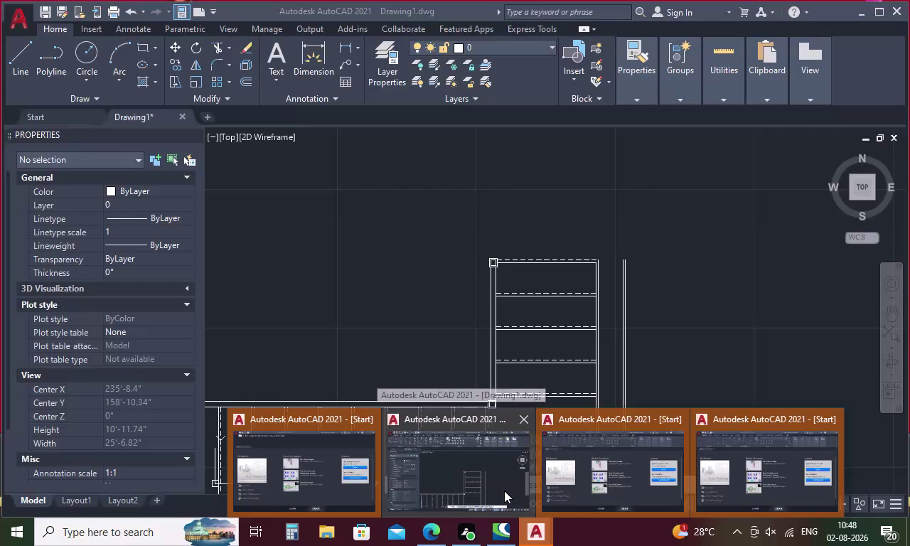
Save the staircase drawing under the new file name roshini12.
click(504, 490)
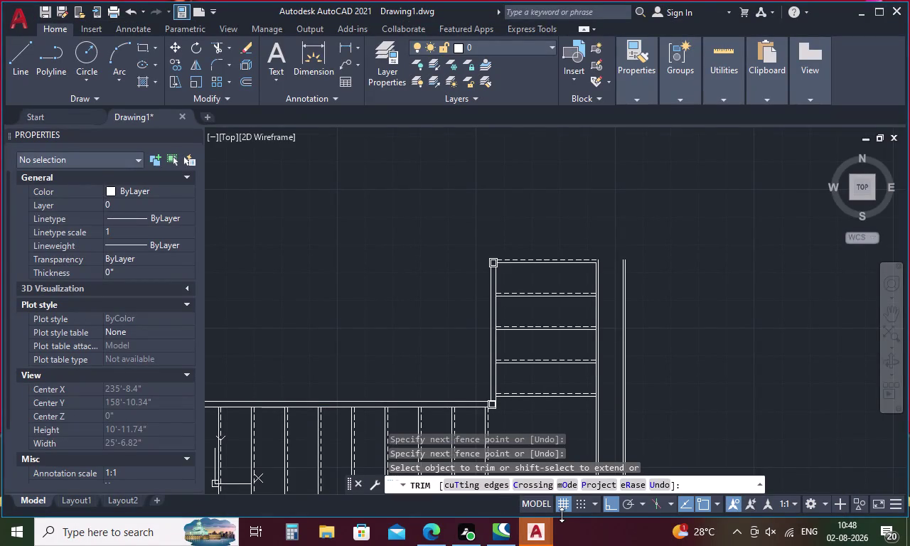
key(ctrl+s)
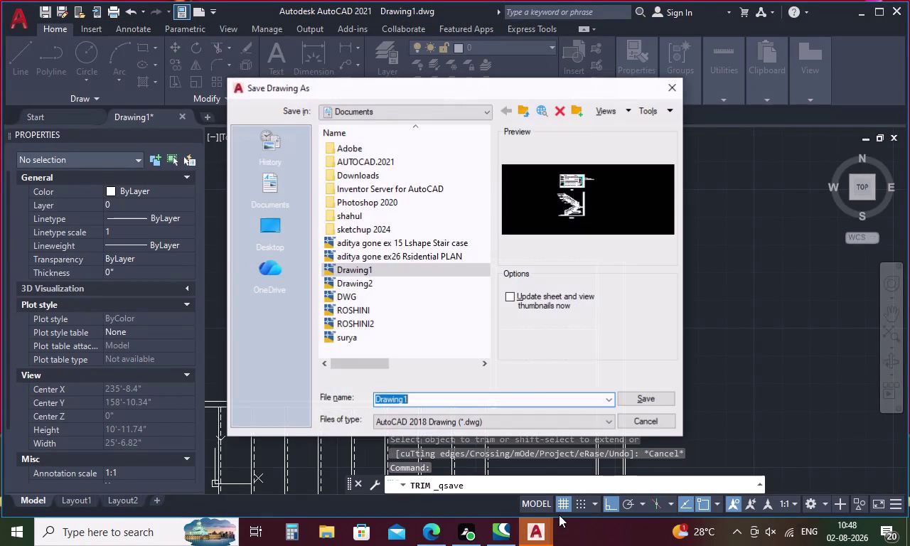
click(459, 405)
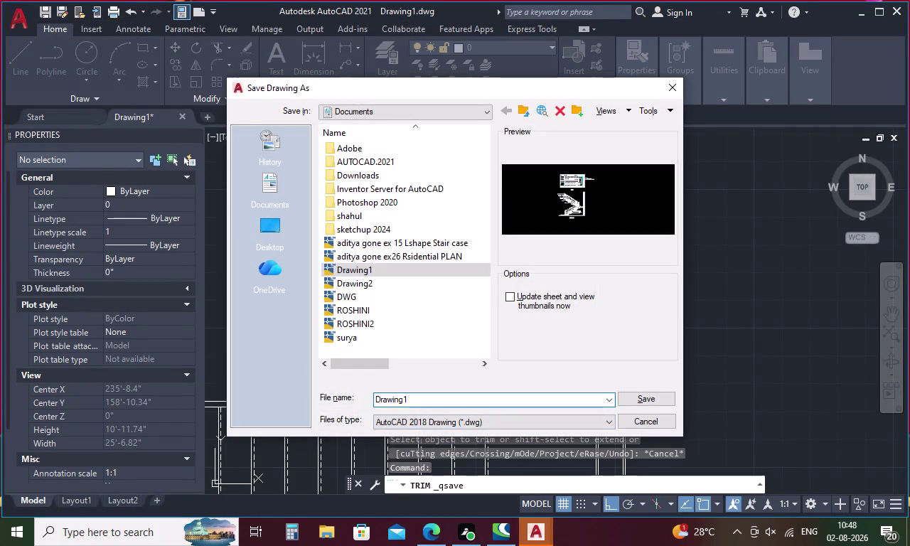
key(BackSpace)
key(BackSpace)
key(BackSpace)
text(r)
text(o)
text(shin)
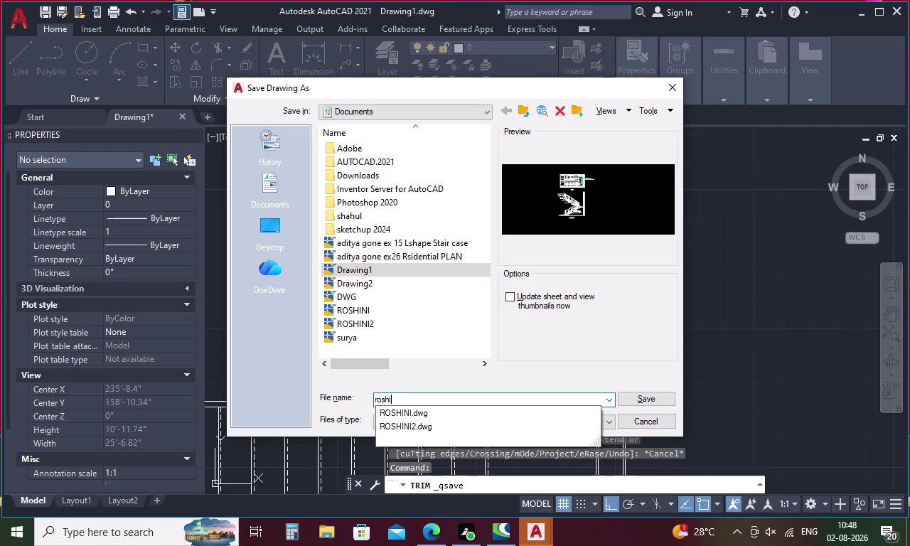
key(i)
text(12)
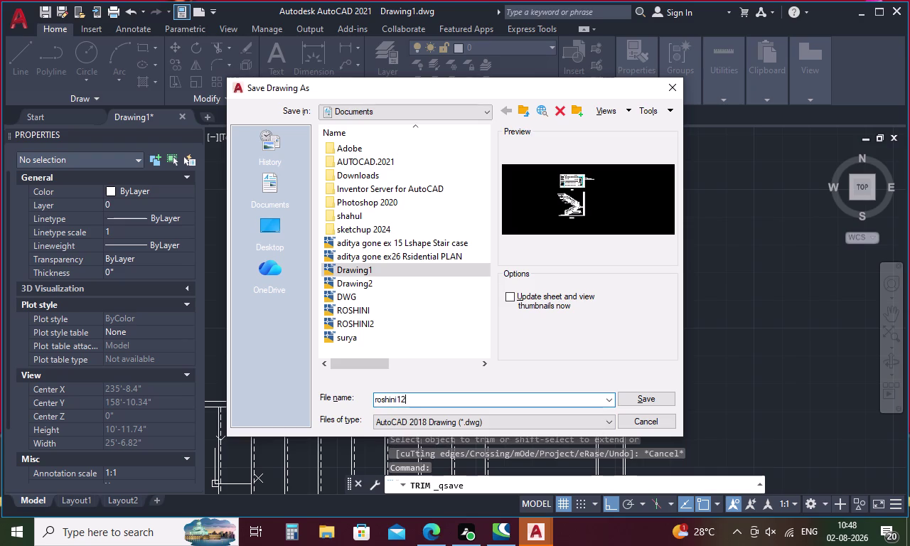
click(629, 398)
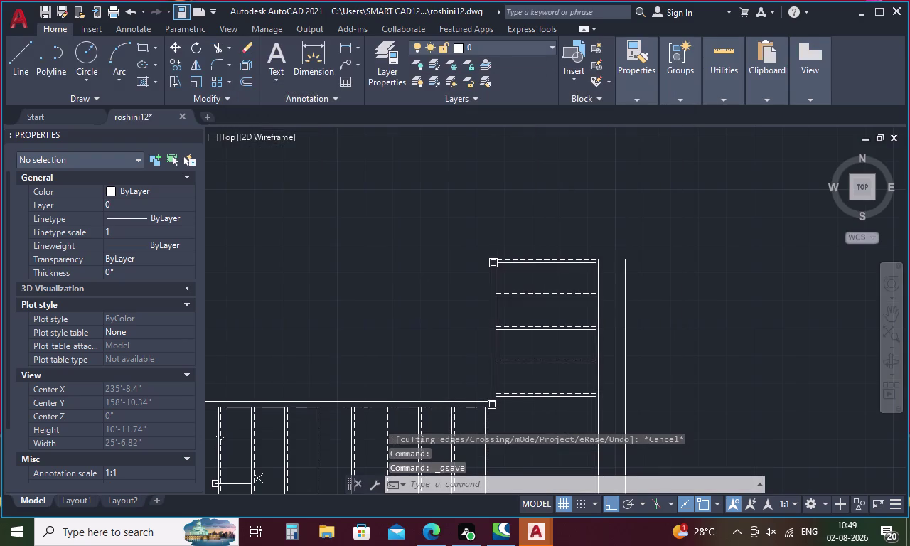
Draw a temporary horizontal guide line above the upper stair flight.
scroll(down, 3)
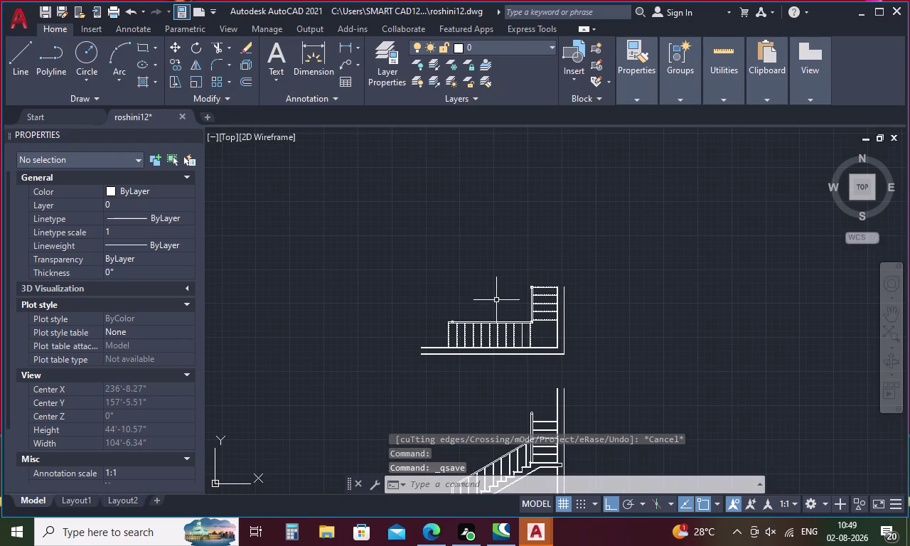
middle_drag(515, 389, 505, 274)
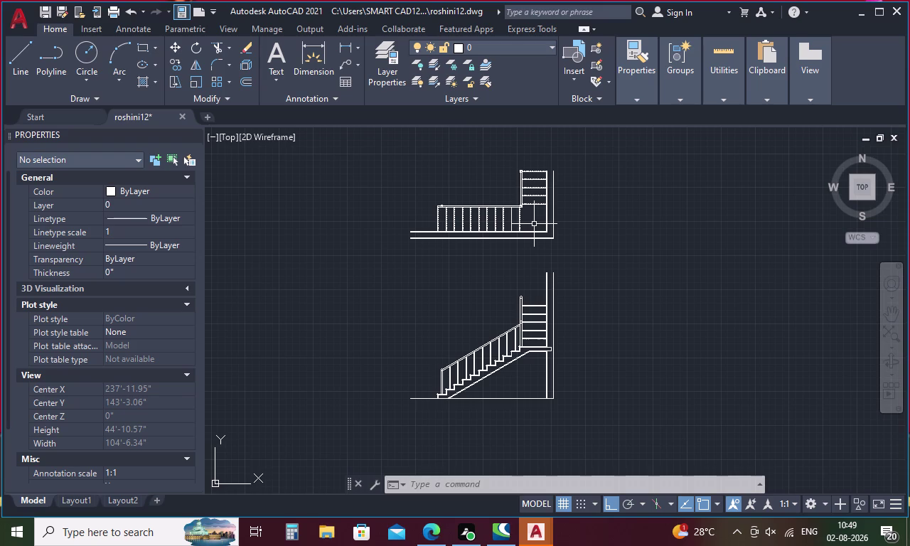
scroll(down, 3)
scroll(up, 3)
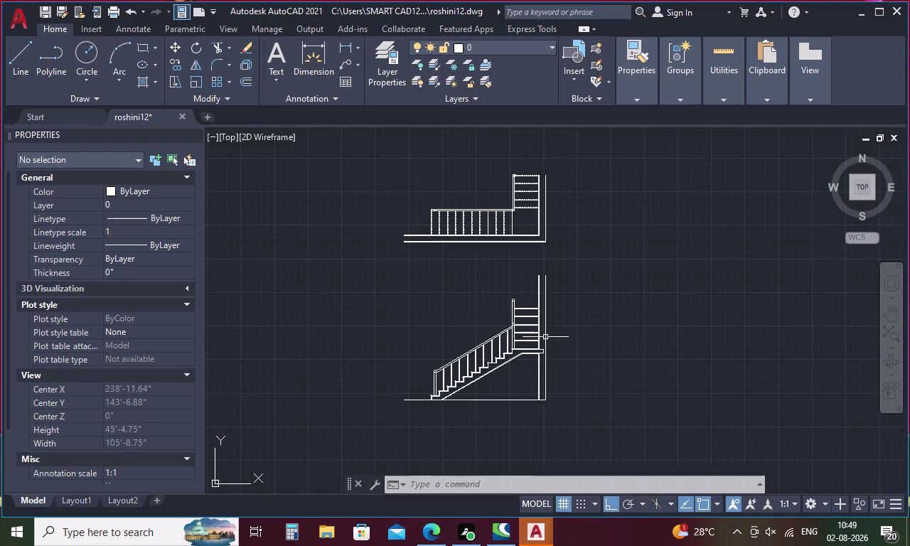
scroll(up, 3)
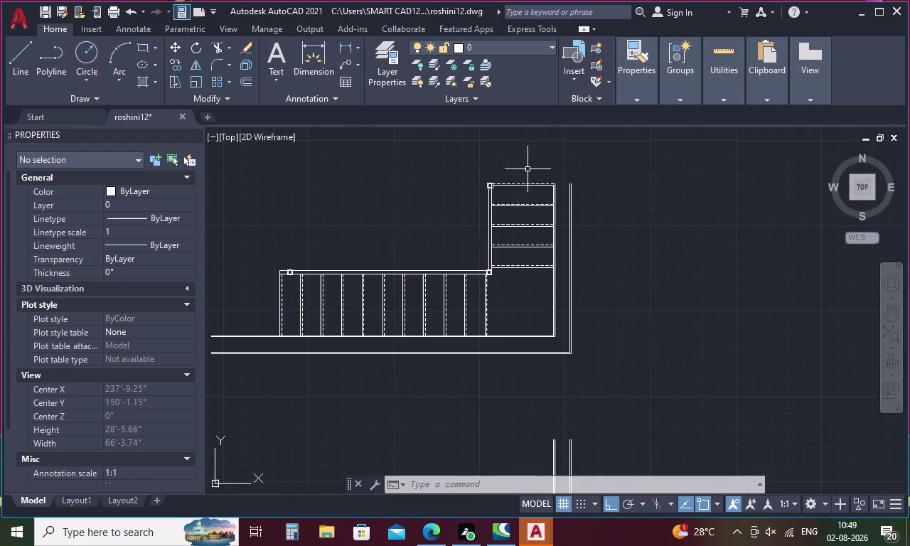
scroll(up, 3)
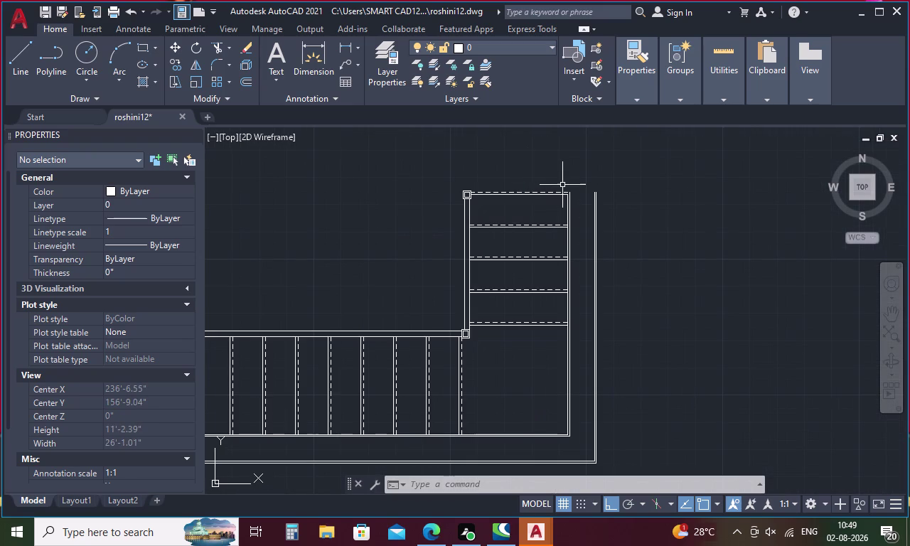
middle_drag(554, 184, 515, 289)
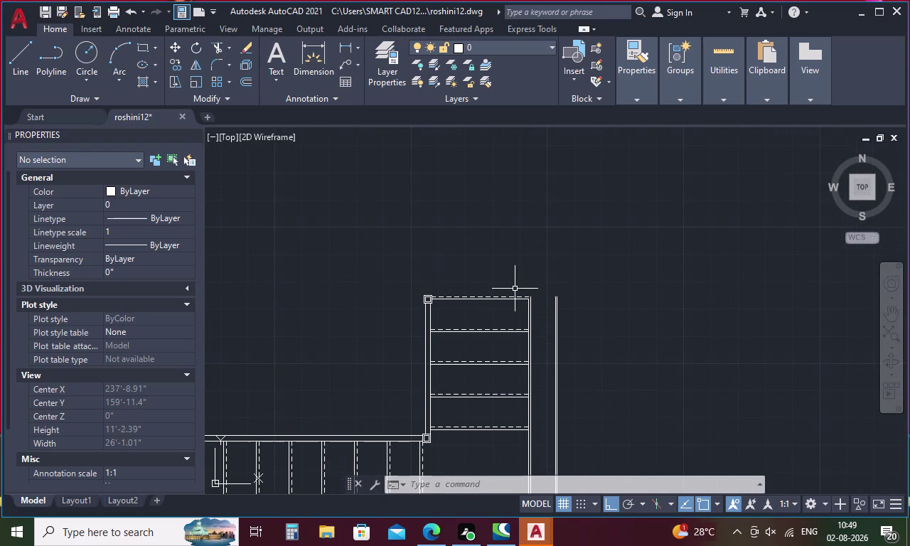
key(l)
key(Return)
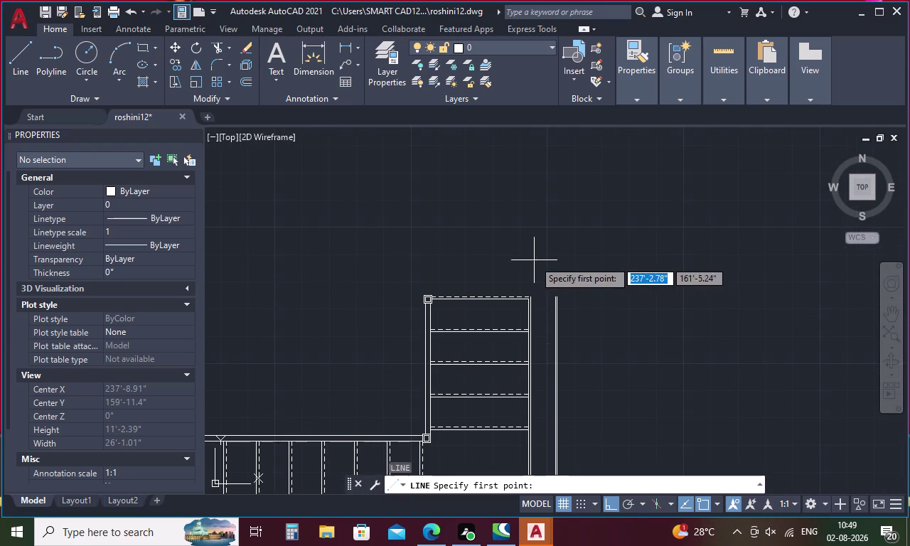
click(494, 232)
click(632, 223)
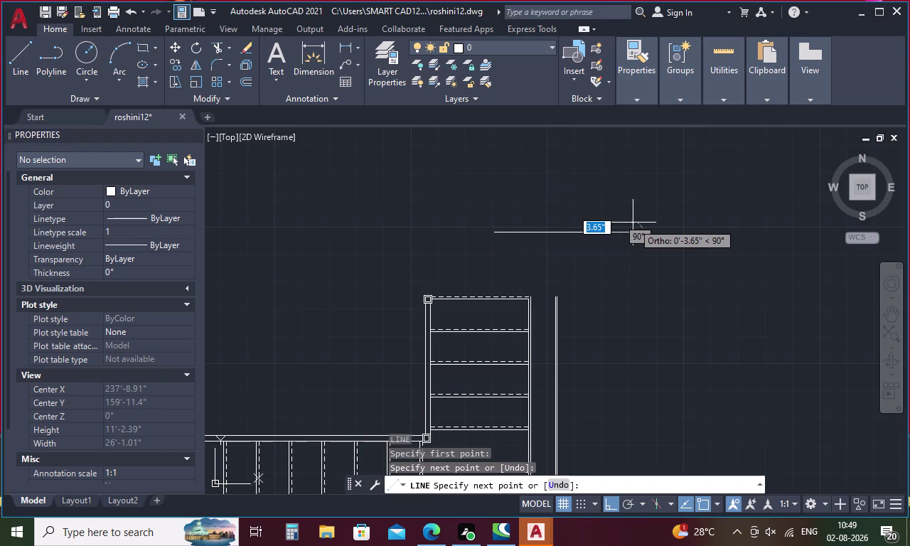
key(Escape)
Extend the vertical wall lines beside the upper flight up to the guide line.
text(ex)
key(Return)
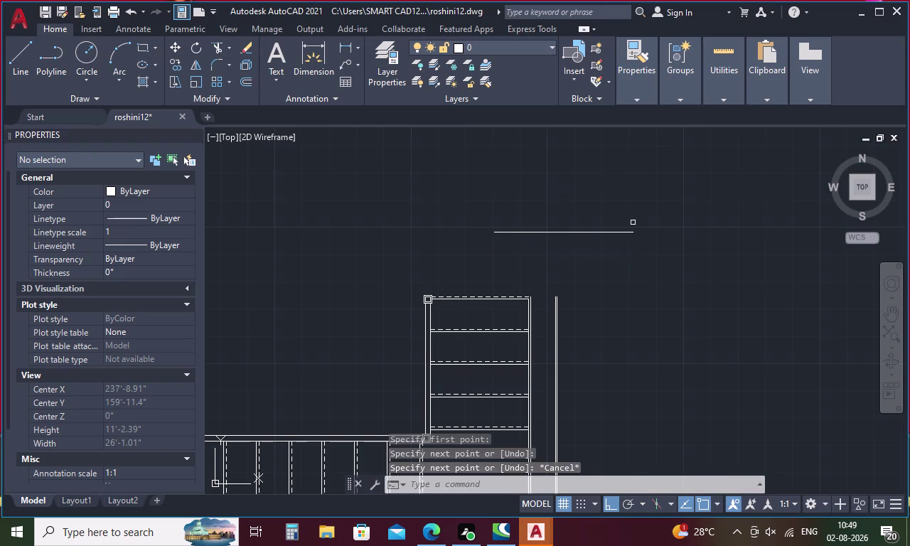
click(558, 301)
scroll(up, 3)
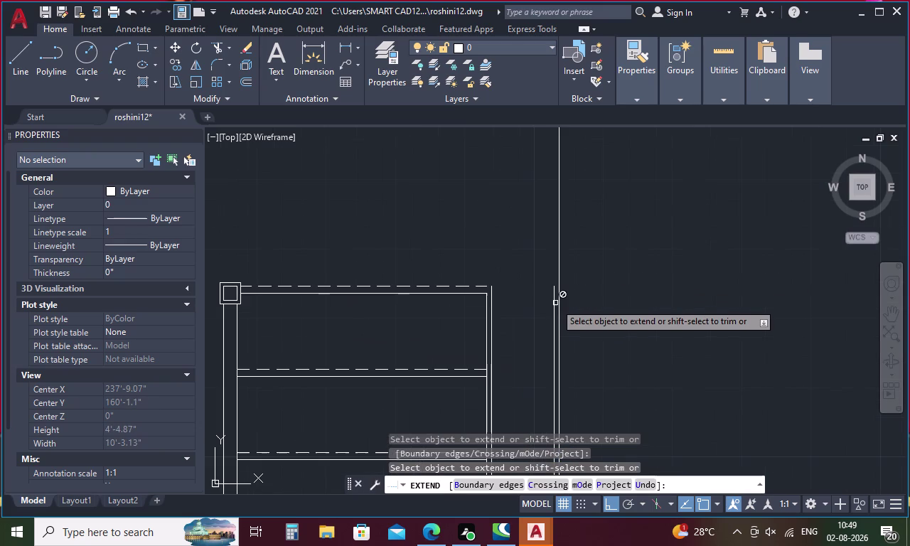
scroll(down, 3)
click(555, 304)
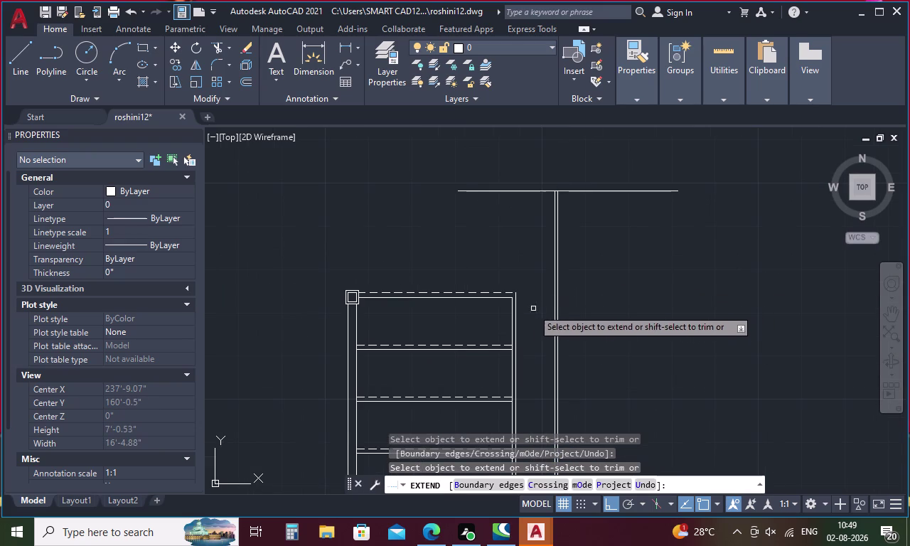
click(516, 312)
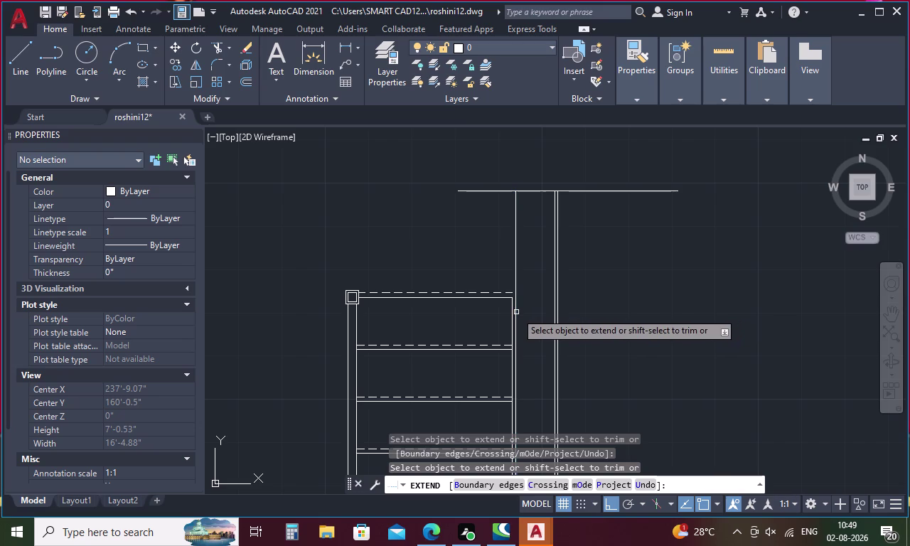
click(512, 317)
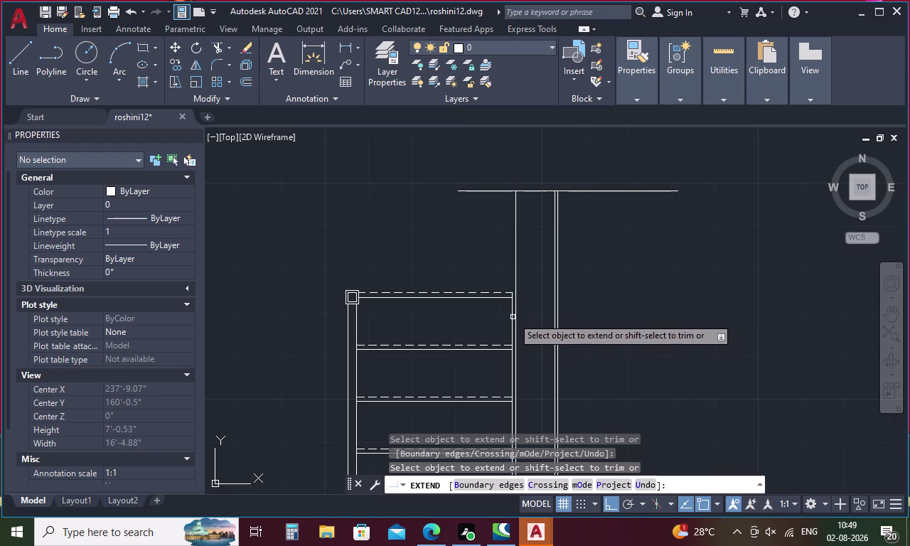
click(513, 314)
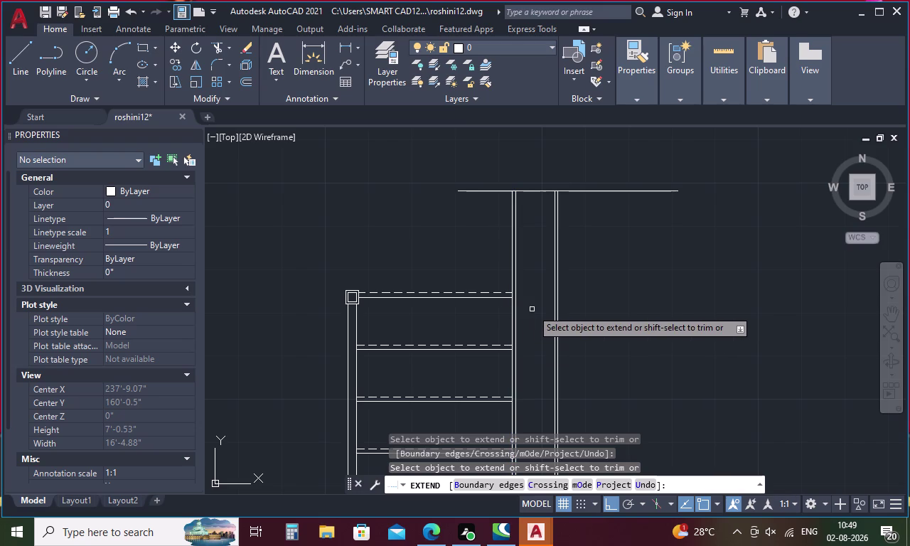
key(Escape)
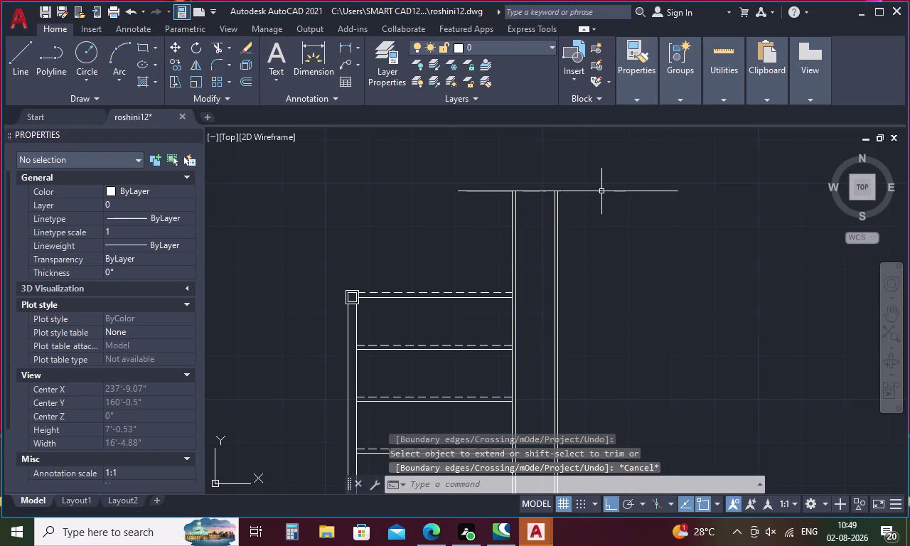
Delete the temporary guide line.
click(601, 192)
key(Delete)
scroll(down, 3)
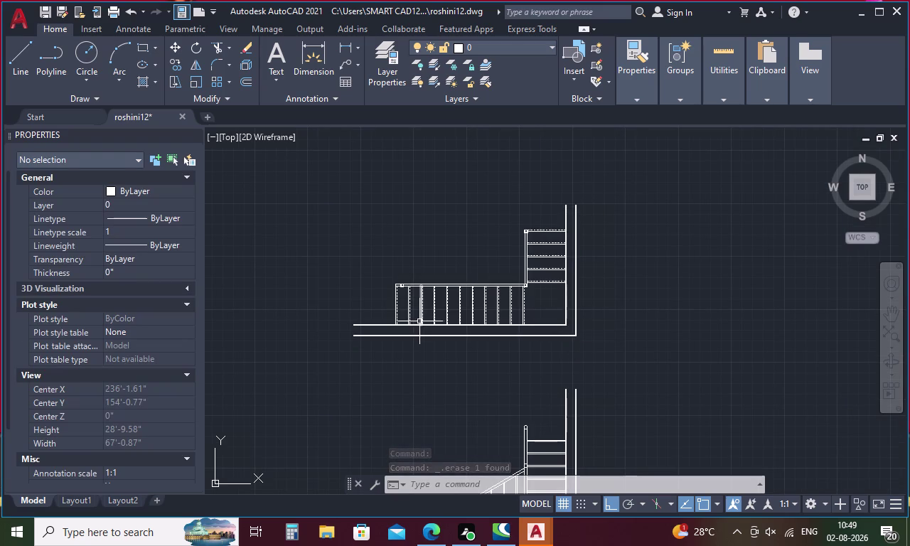
key(l)
key(Return)
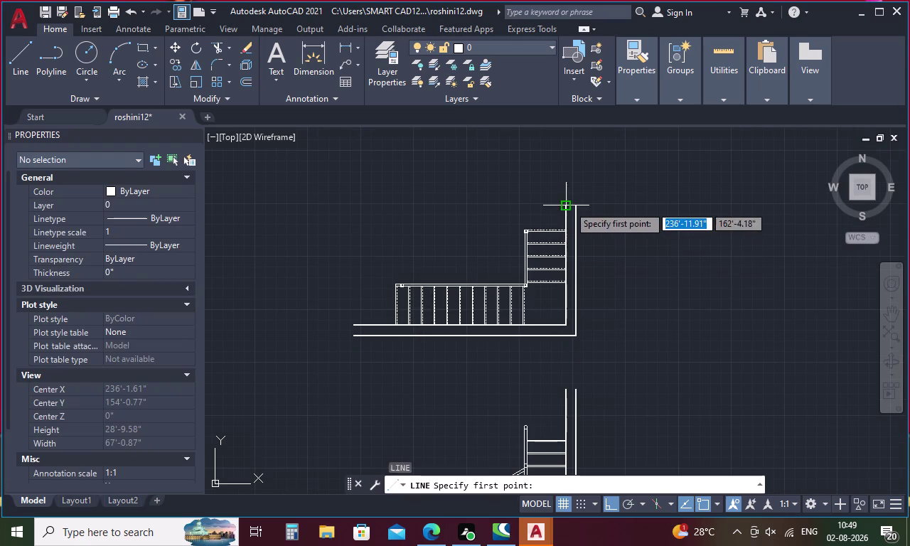
scroll(up, 3)
click(562, 212)
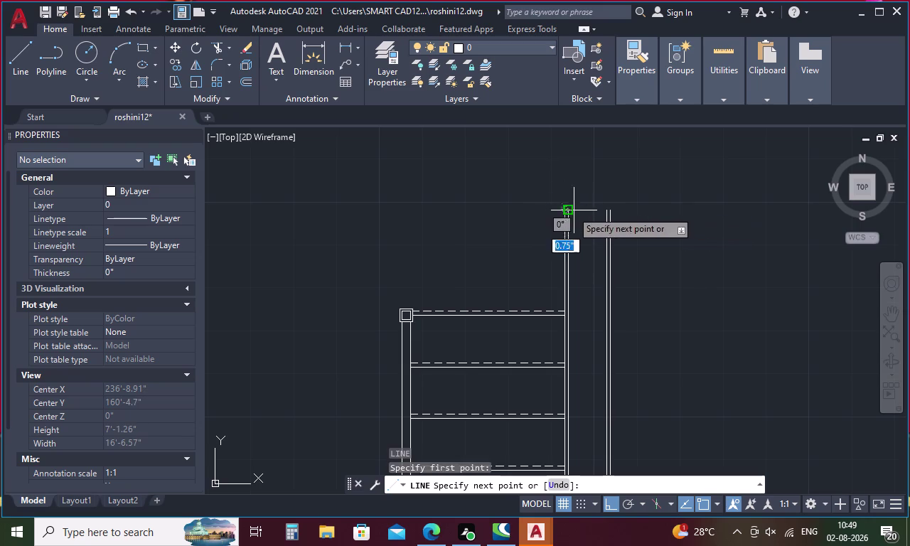
click(608, 212)
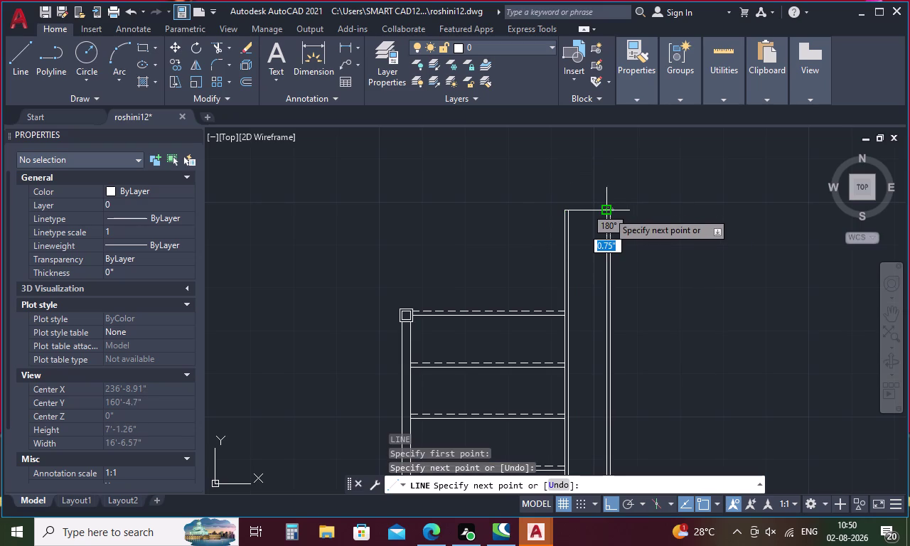
key(Escape)
scroll(down, 3)
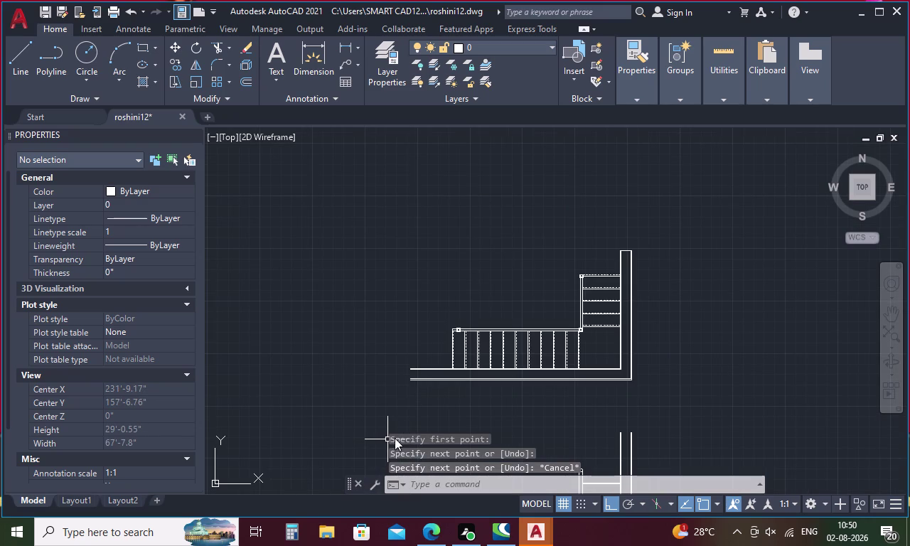
key(l)
key(Return)
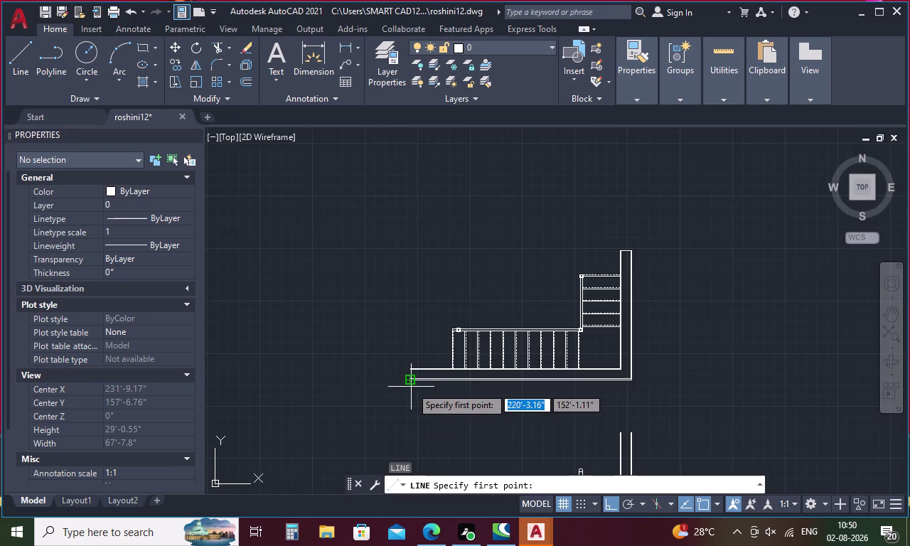
scroll(up, 3)
click(391, 351)
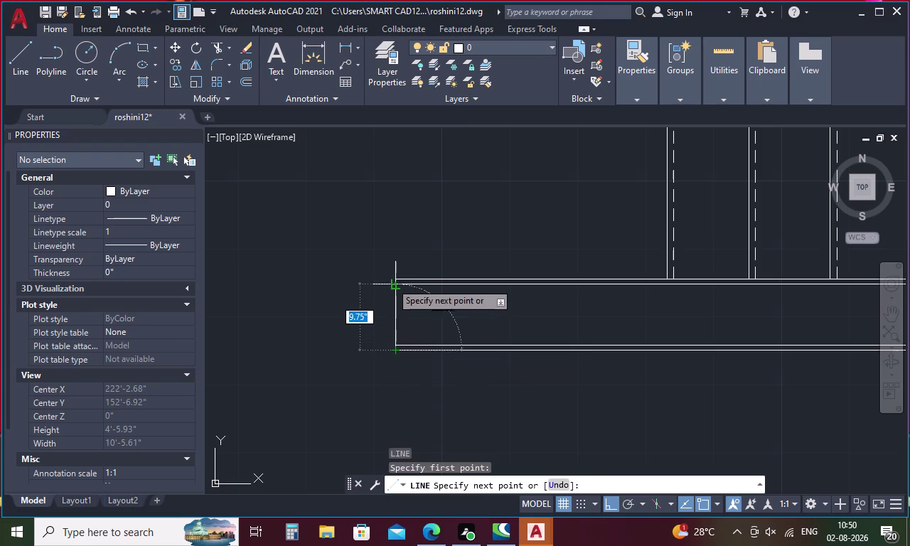
click(393, 275)
key(Escape)
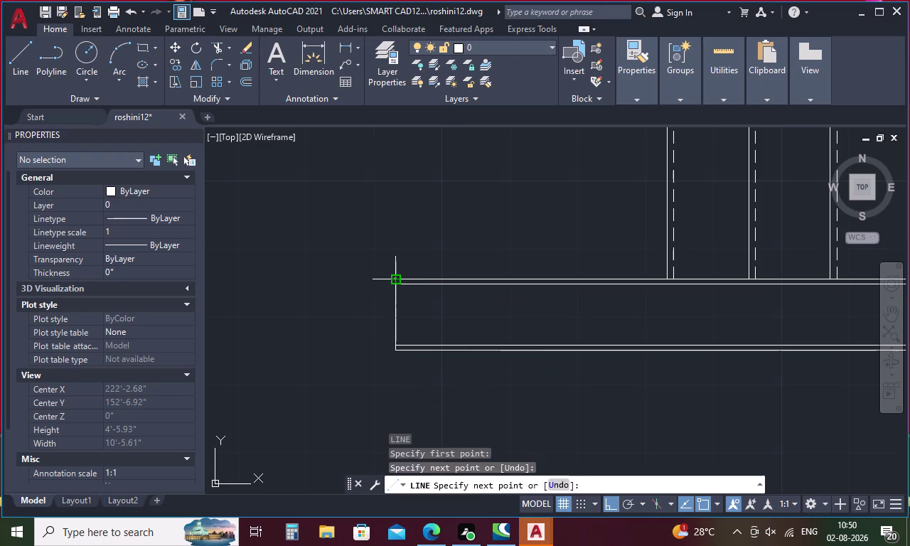
scroll(down, 3)
key(space)
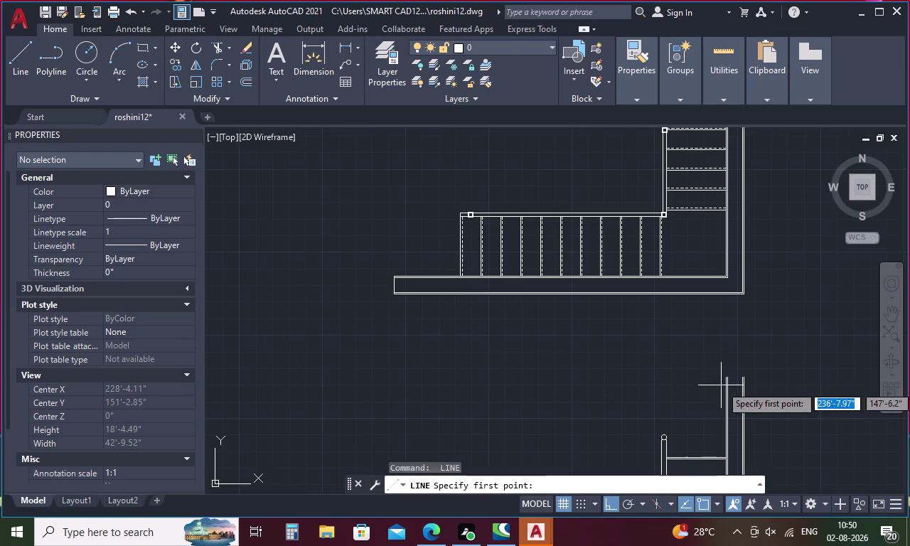
scroll(up, 3)
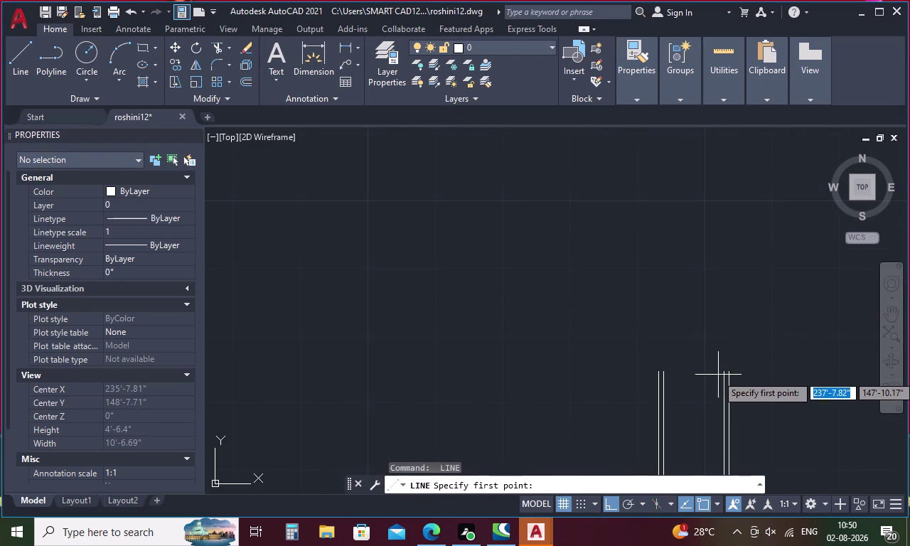
click(731, 373)
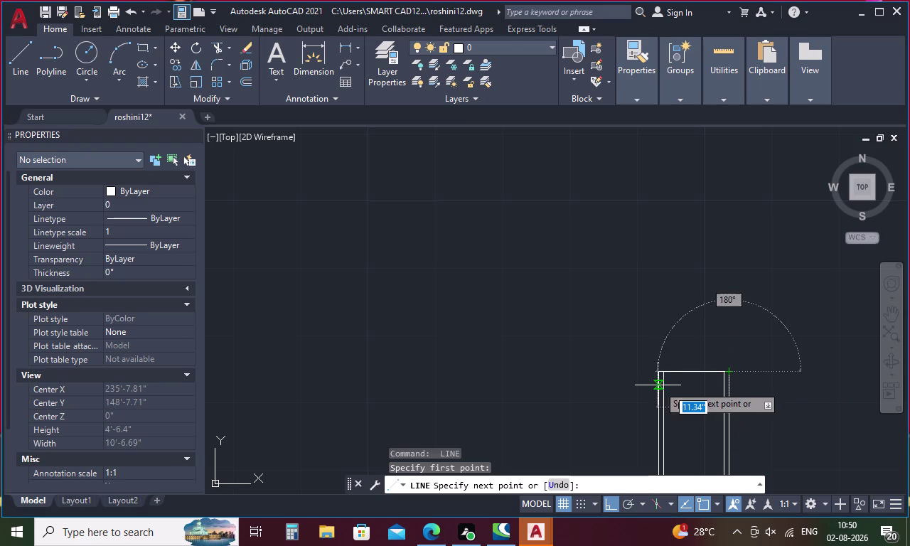
click(659, 376)
key(Escape)
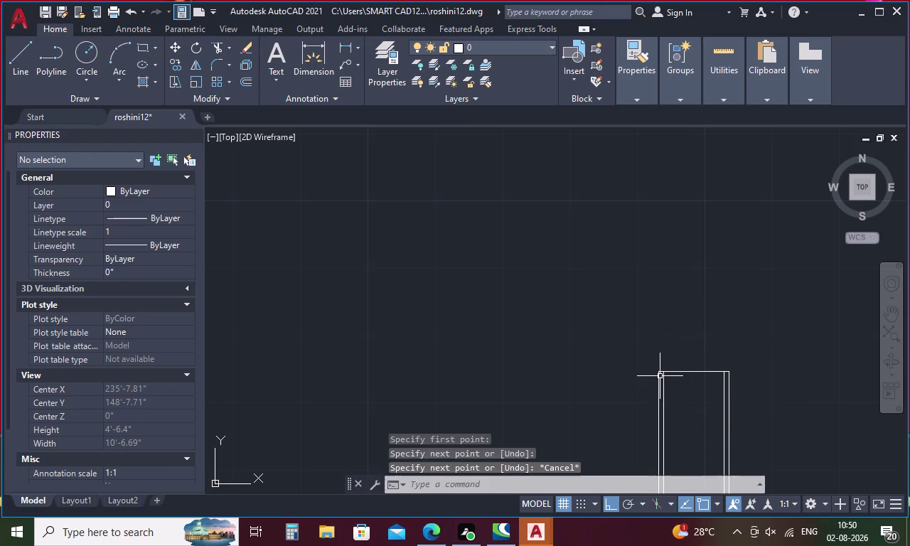
scroll(down, 3)
scroll(down, 3)
scroll(down, 3)
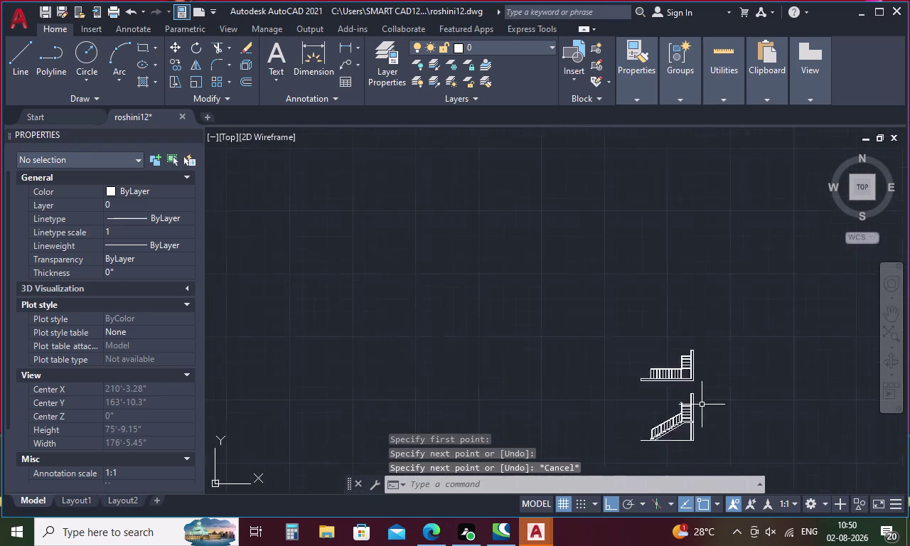
scroll(down, 3)
middle_drag(713, 431, 650, 403)
middle_drag(647, 414, 590, 388)
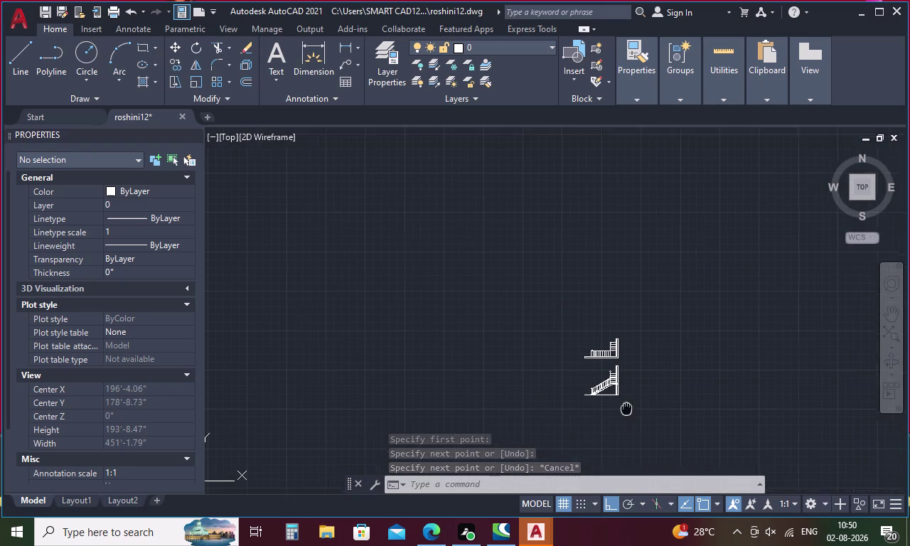
middle_drag(589, 388, 567, 374)
scroll(up, 3)
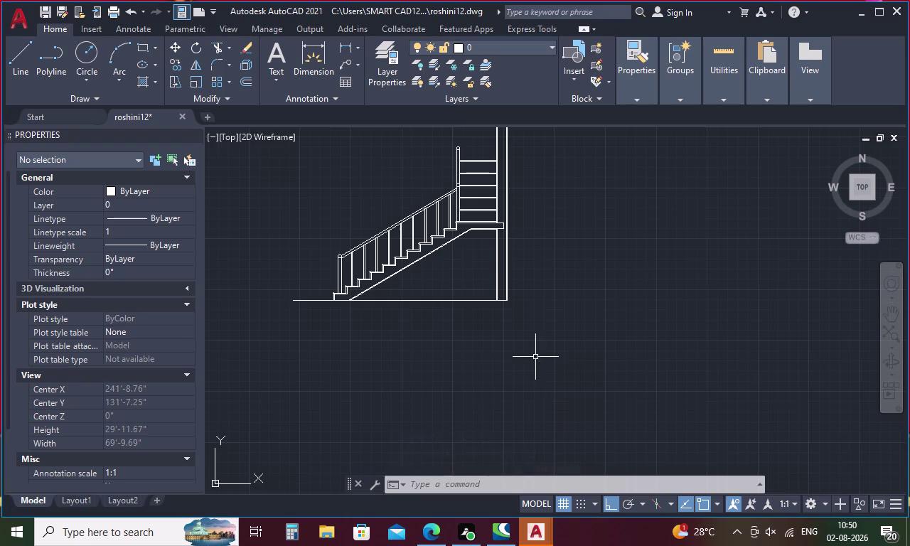
scroll(down, 3)
scroll(up, 3)
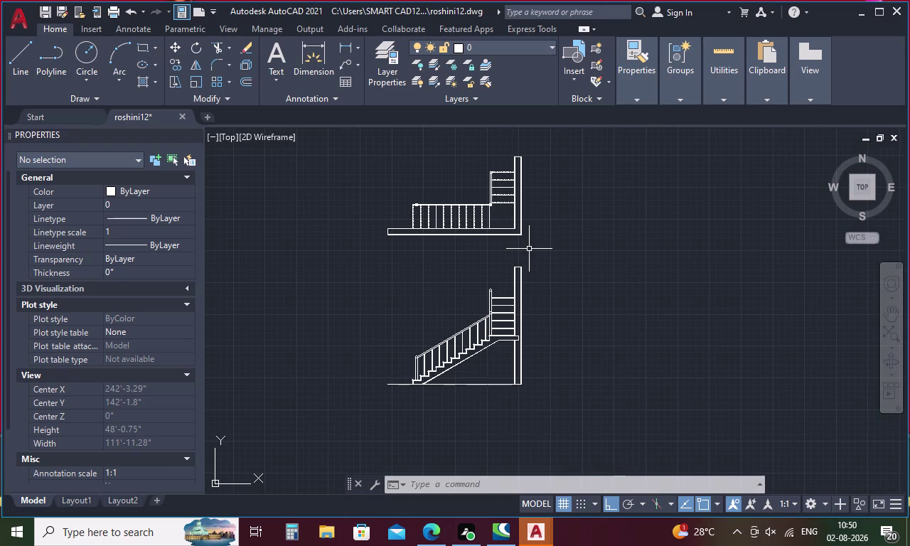
key(Escape)
key(h)
key(Return)
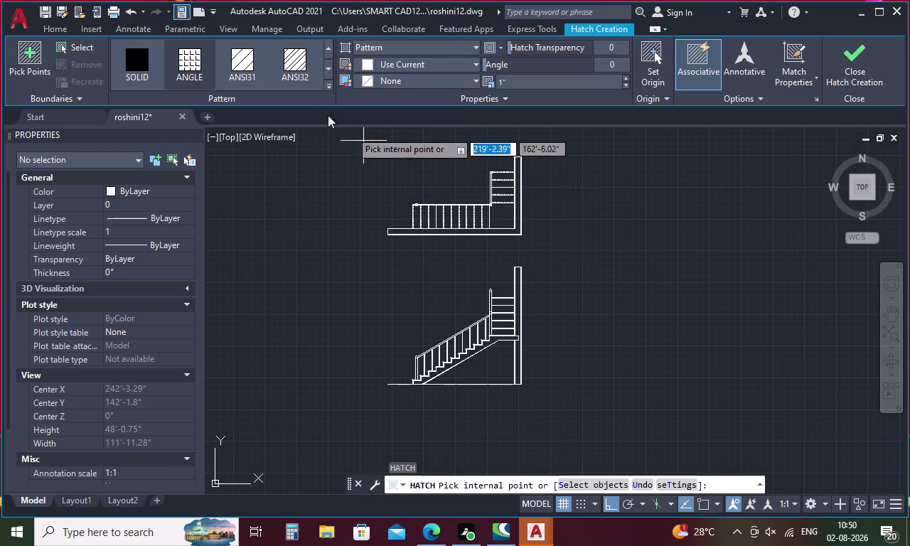
Hatch the upper stair's wall and slab and the lower stair's wall with ANSI32.
click(298, 65)
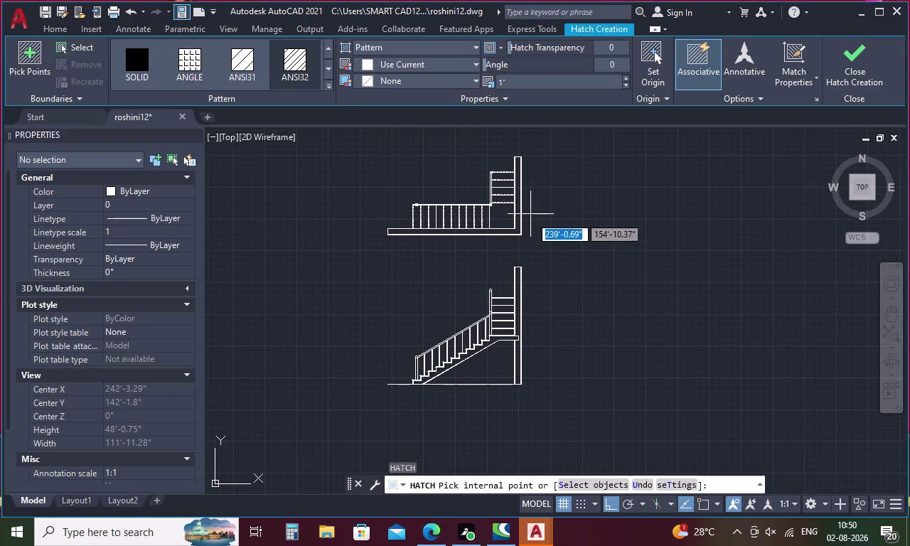
scroll(up, 3)
click(478, 232)
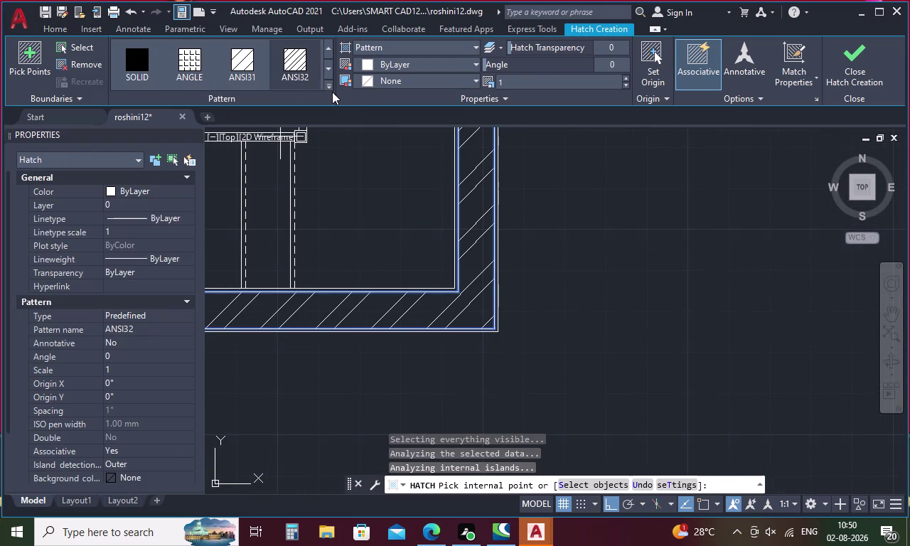
scroll(down, 3)
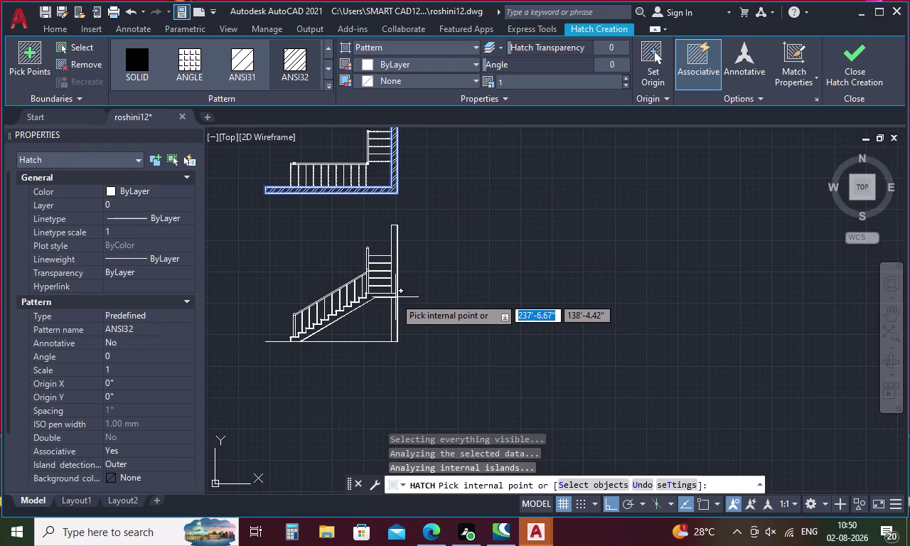
scroll(up, 3)
click(397, 230)
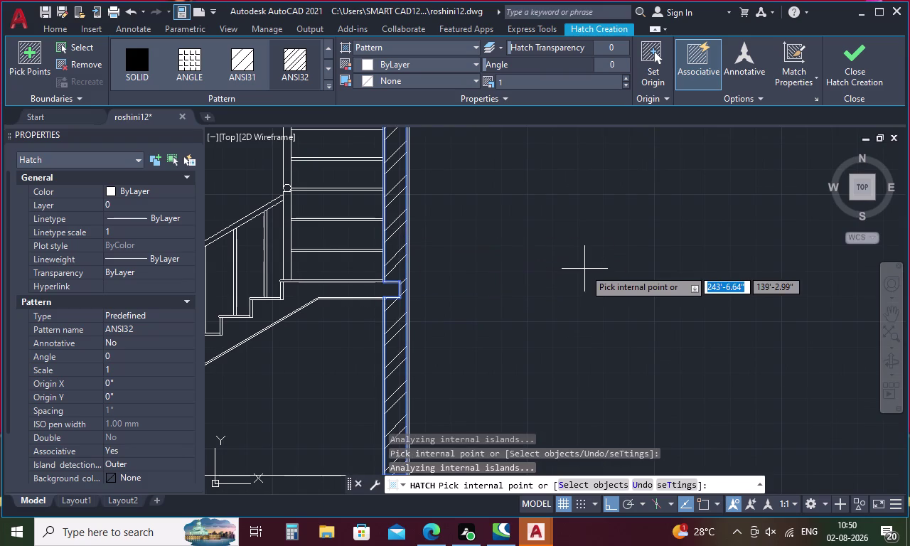
scroll(down, 3)
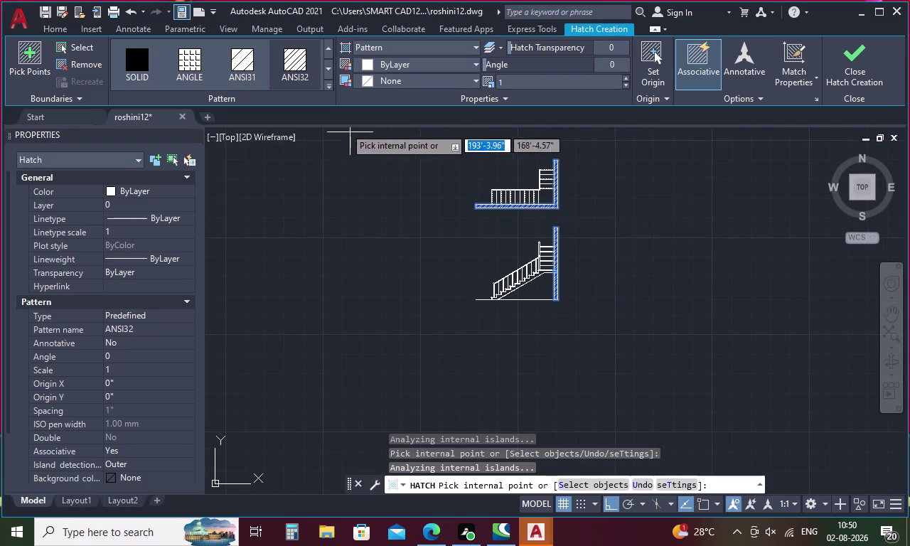
click(846, 67)
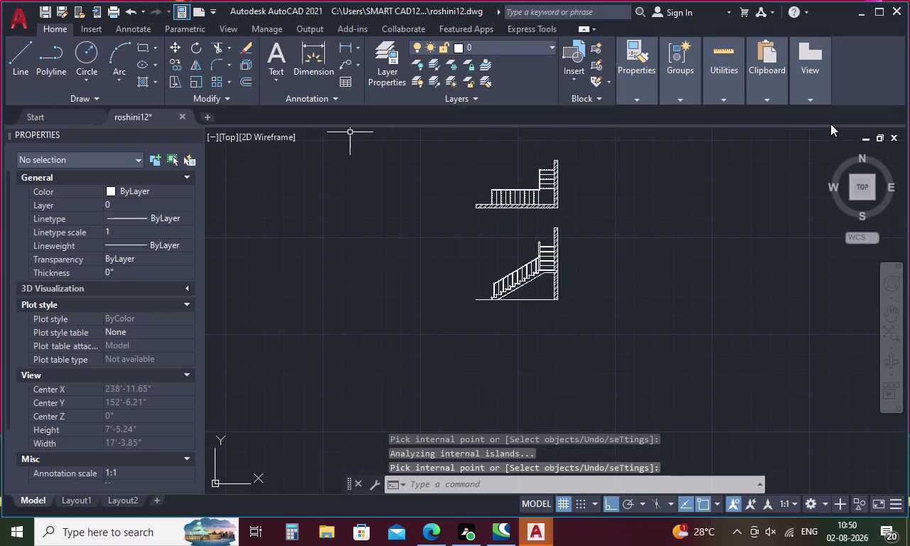
Start a new hatch using the AR-CONC concrete pattern.
key(h)
key(Return)
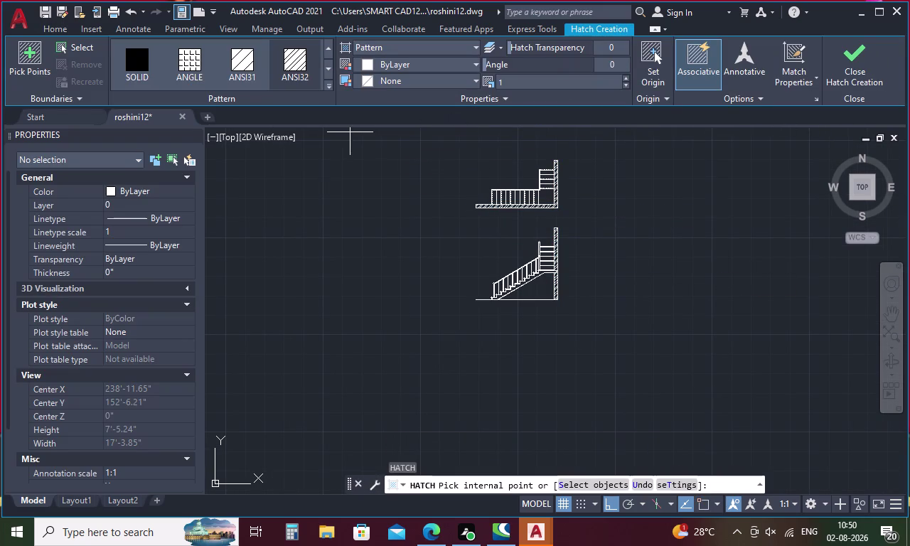
click(329, 85)
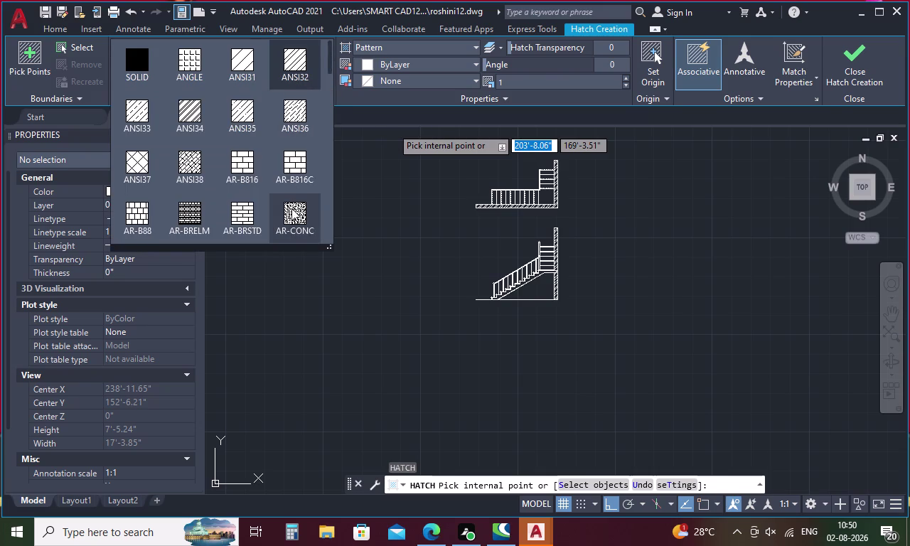
click(292, 208)
scroll(up, 3)
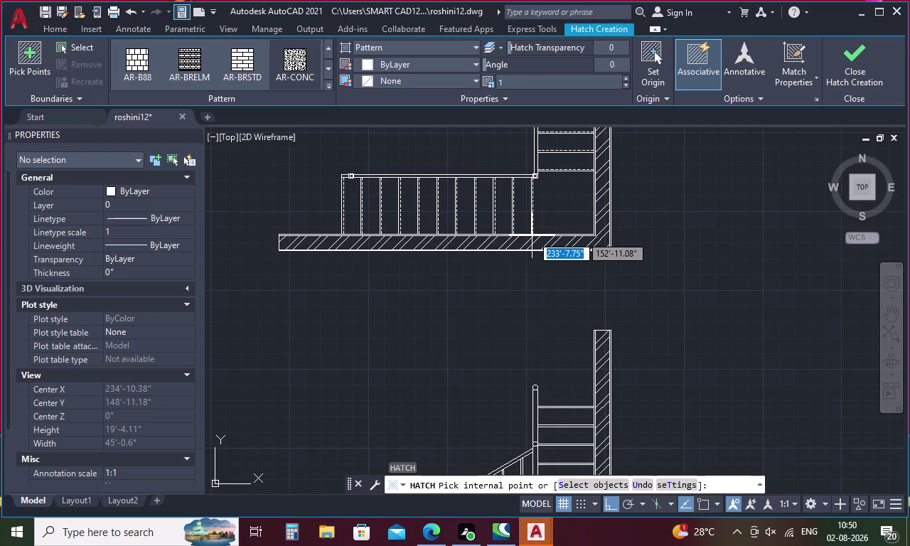
scroll(up, 3)
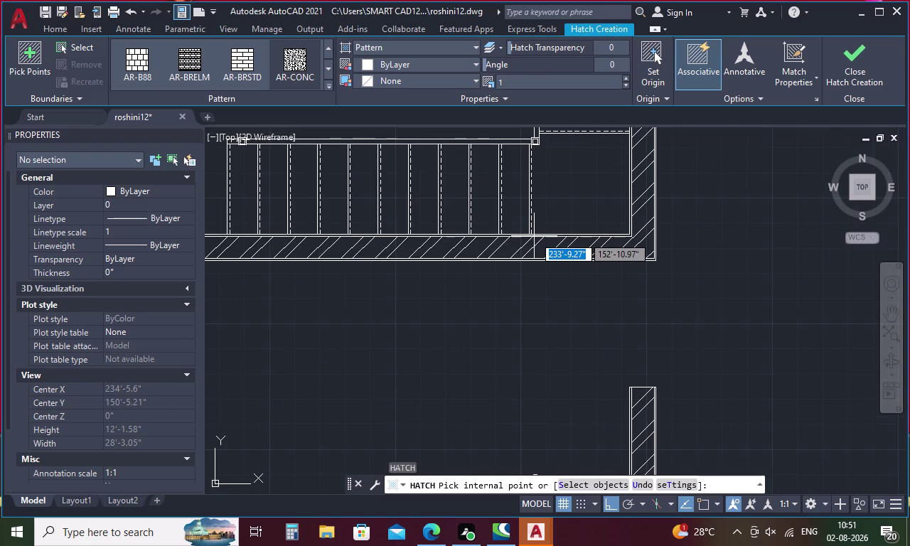
Try concrete-filling regions under the railing and beside the wall.
click(534, 236)
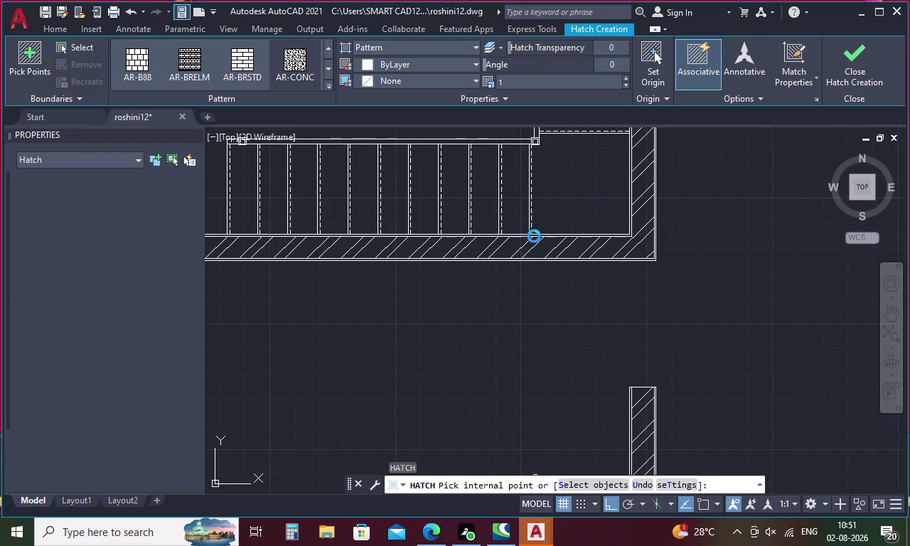
click(539, 270)
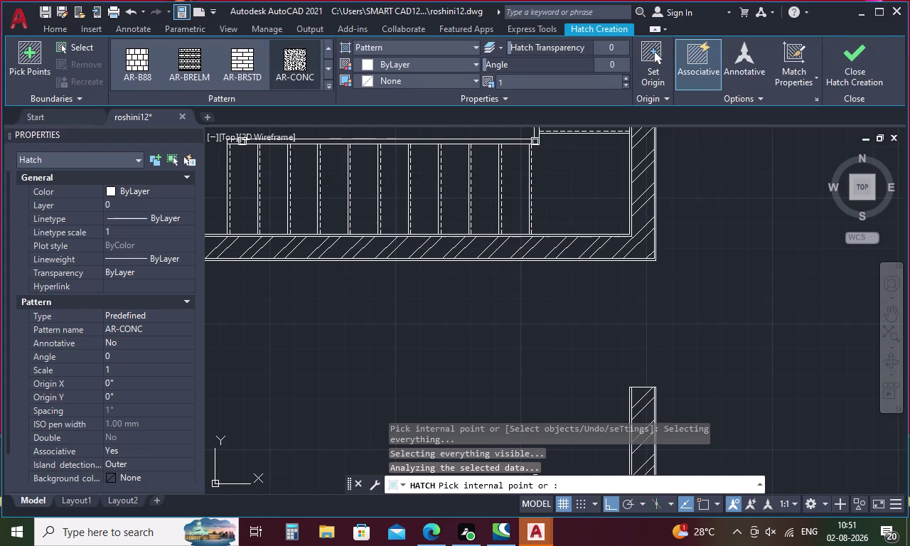
scroll(up, 3)
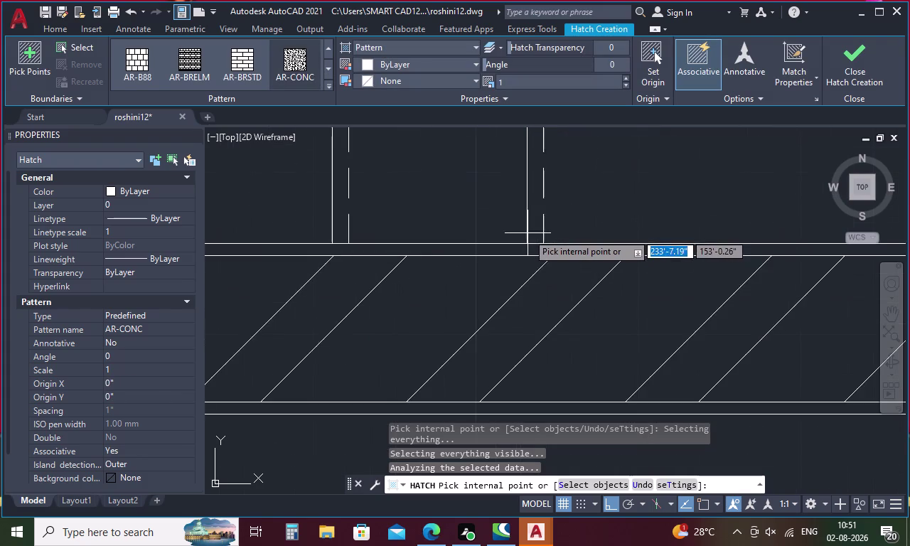
click(525, 249)
scroll(down, 3)
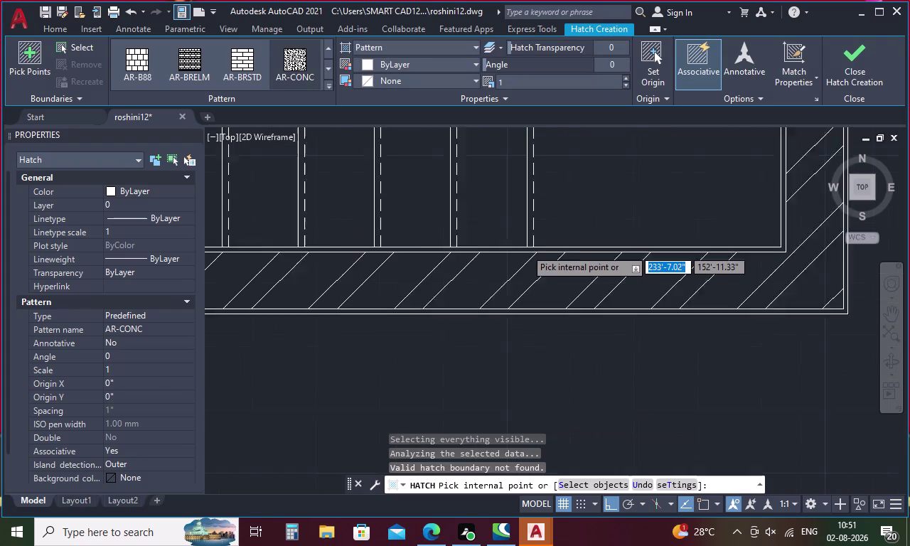
scroll(down, 3)
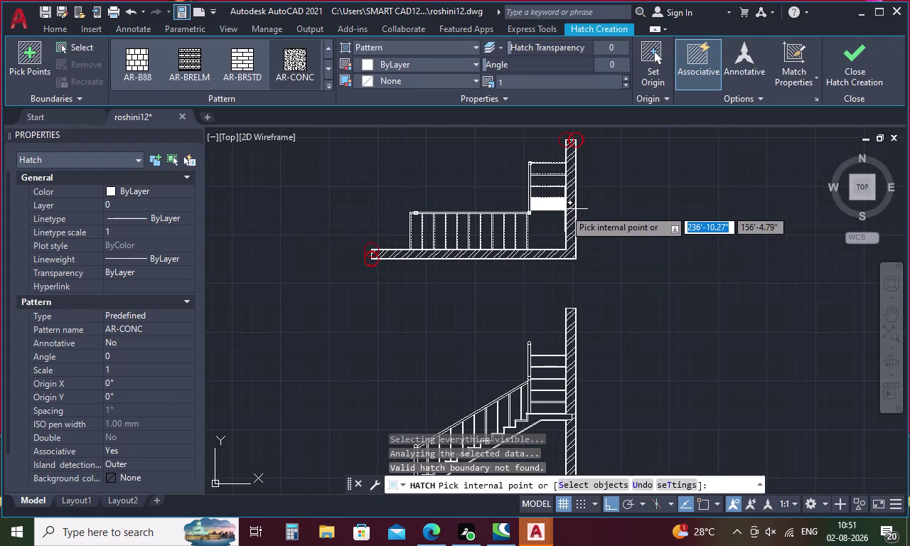
scroll(up, 3)
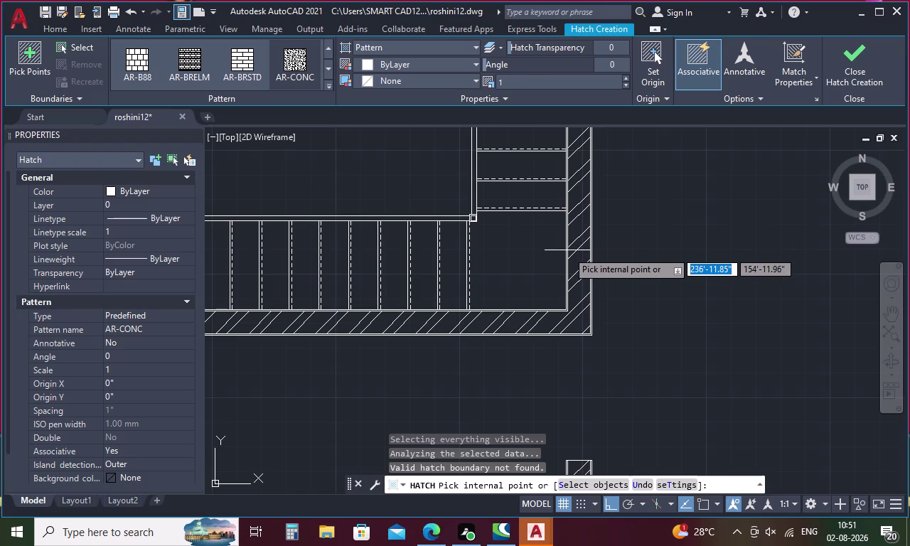
scroll(up, 3)
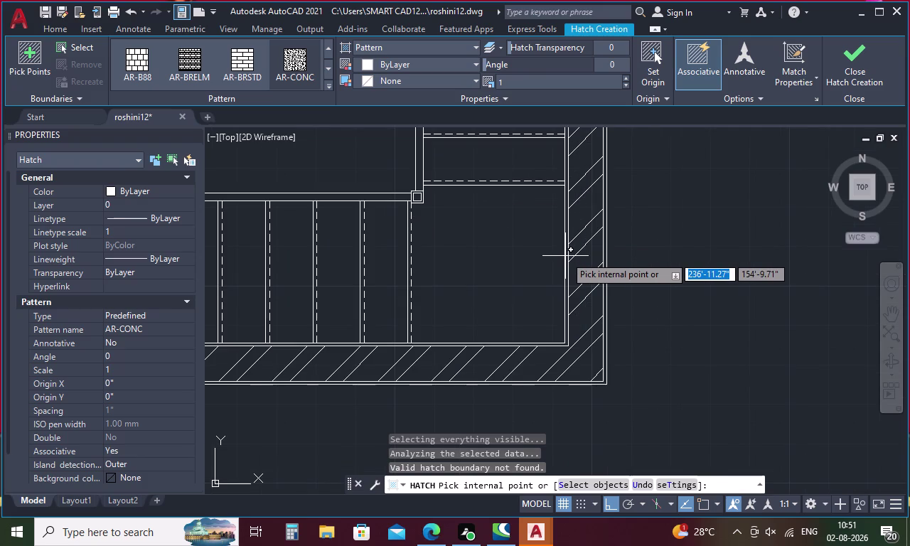
scroll(up, 3)
click(568, 255)
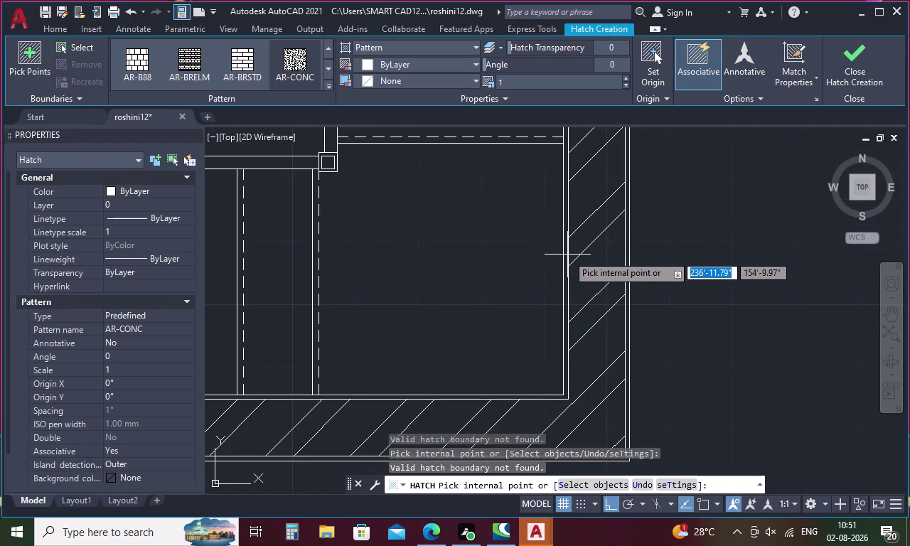
click(565, 262)
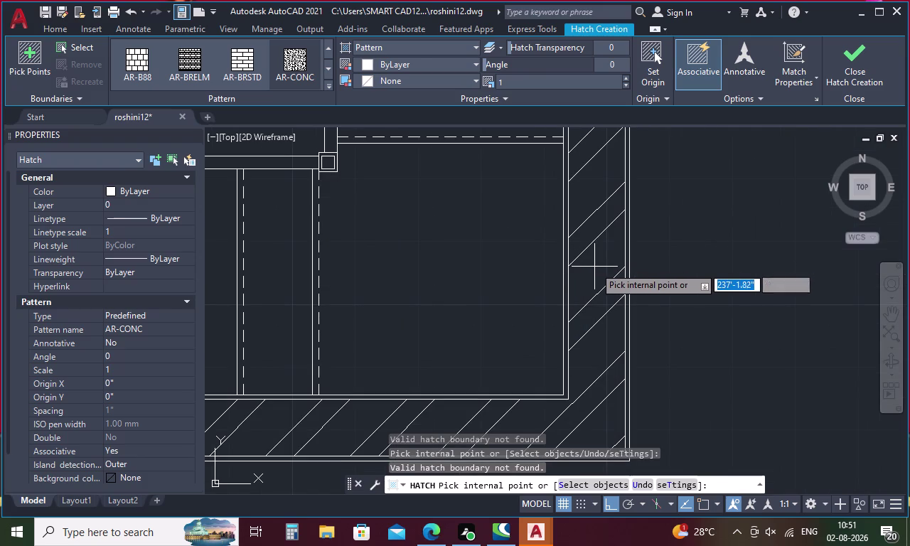
scroll(down, 3)
Cancel the failed AR-CONC concrete fill.
key(Escape)
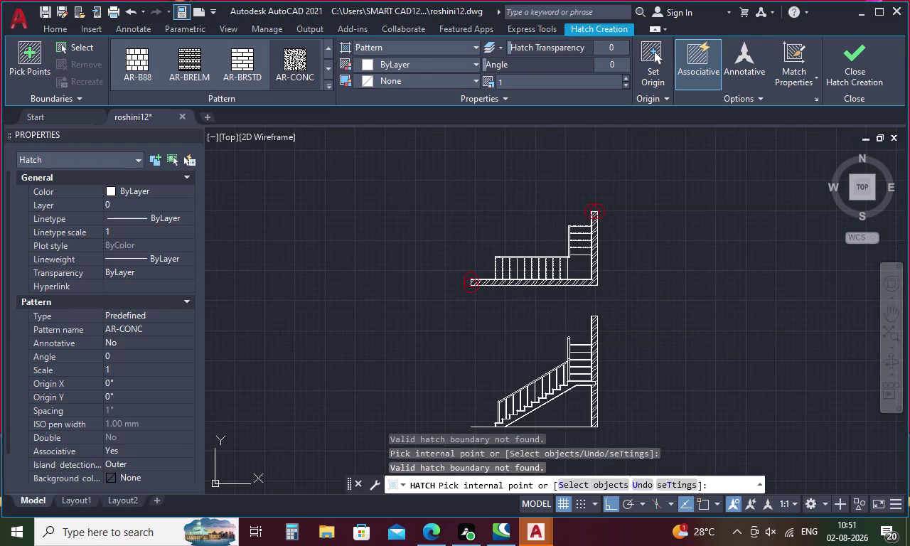
key(Escape)
key(Escape)
key(Escape)
key(Escape)
key(Escape)
key(Escape)
key(Escape)
key(Escape)
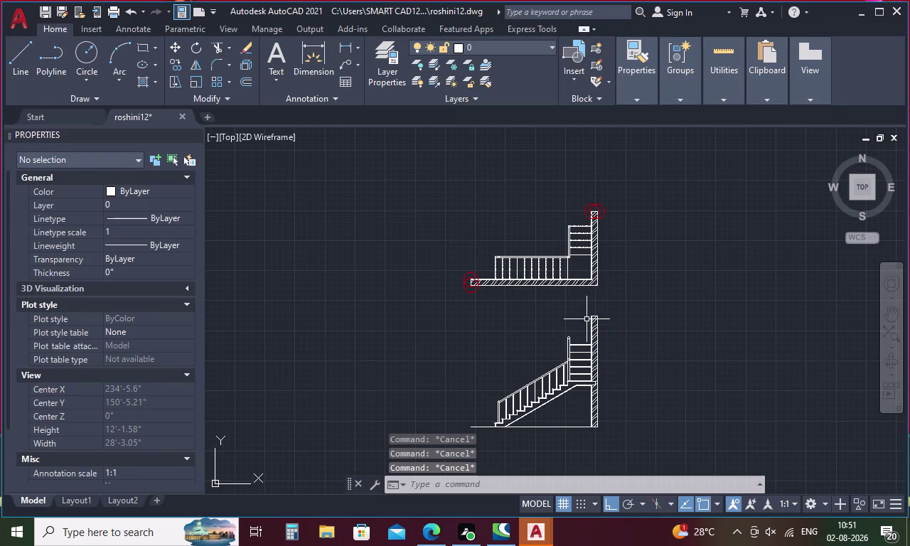
Restart the hatch and pick an area between the balusters.
key(Escape)
key(h)
key(Return)
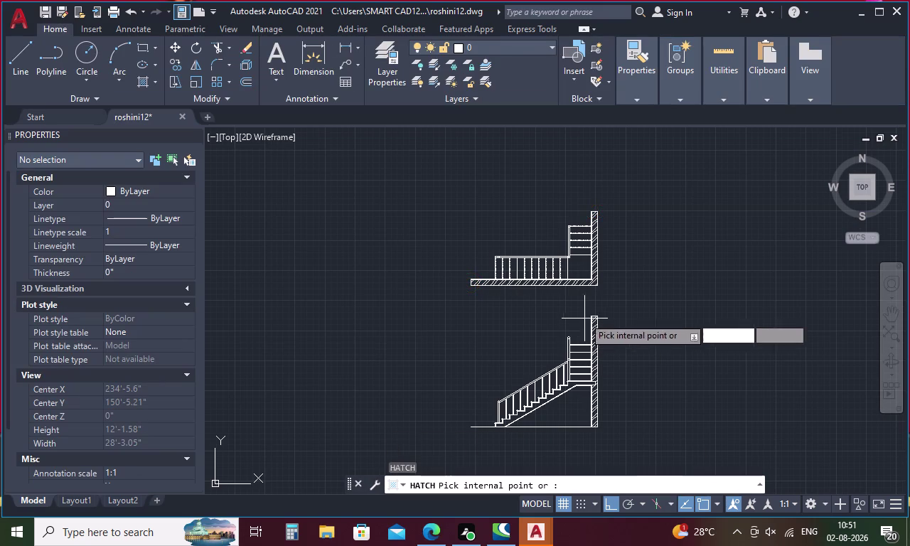
click(290, 56)
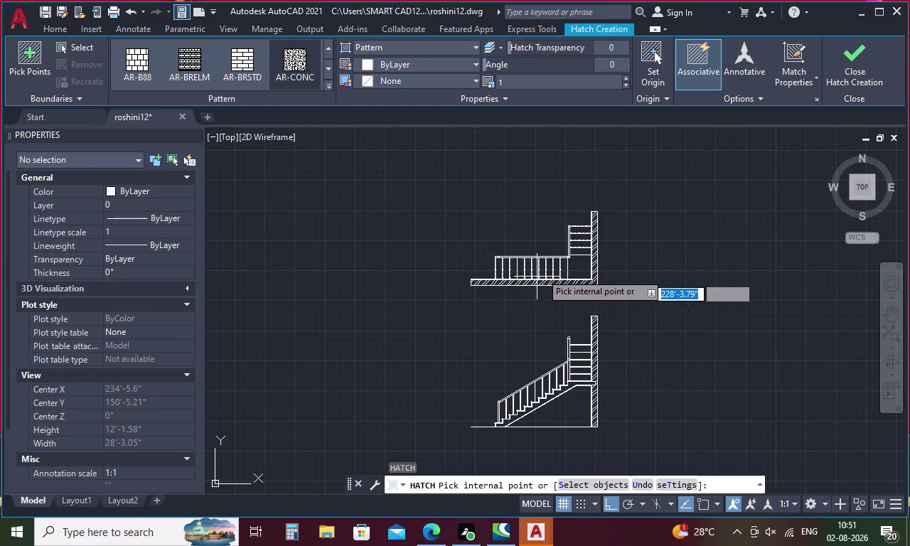
scroll(up, 3)
middle_drag(568, 205, 531, 240)
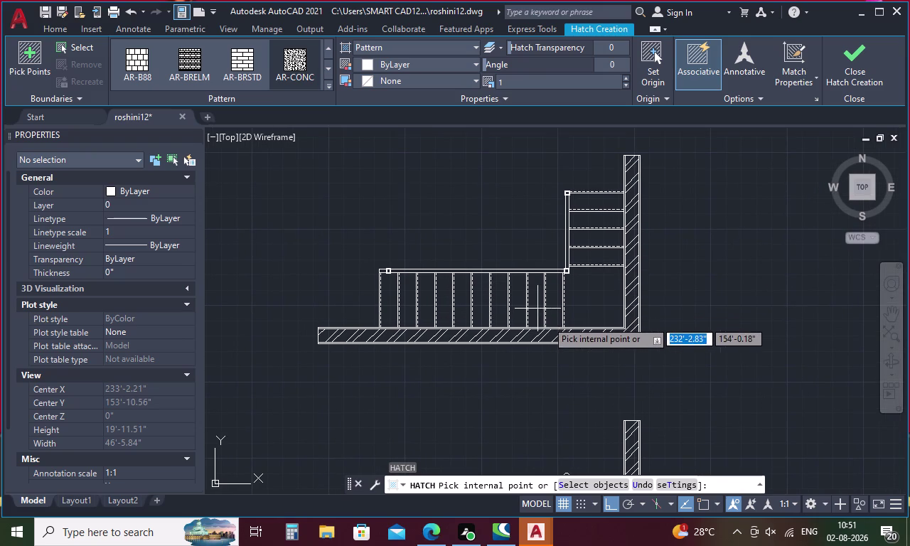
scroll(up, 3)
scroll(down, 3)
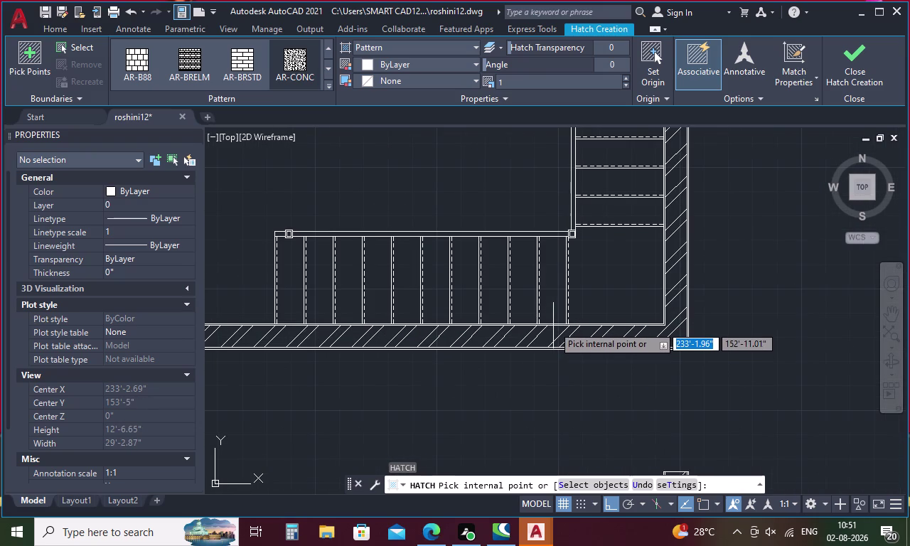
scroll(up, 3)
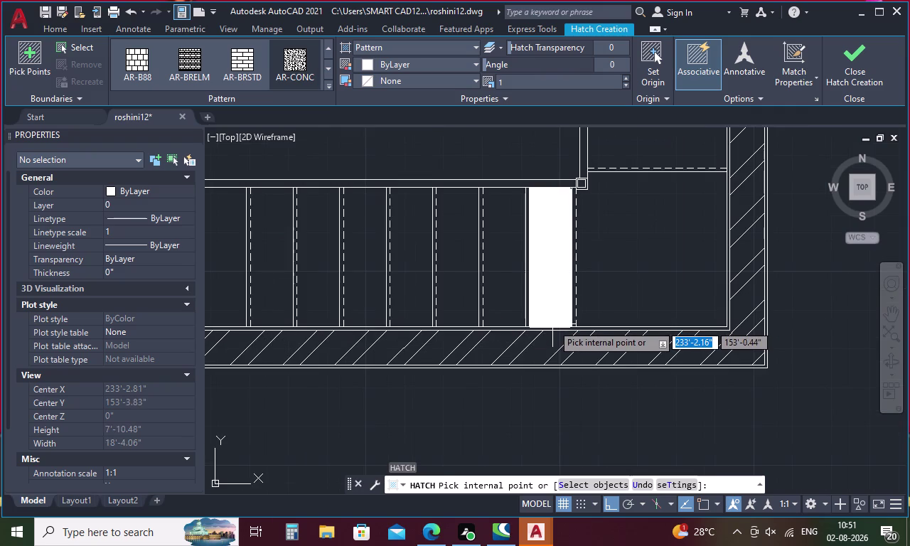
click(554, 329)
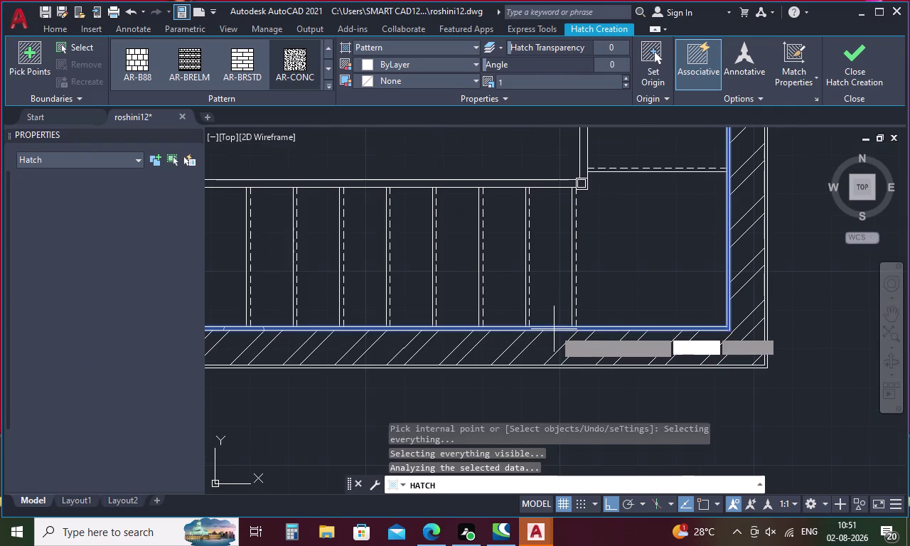
Pick points by the floor slab and inside the wall, finding no valid boundary.
scroll(down, 3)
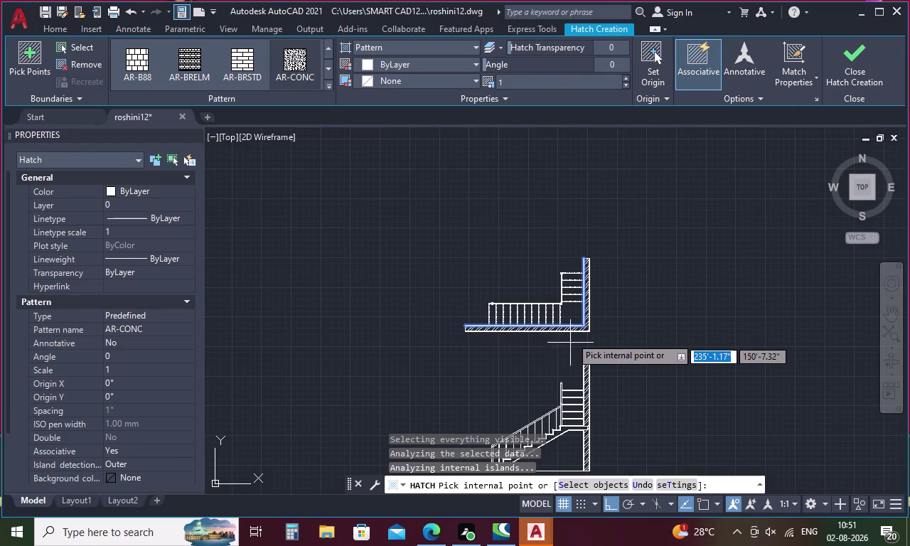
scroll(up, 3)
scroll(up, 3)
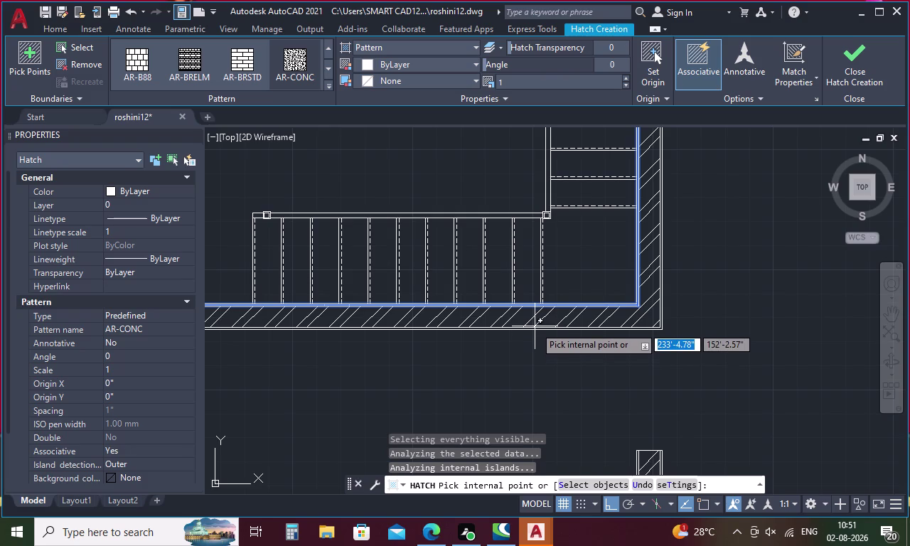
click(534, 329)
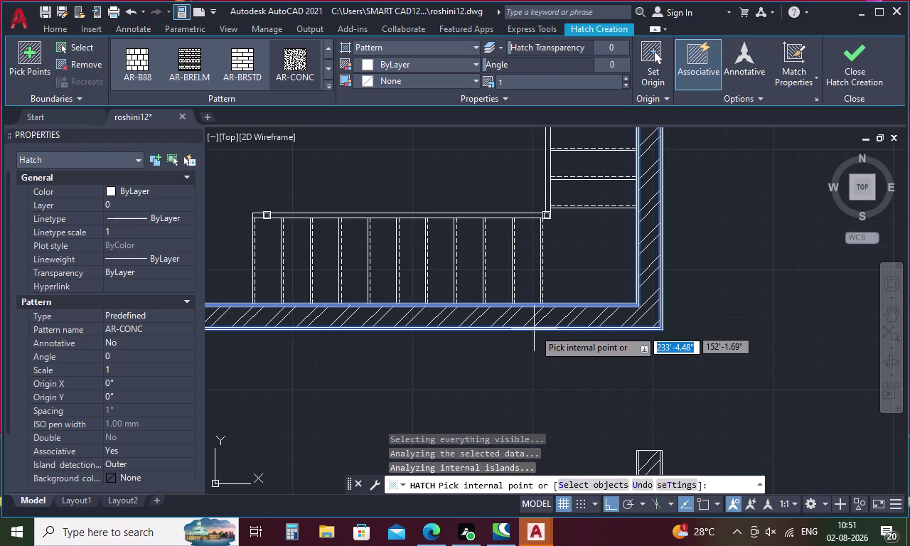
scroll(down, 3)
scroll(up, 3)
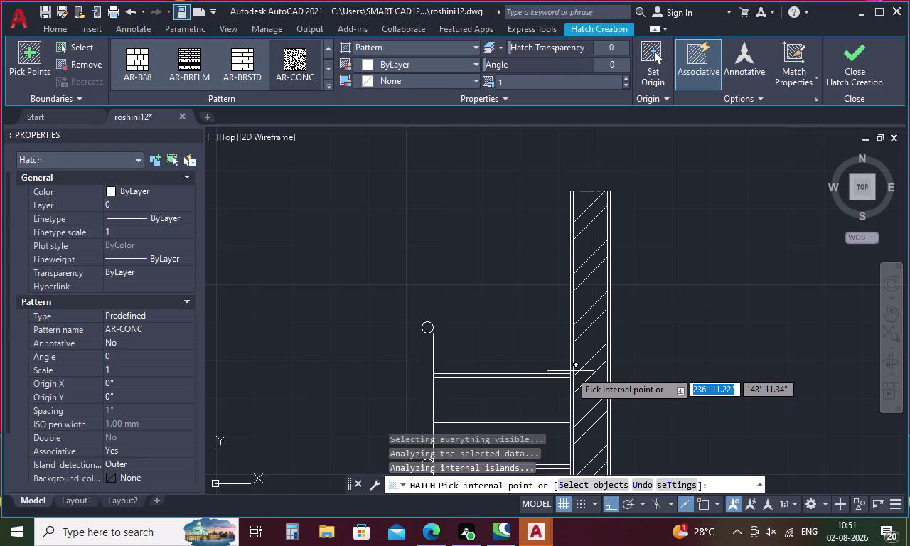
scroll(up, 3)
click(574, 372)
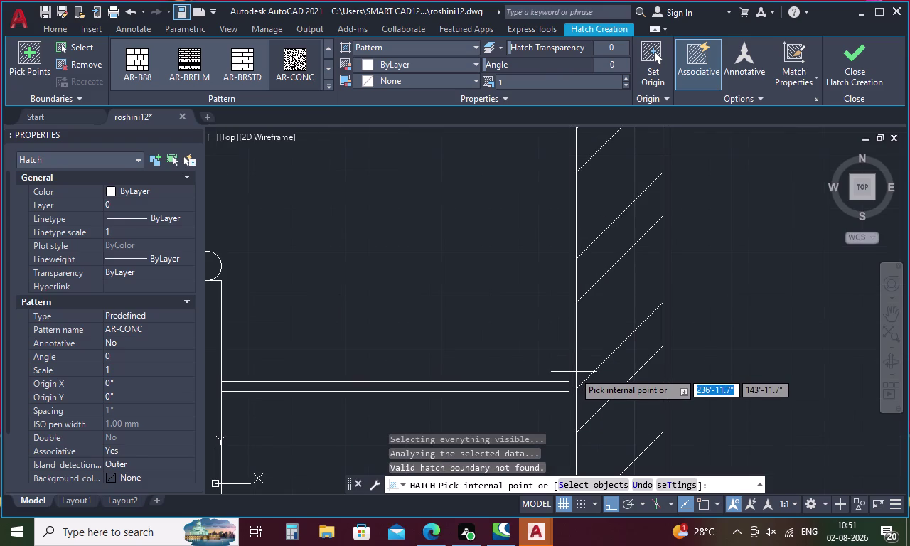
scroll(down, 3)
scroll(down, 3)
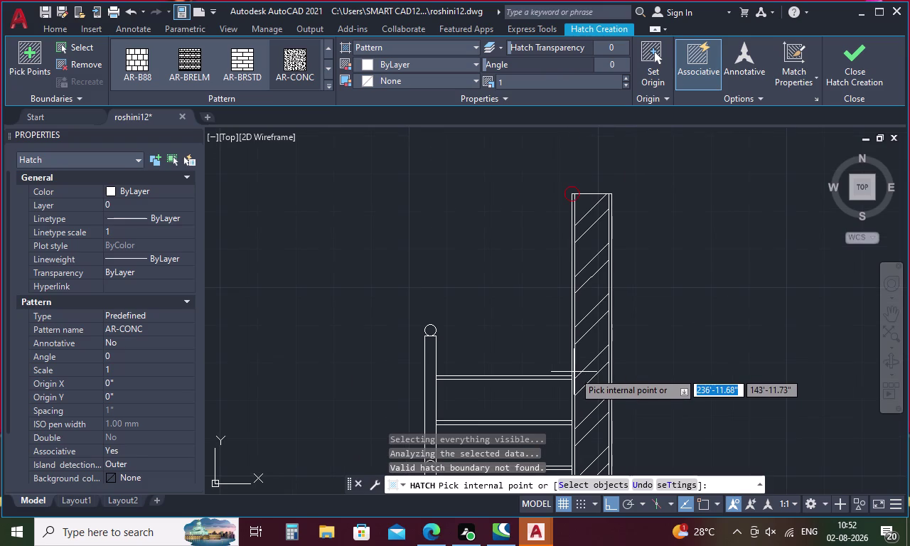
click(852, 52)
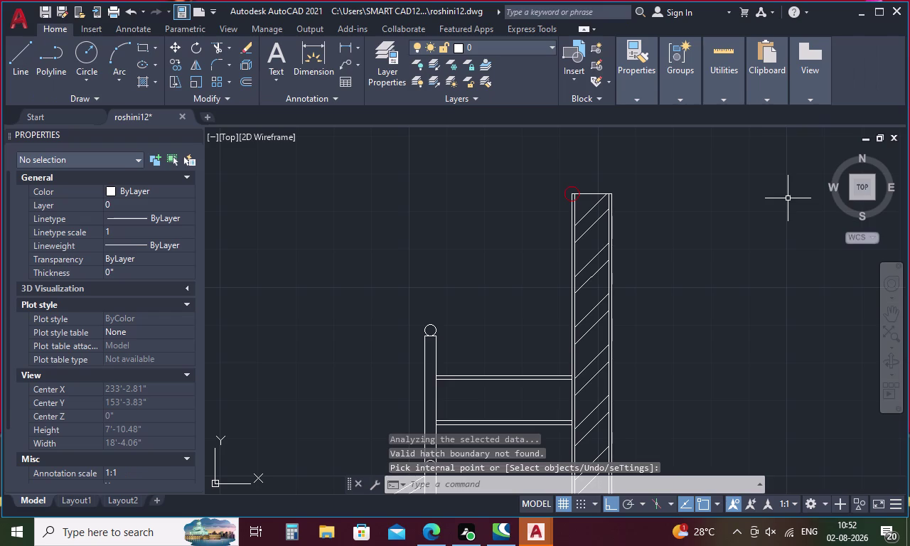
key(h)
key(Return)
click(295, 65)
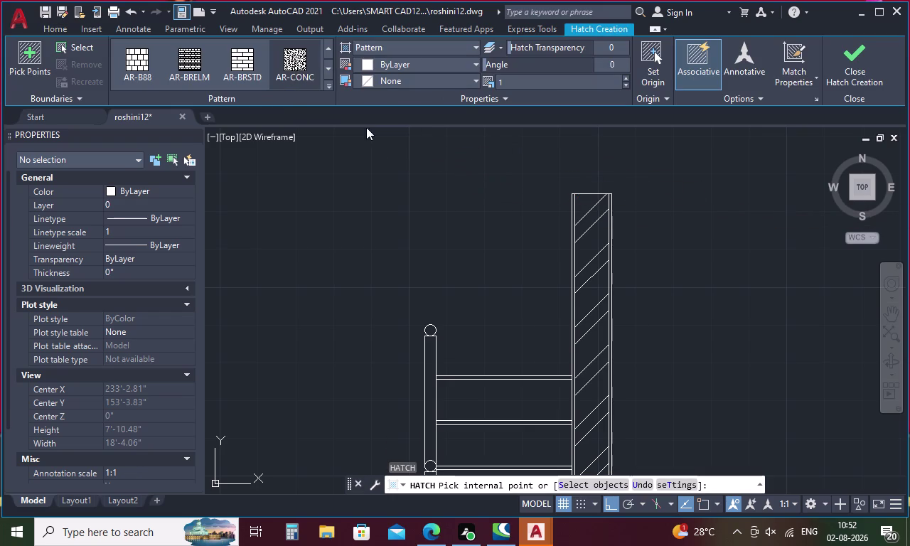
click(573, 324)
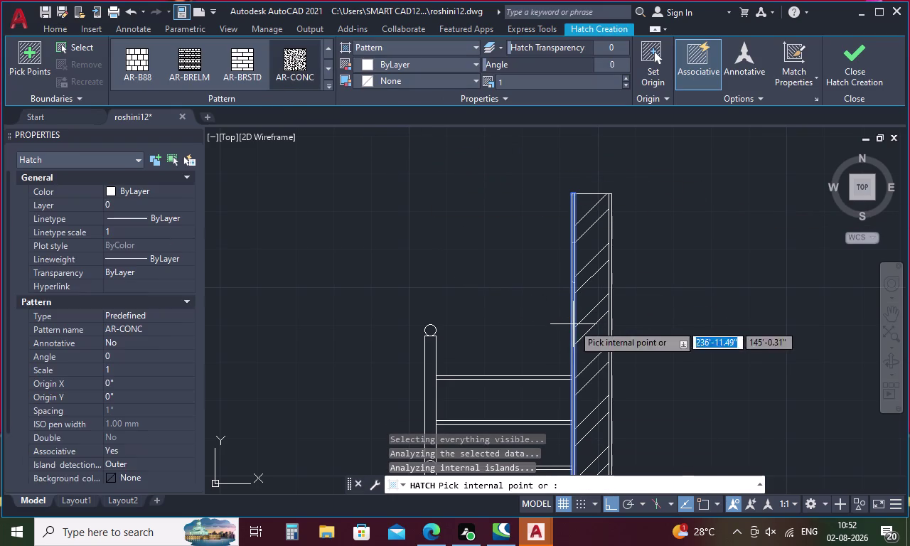
click(609, 326)
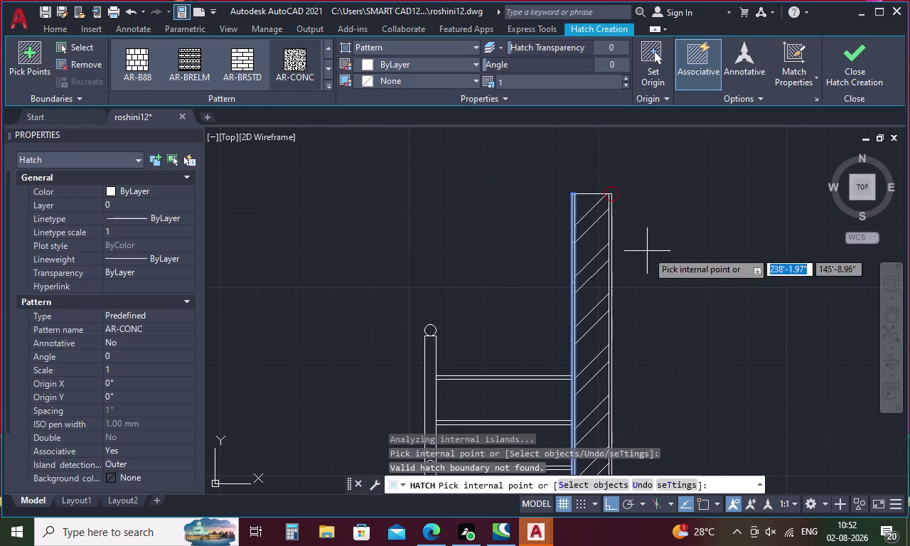
click(872, 64)
click(861, 69)
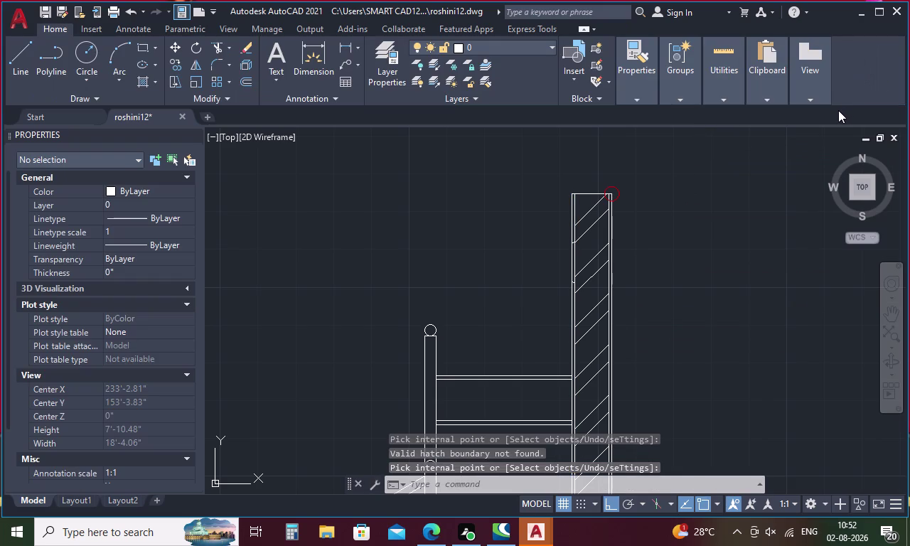
key(h)
key(Return)
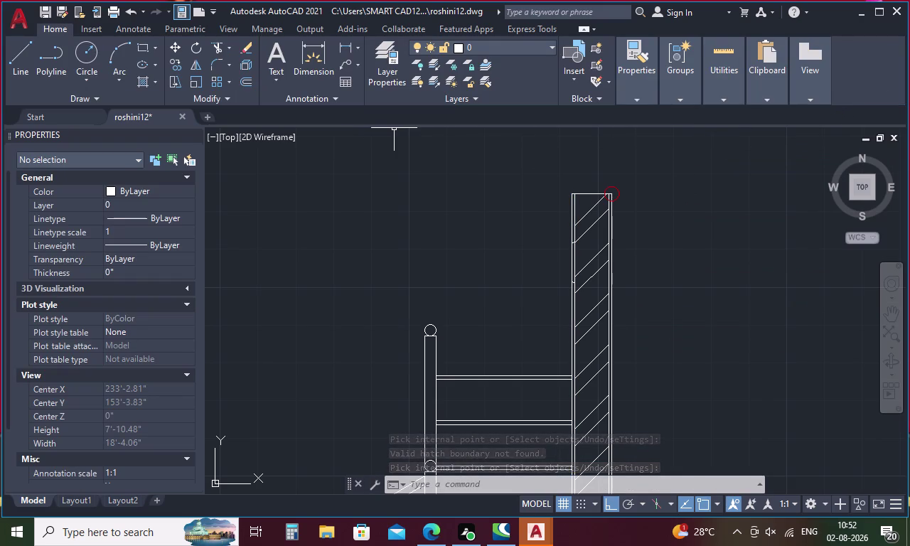
key(Escape)
key(h)
key(Return)
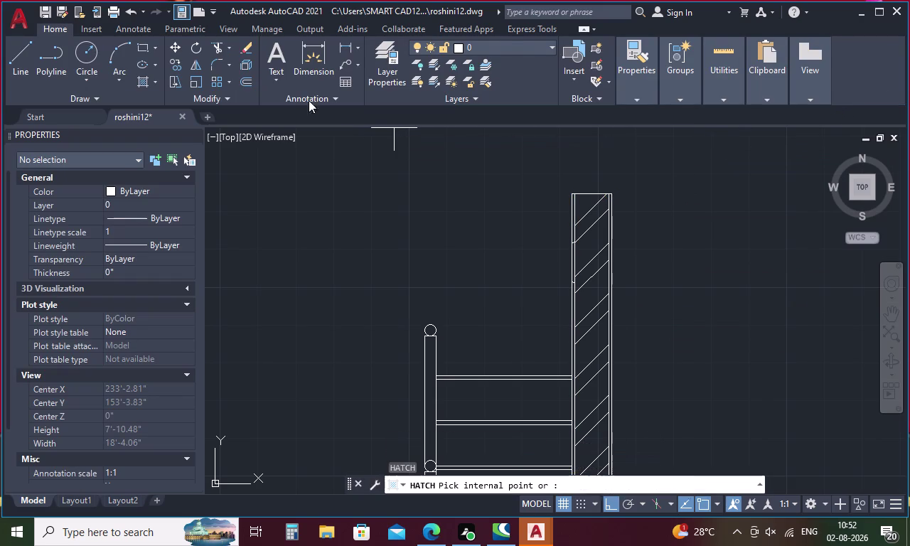
click(296, 64)
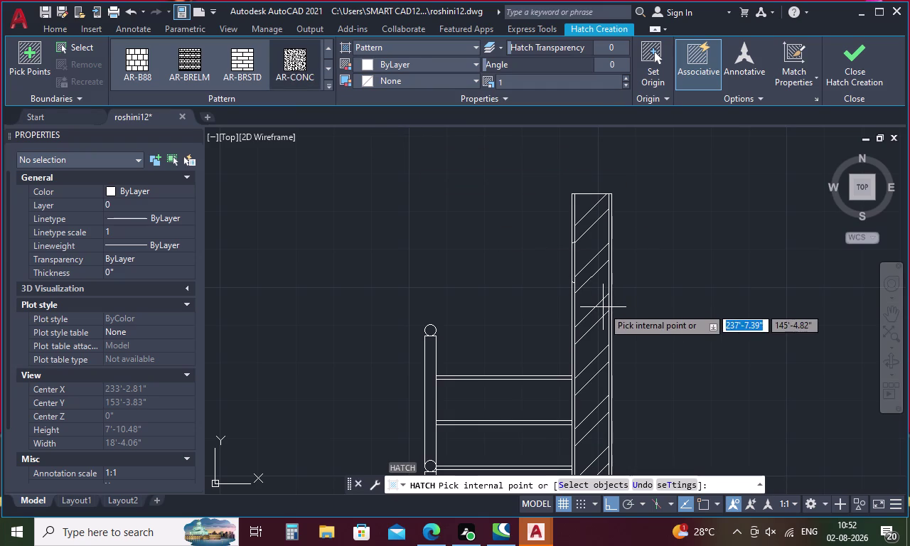
click(610, 301)
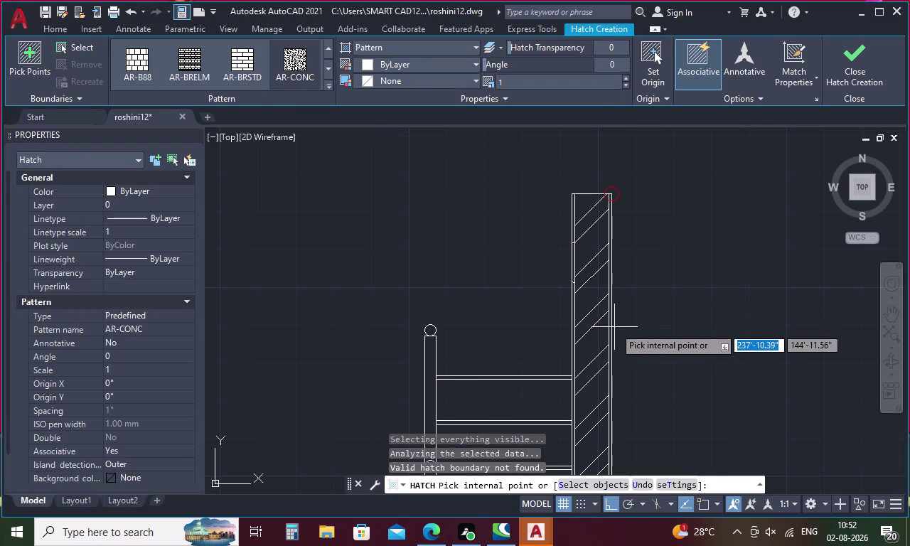
scroll(down, 3)
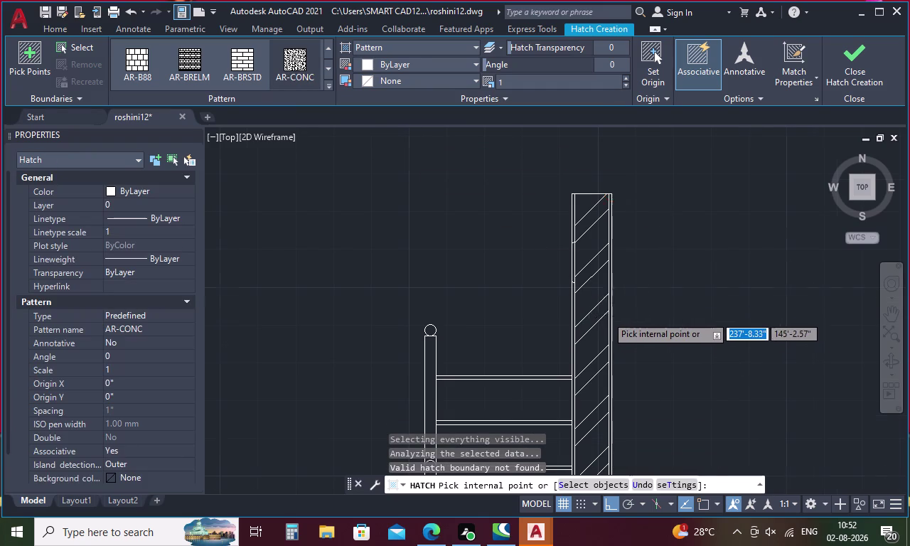
scroll(down, 3)
scroll(up, 3)
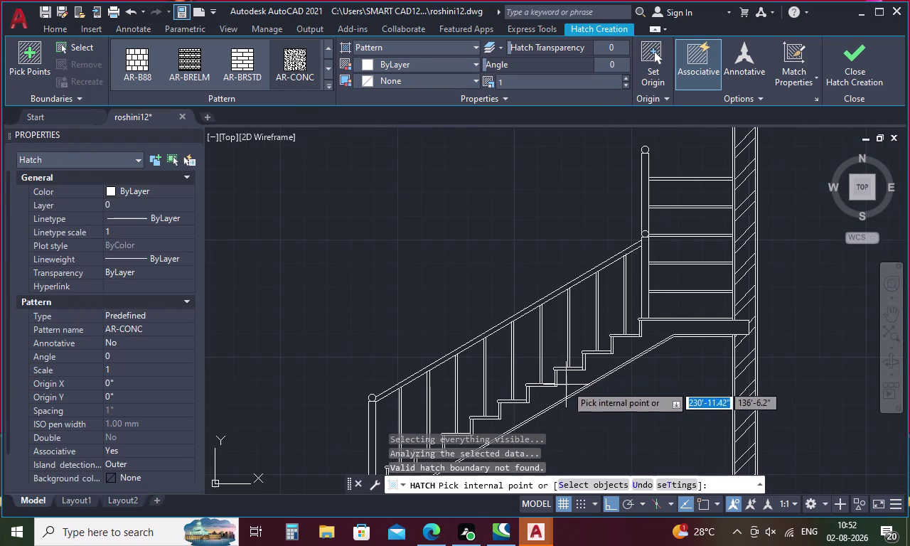
click(567, 385)
scroll(down, 3)
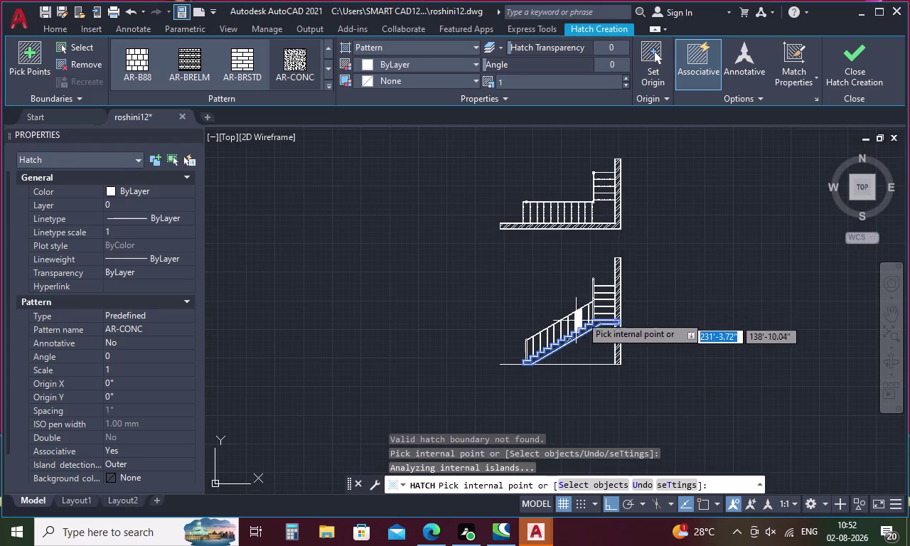
scroll(up, 3)
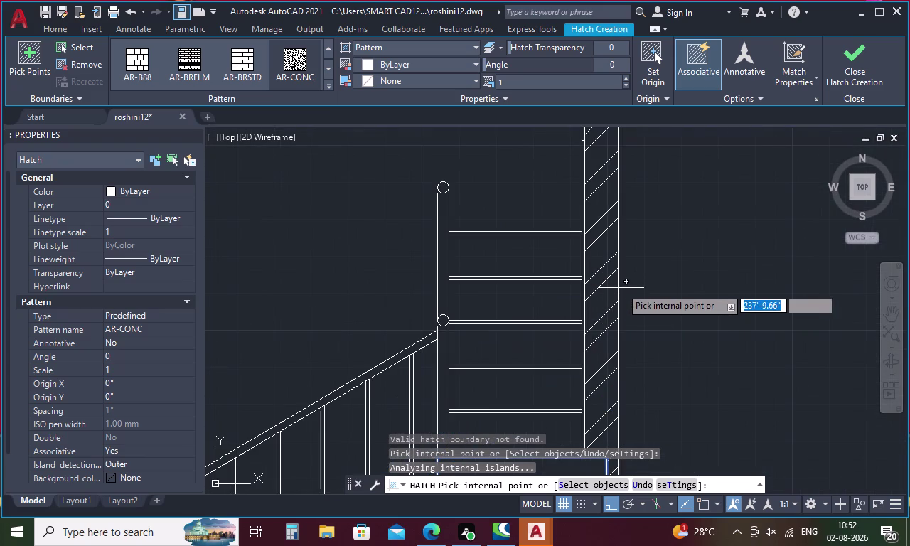
scroll(up, 3)
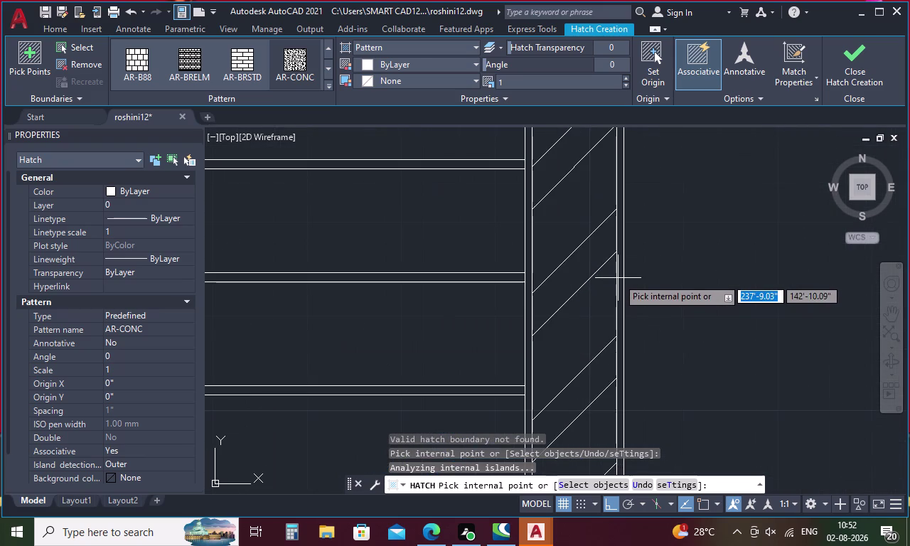
key(Escape)
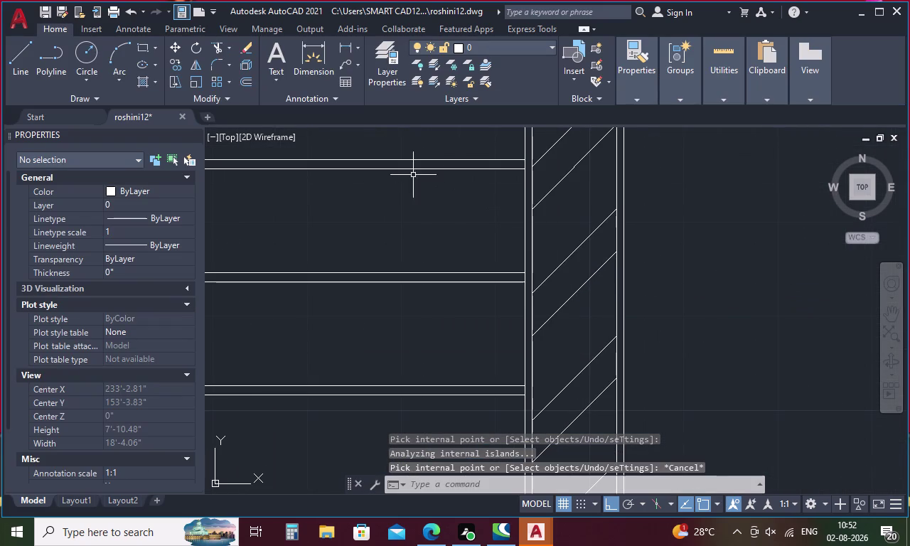
Retry hatching a point at the wall's edge, then cancel the failed attempt.
key(h)
key(Return)
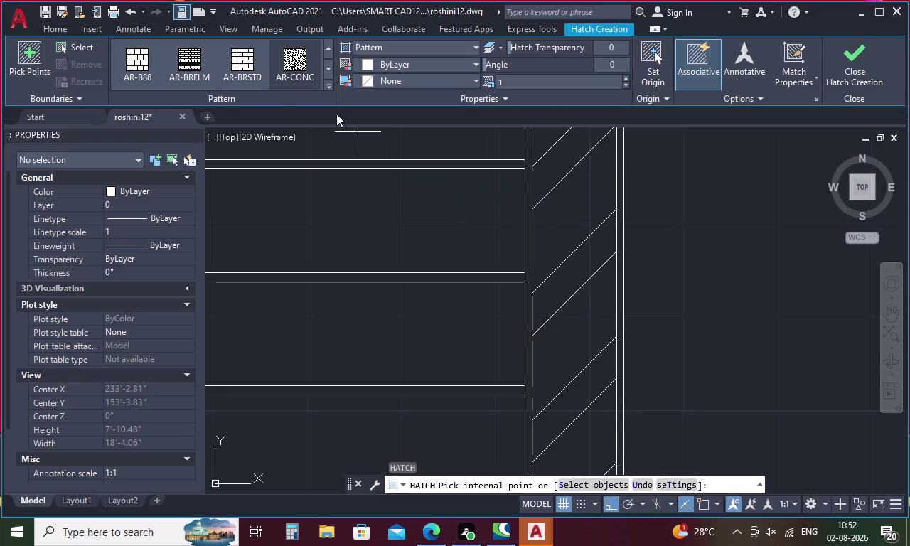
click(296, 62)
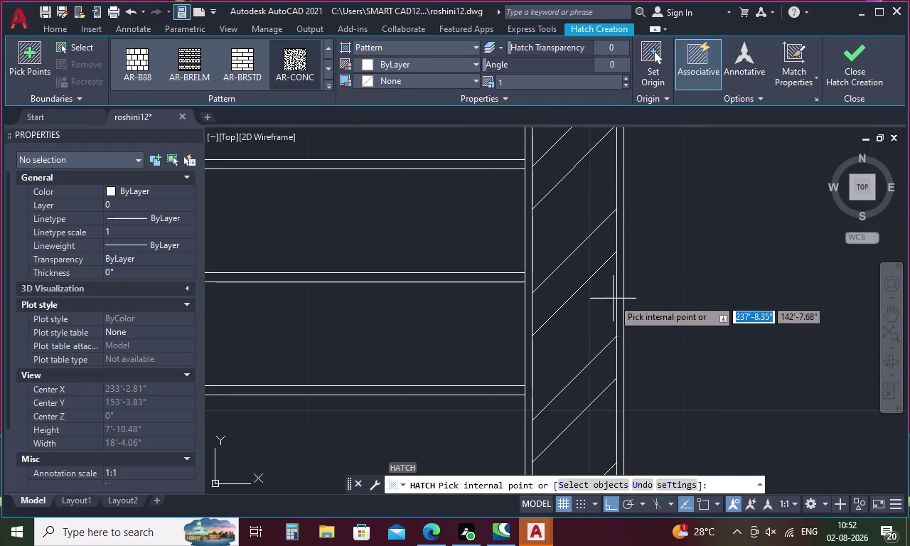
click(619, 292)
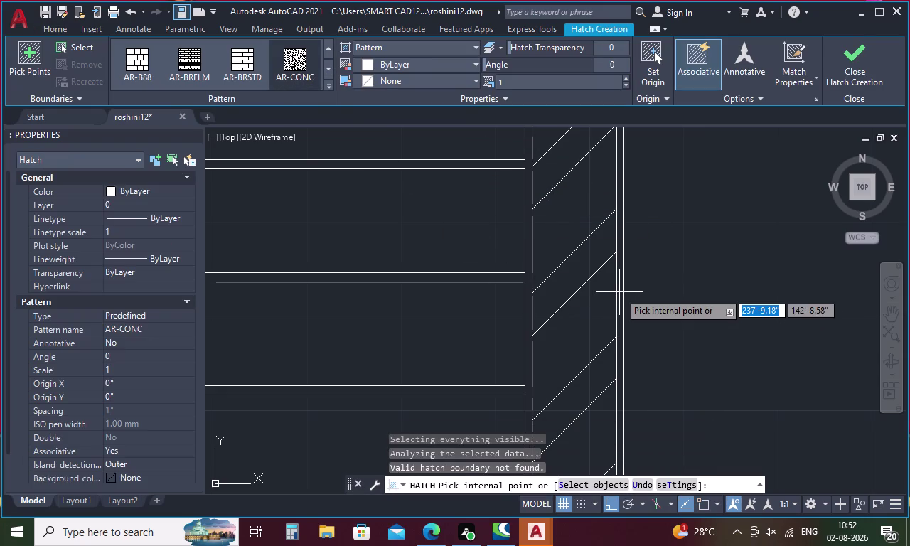
click(619, 292)
click(619, 292)
scroll(down, 3)
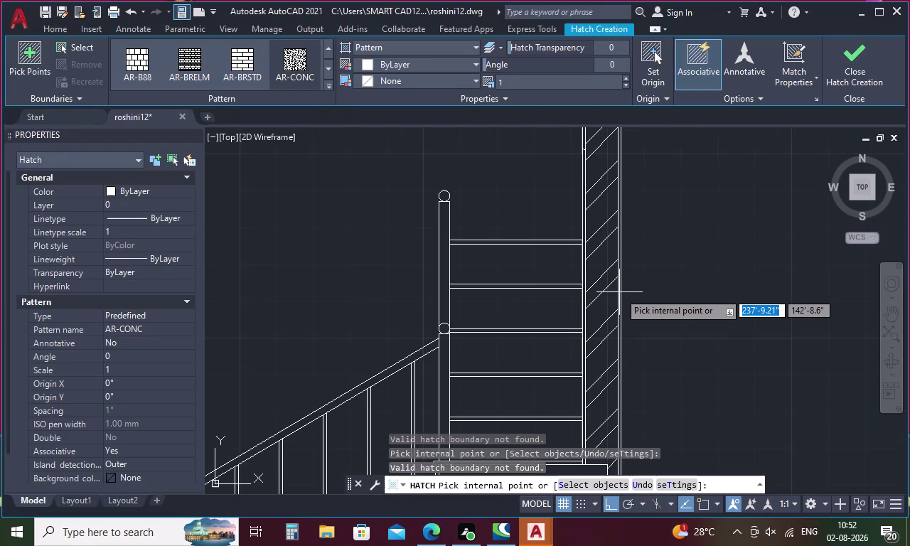
key(Escape)
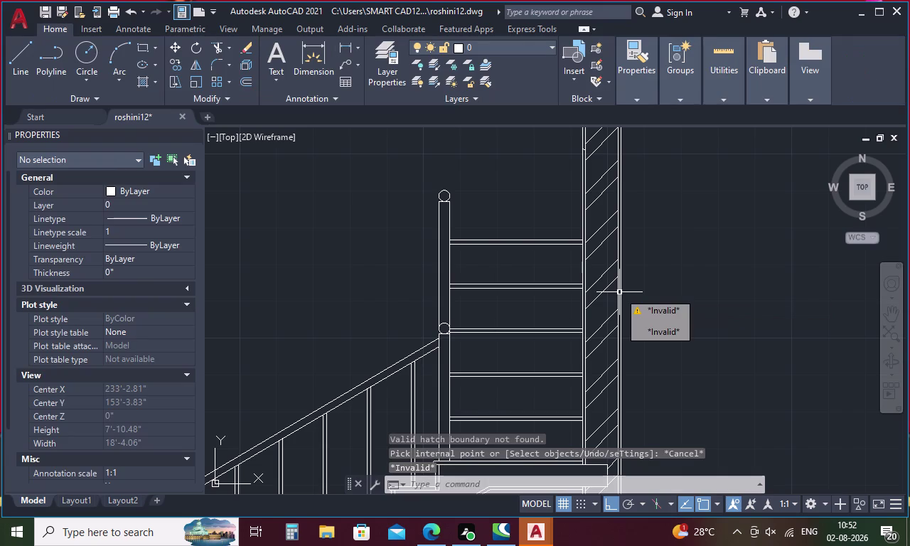
Select the AR-CONC concrete hatch under the lower stair steps for editing.
scroll(down, 3)
scroll(up, 3)
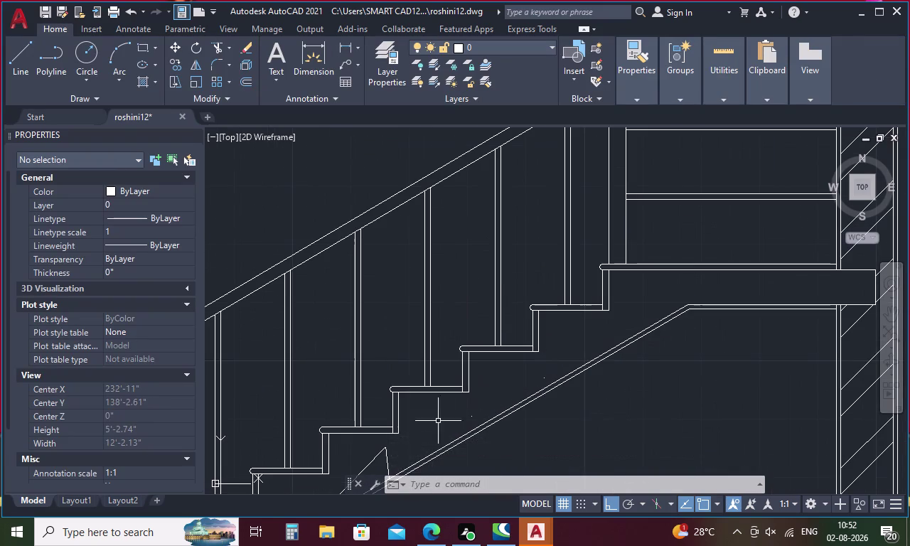
click(384, 456)
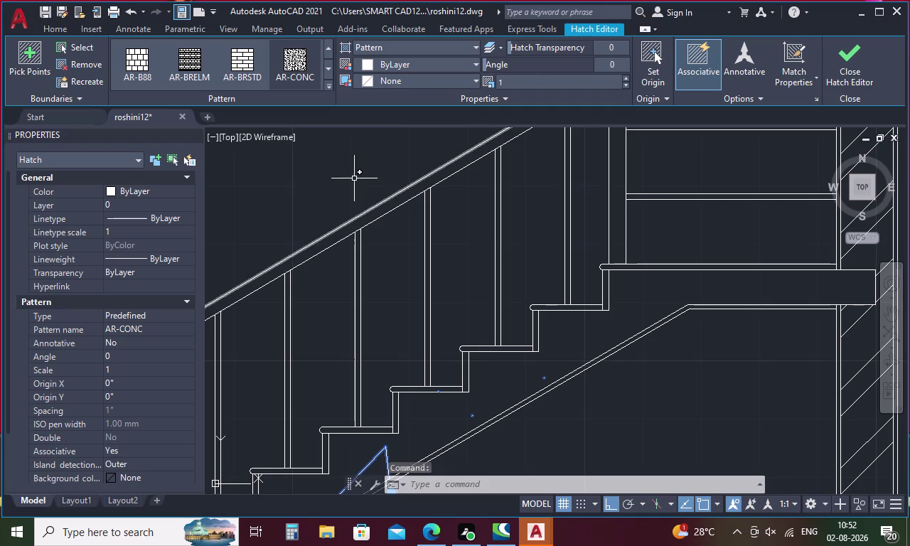
click(505, 74)
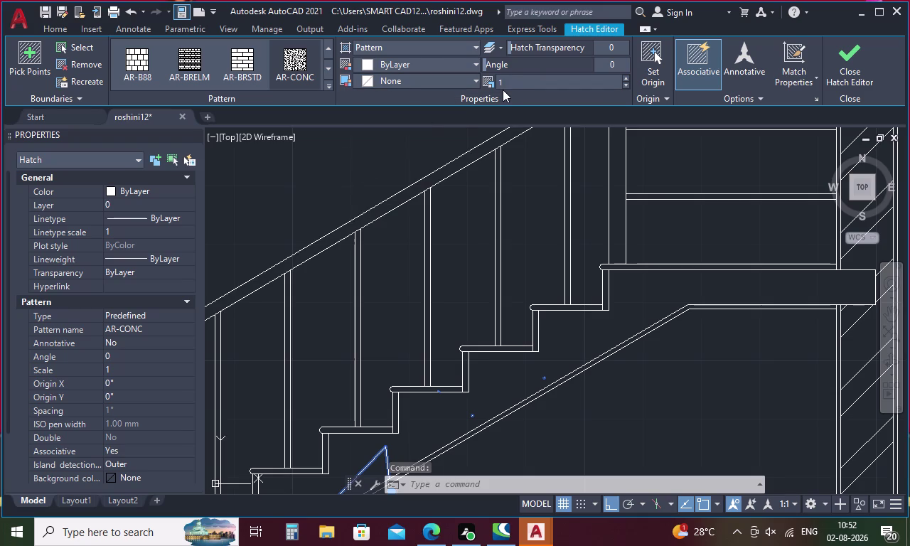
Try hatch scales 0.01, 0.5 and 0.1 on the concrete hatch.
click(510, 86)
key(BackSpace)
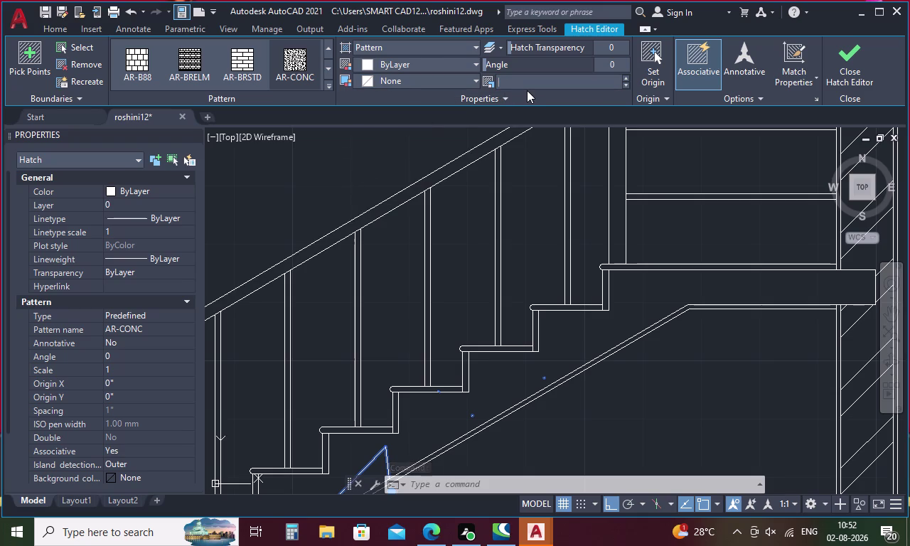
text(.01)
key(Return)
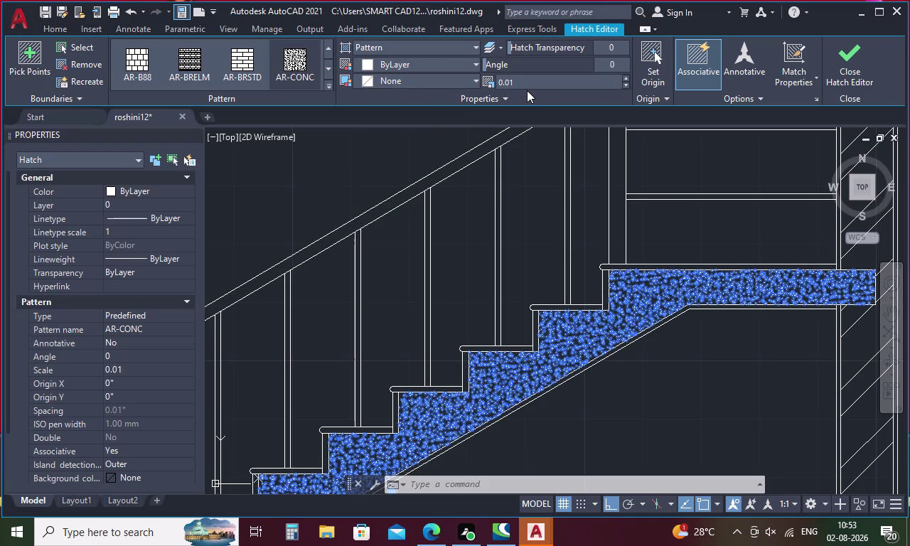
click(525, 84)
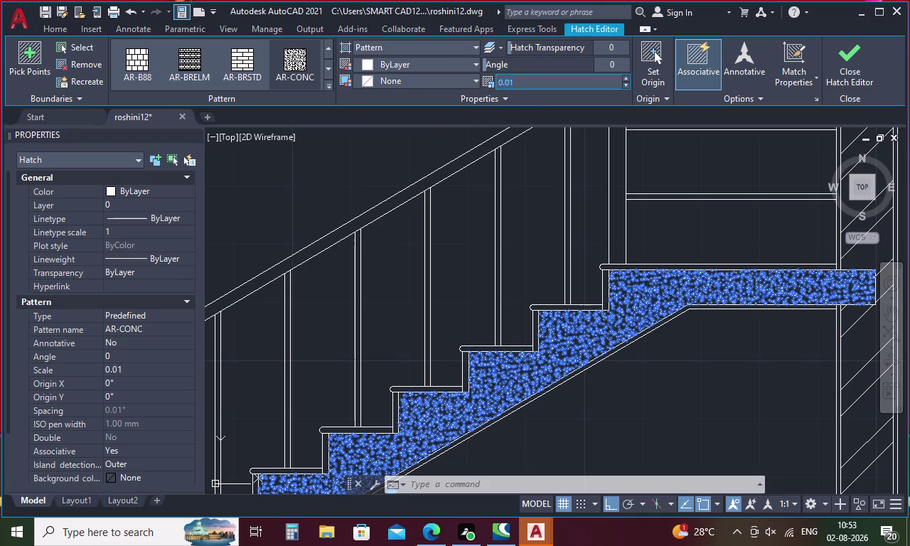
key(BackSpace)
text(.5)
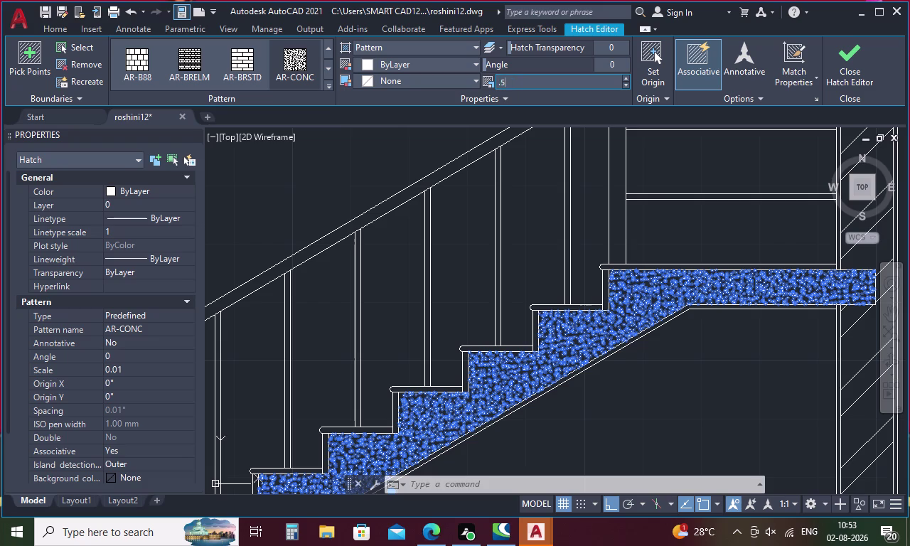
key(Return)
click(525, 84)
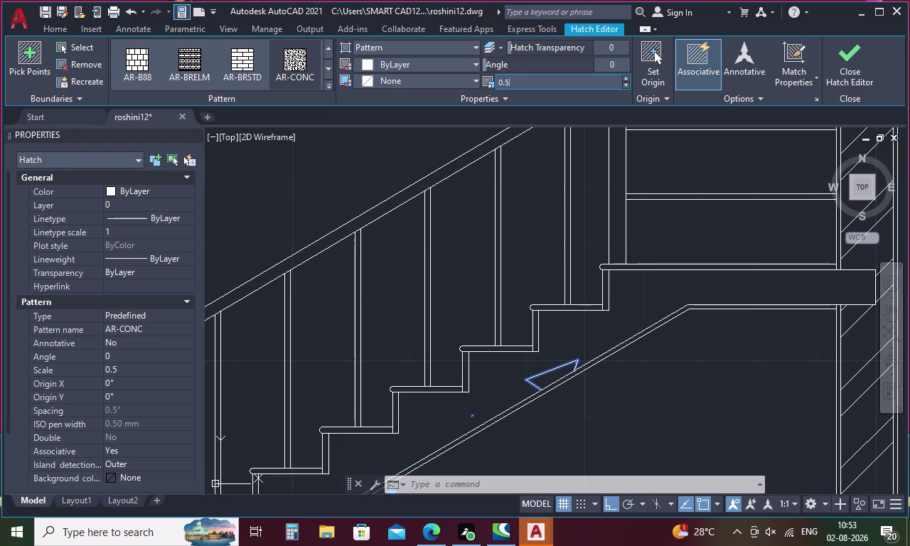
key(BackSpace)
key(period)
key(1)
key(Return)
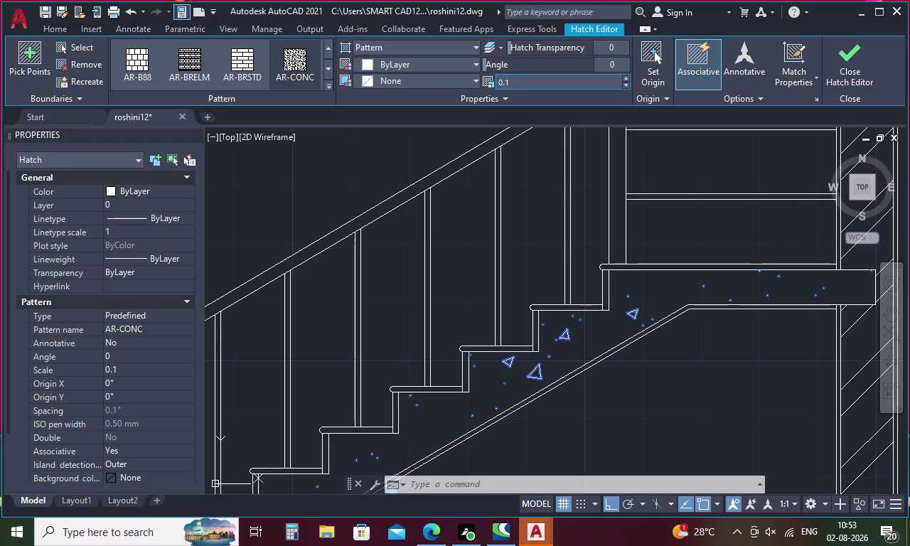
Set the concrete hatch scale to 0.09 and exit the Hatch Editor.
click(524, 84)
key(BackSpace)
text(.)
text(09)
key(Return)
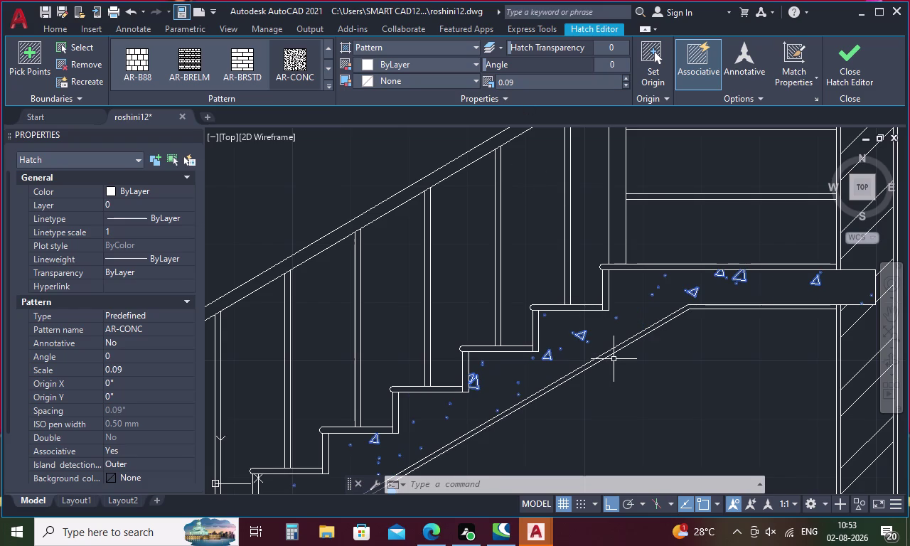
click(622, 376)
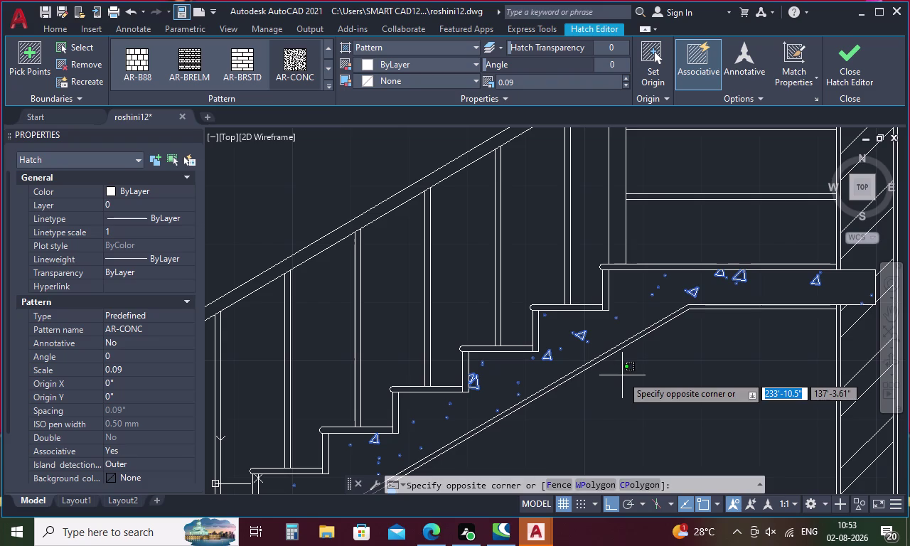
key(Escape)
scroll(down, 3)
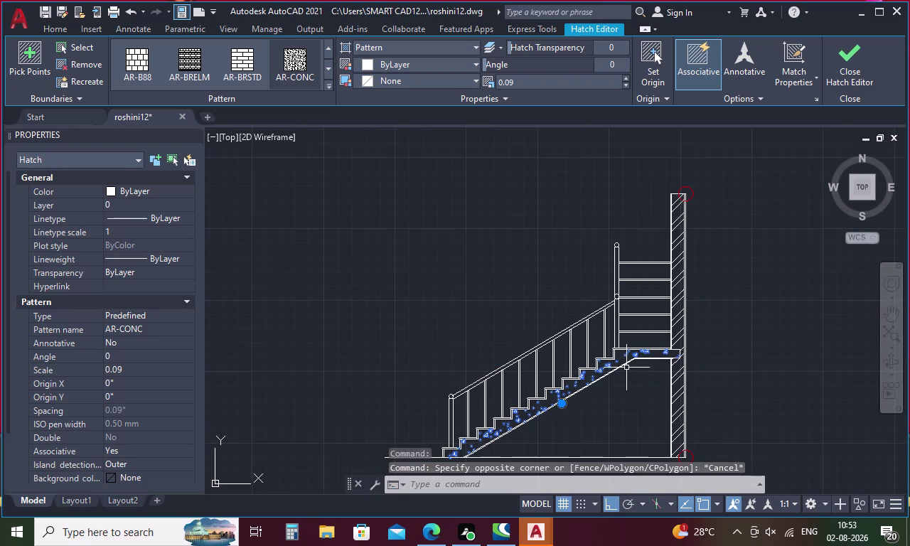
key(Escape)
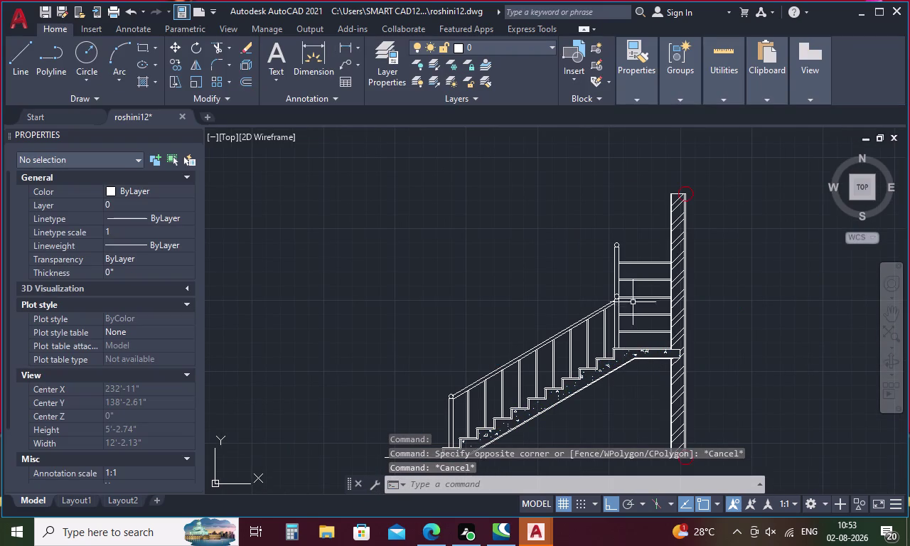
Zoom to the landing slab and attempt a hatch there, which finds no valid boundary.
scroll(up, 3)
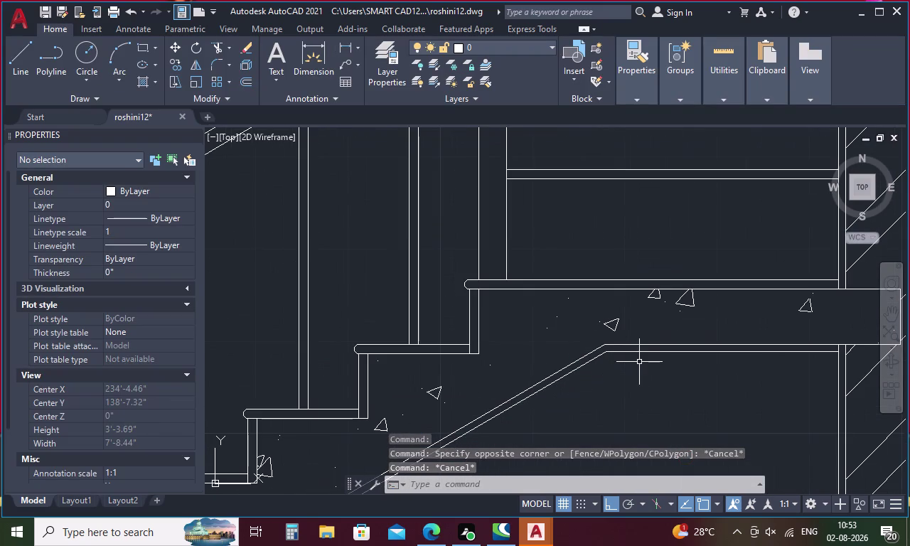
scroll(down, 3)
scroll(down, 3)
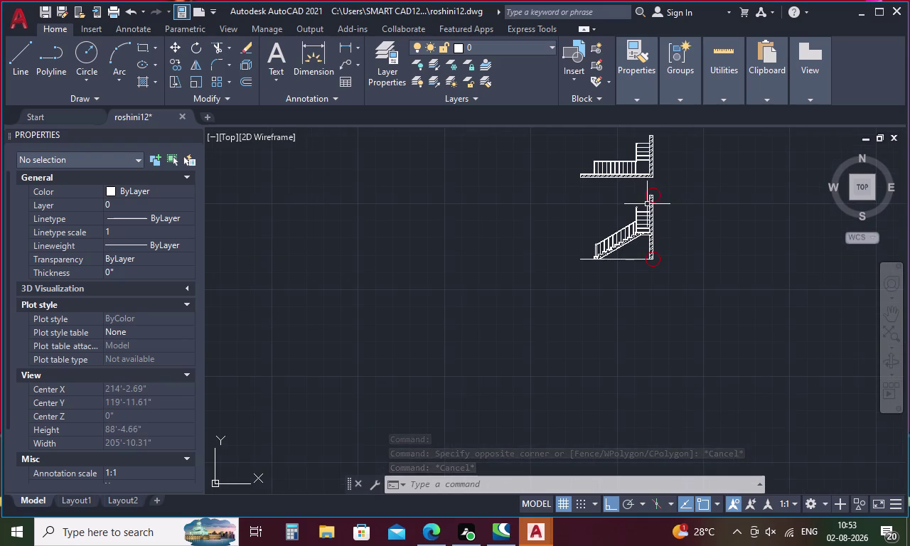
scroll(up, 3)
scroll(up, 3)
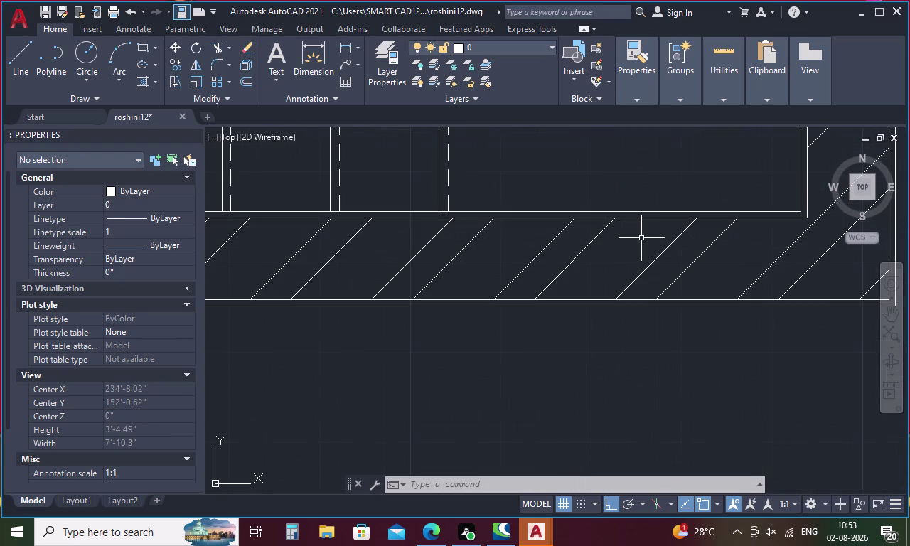
scroll(up, 3)
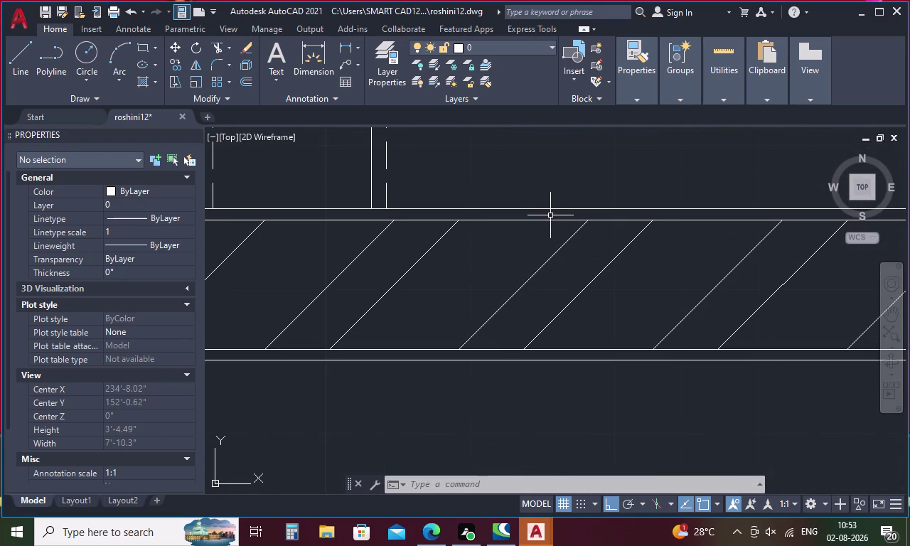
click(550, 216)
click(568, 217)
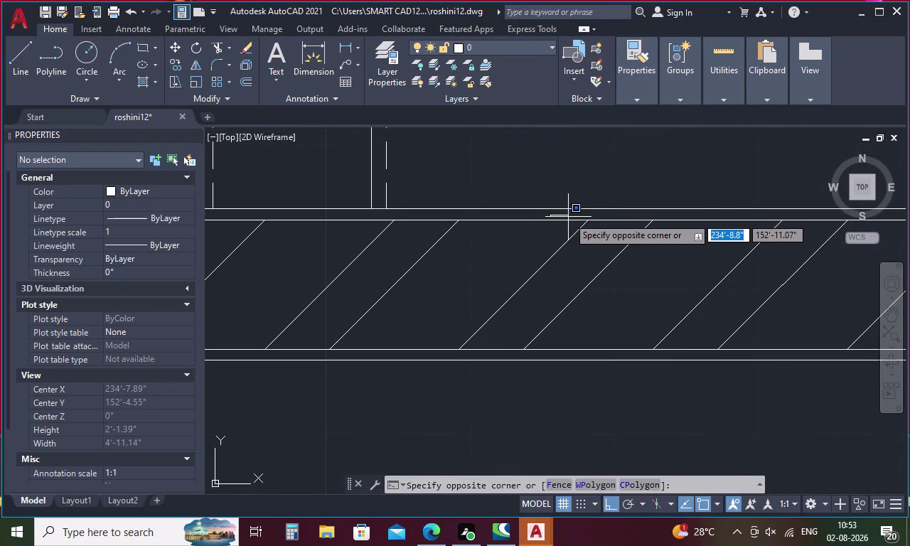
key(h)
key(Return)
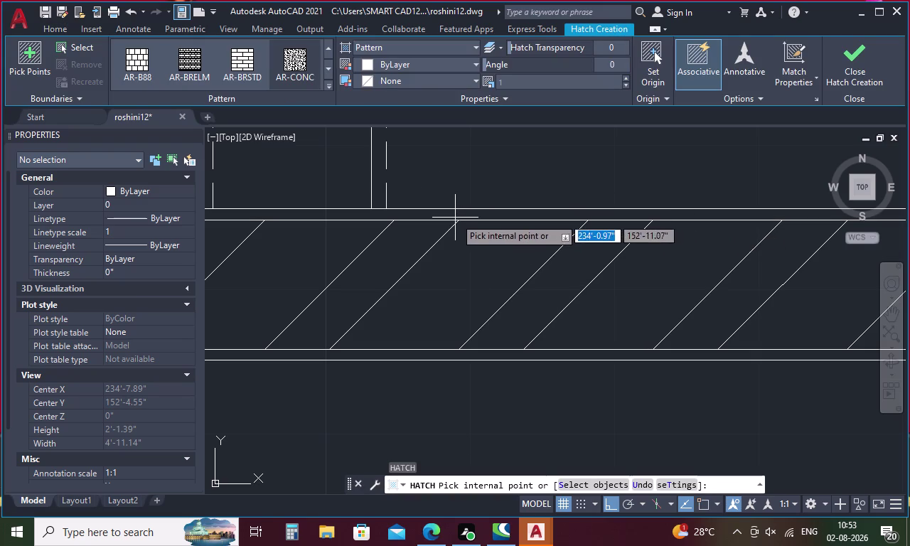
click(455, 218)
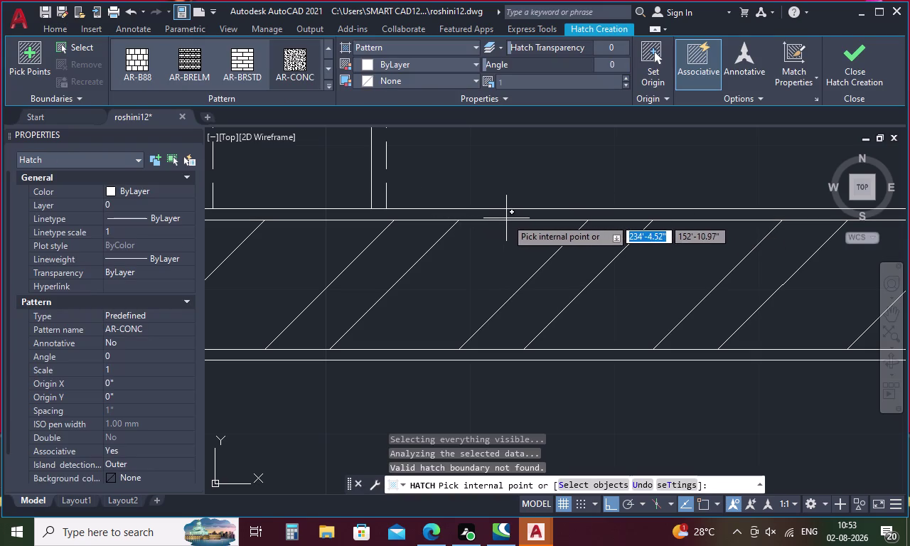
click(506, 218)
key(Escape)
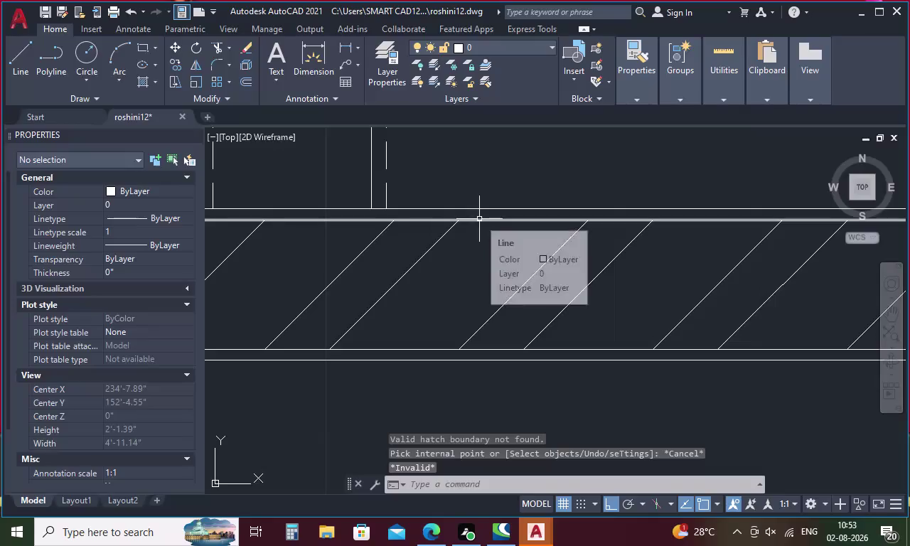
Clear stray command entries and restart HATCH so it awaits an internal point.
double_click(481, 218)
key(Escape)
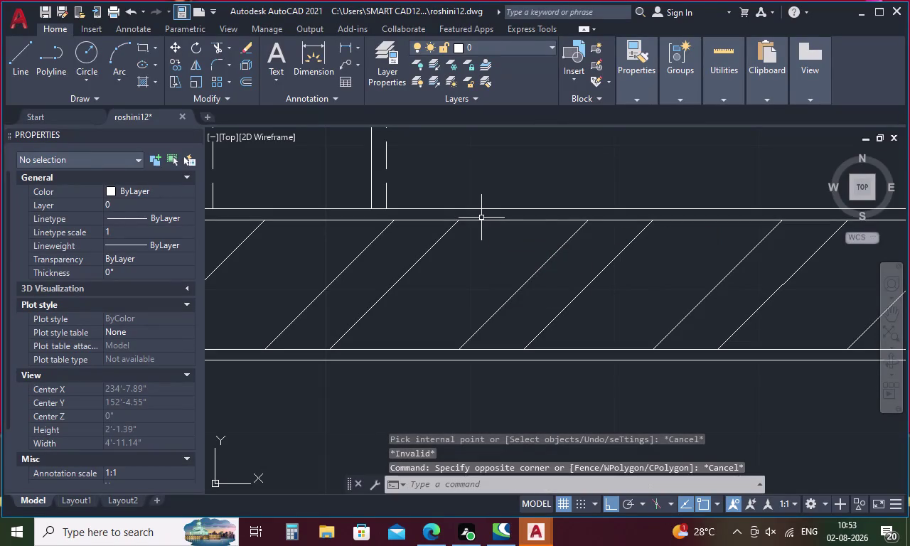
scroll(down, 3)
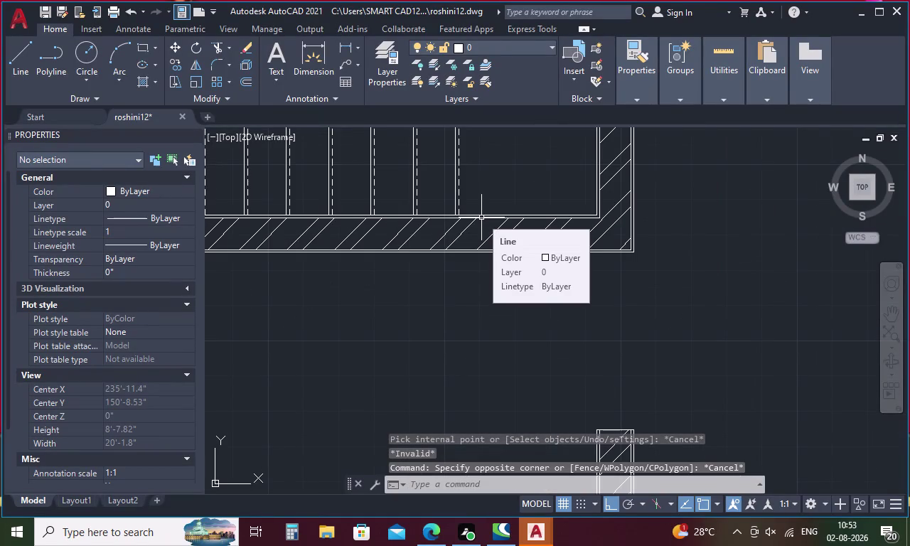
key(Escape)
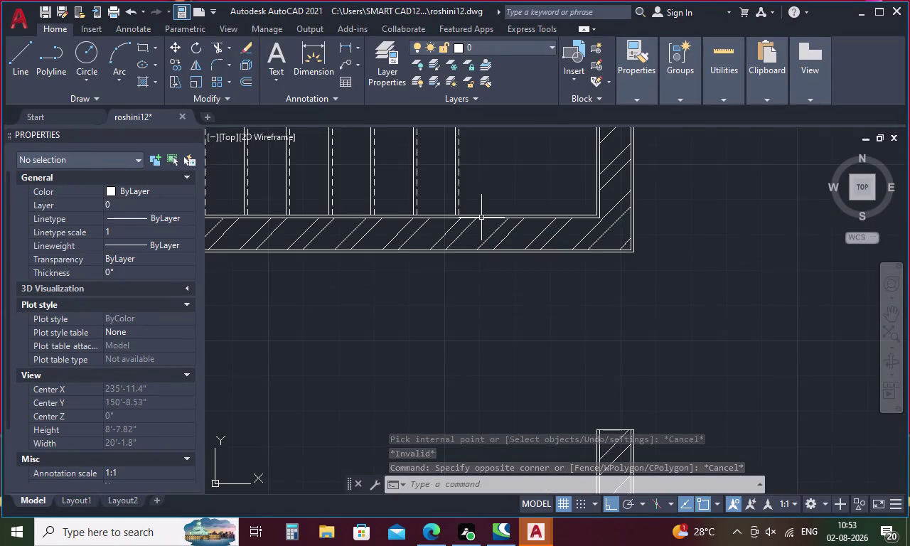
scroll(up, 3)
key(k)
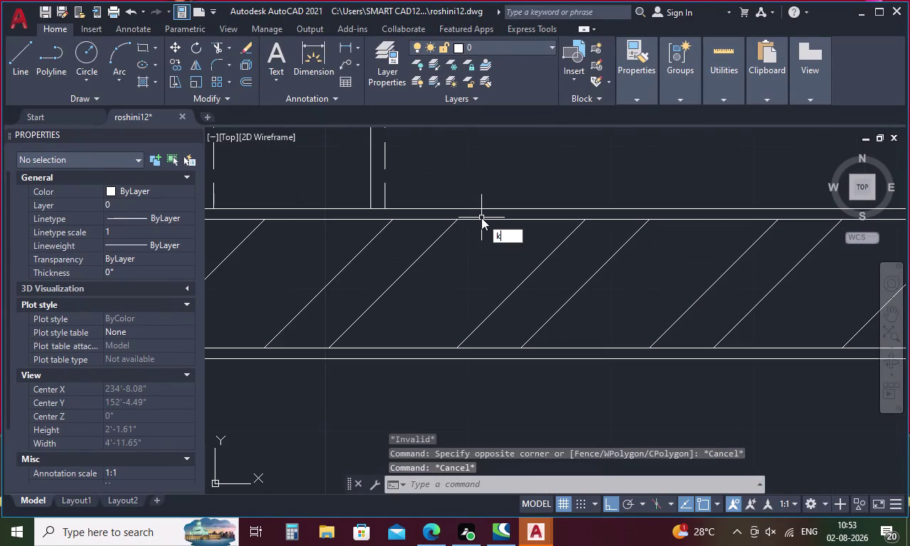
key(Escape)
key(h)
key(Return)
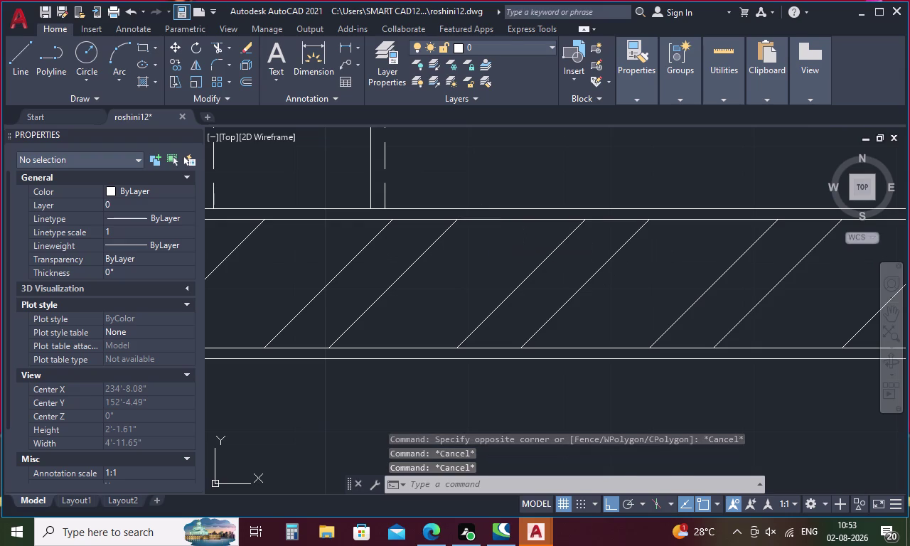
scroll(down, 3)
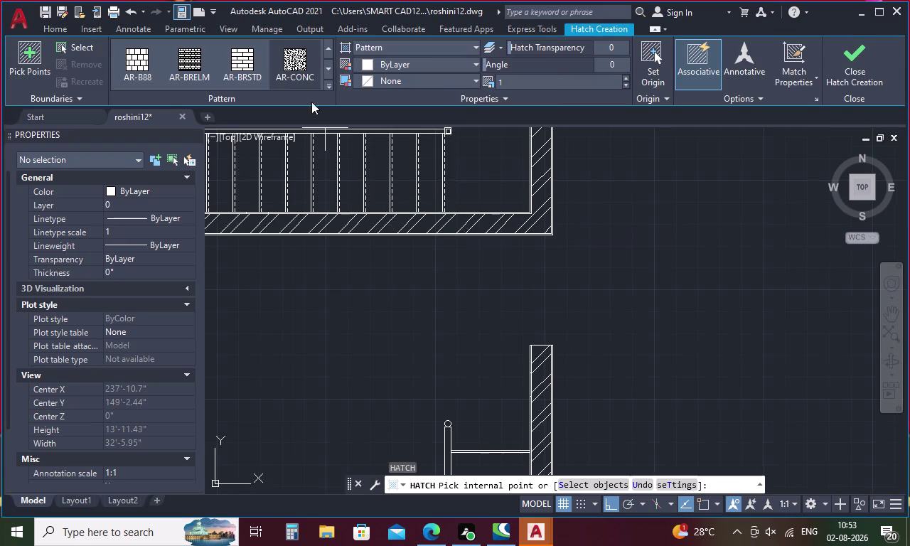
Choose the AR-CONC pattern and set the hatch scale to 0.05.
click(293, 60)
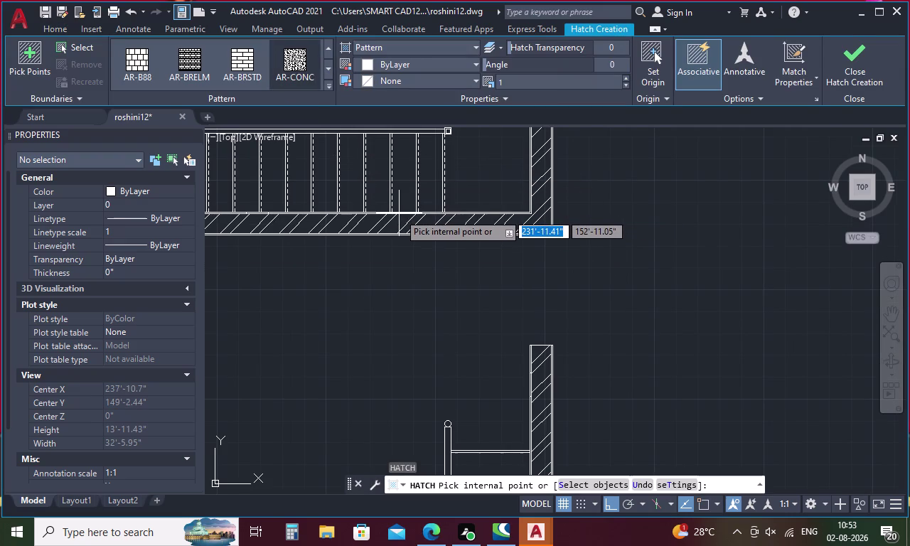
scroll(up, 3)
scroll(up, 3)
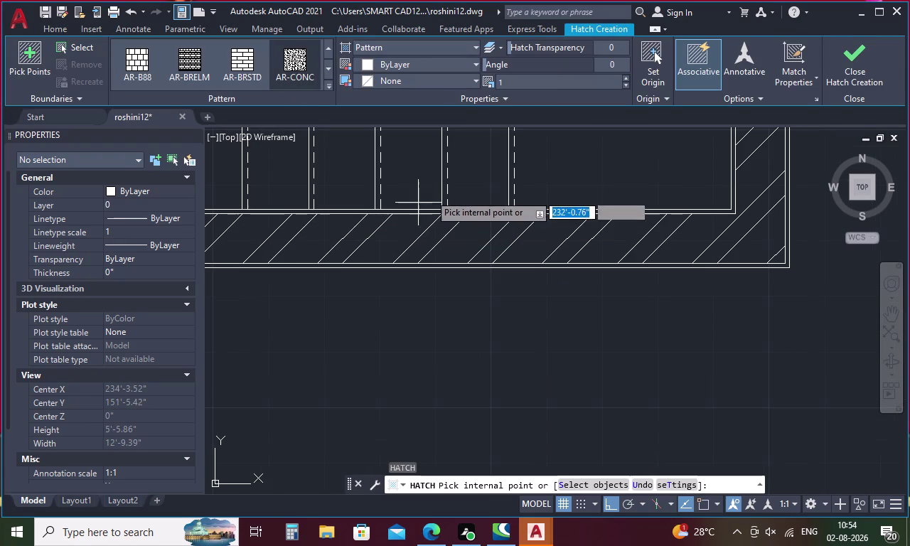
click(522, 83)
key(BackSpace)
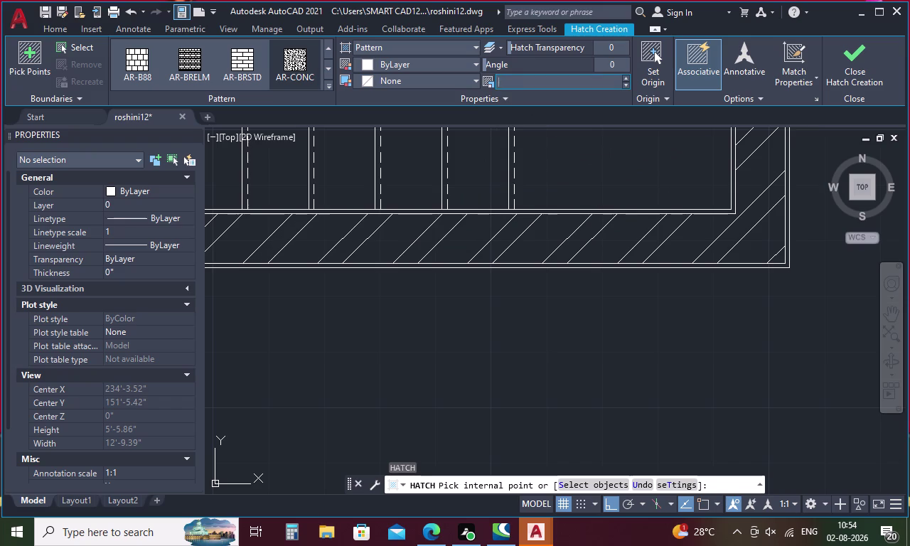
key(0)
key(1)
key(BackSpace)
key(BackSpace)
text(.0)
text(5)
key(Return)
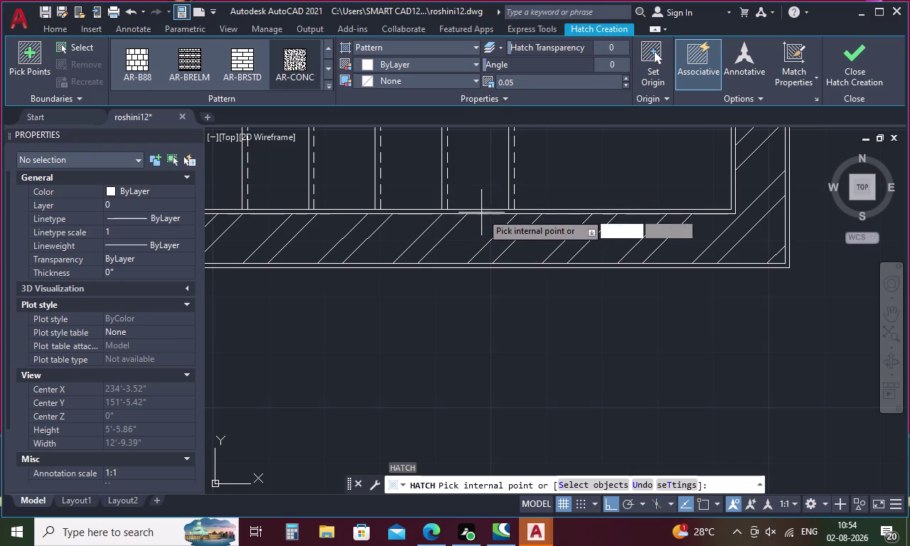
Pick internal points in the upper landing, floor slab and tall wall strip.
scroll(down, 3)
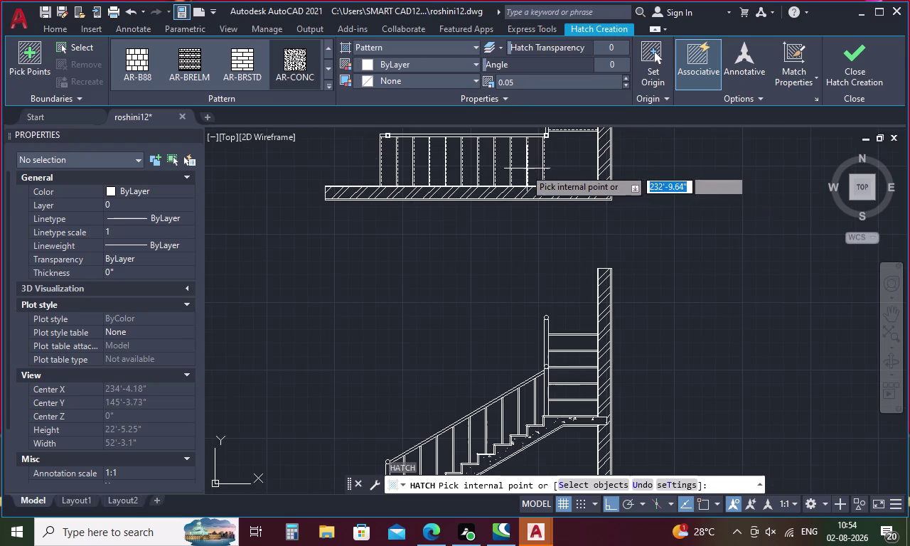
click(290, 61)
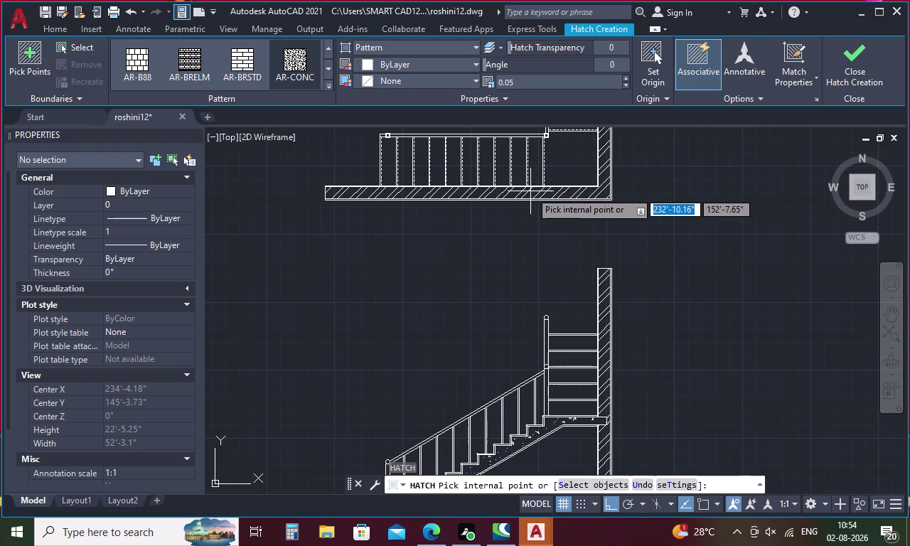
scroll(up, 3)
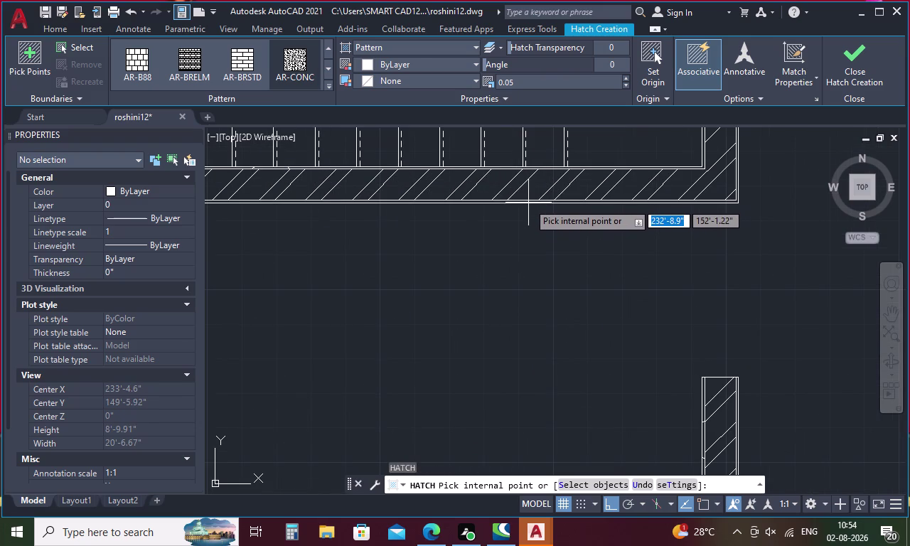
click(529, 202)
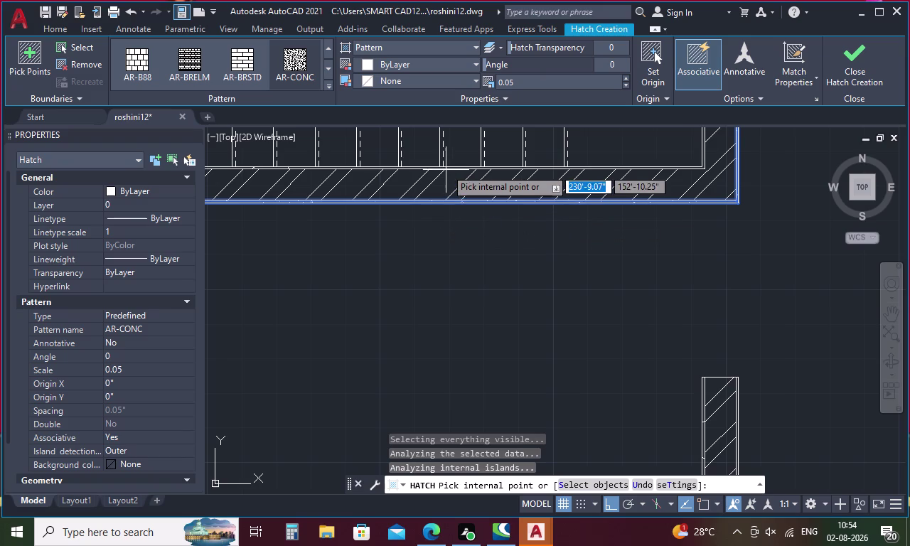
scroll(up, 3)
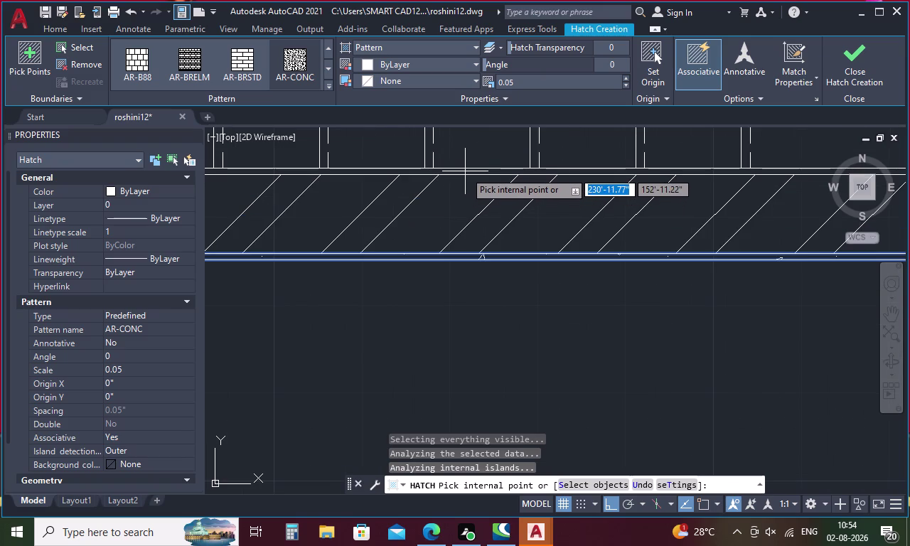
scroll(down, 3)
click(465, 171)
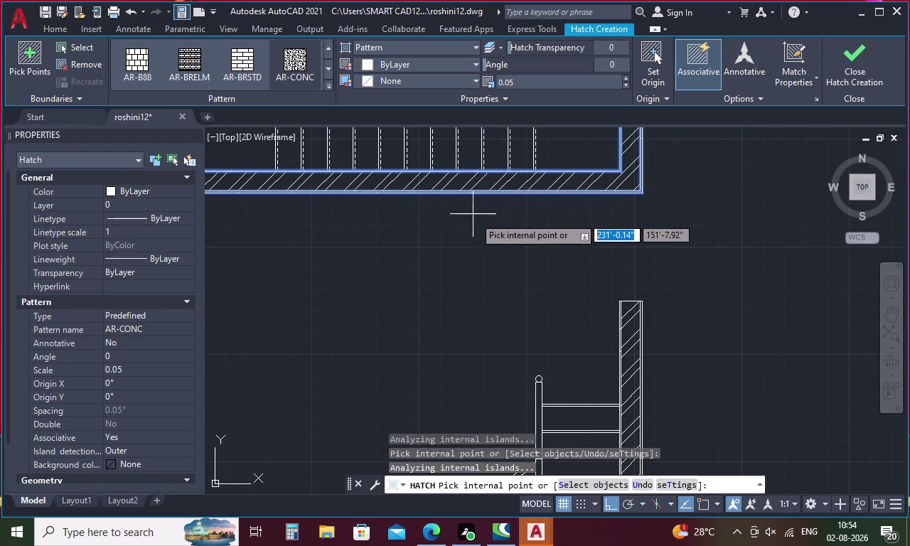
middle_drag(644, 322, 622, 256)
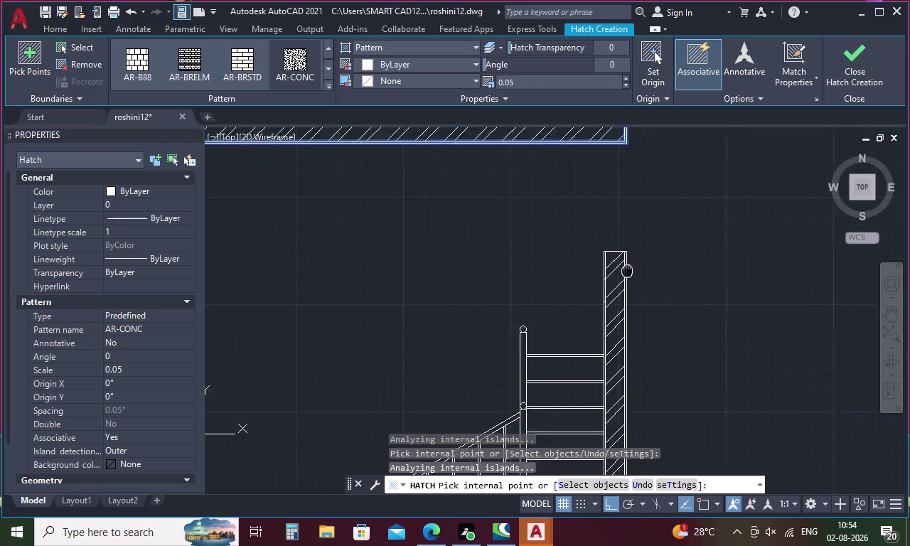
middle_drag(623, 255, 605, 213)
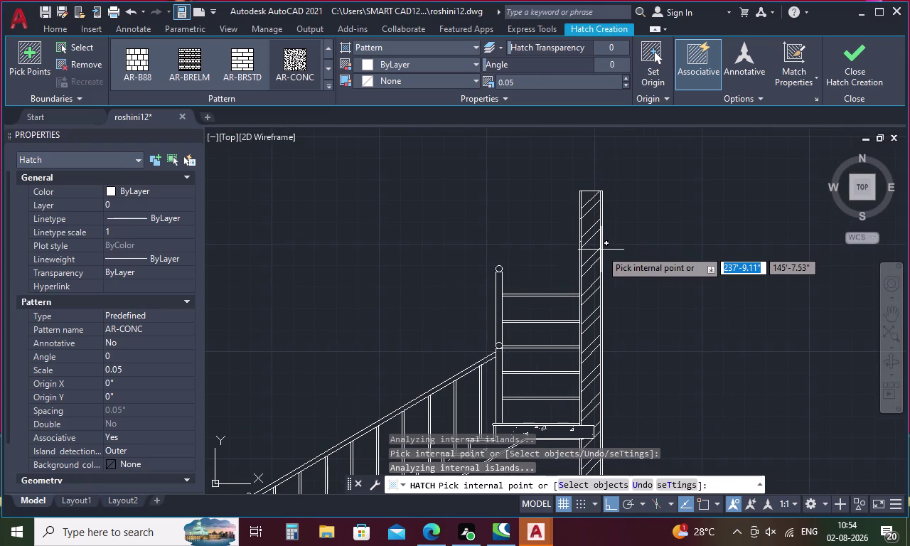
click(601, 249)
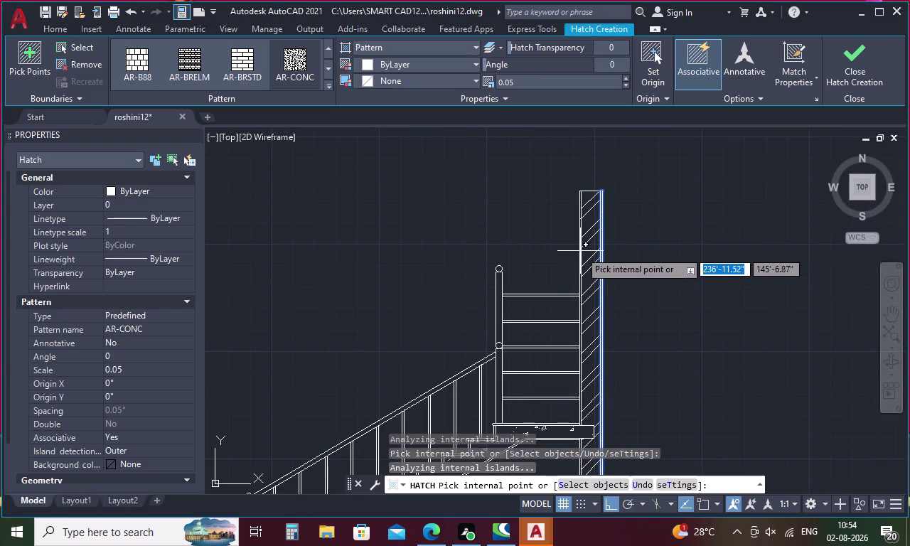
click(580, 251)
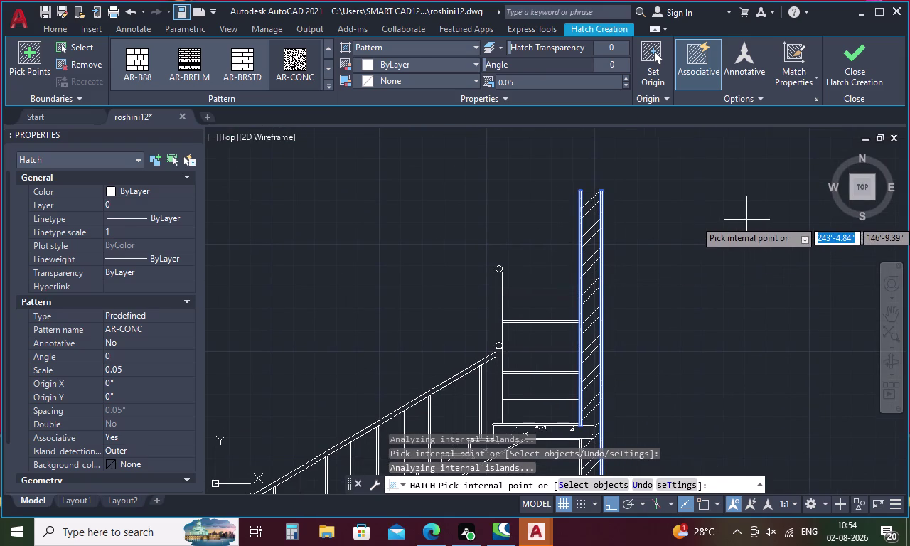
Change the hatch scale to 0.01, then exit the hatch with Esc.
click(529, 83)
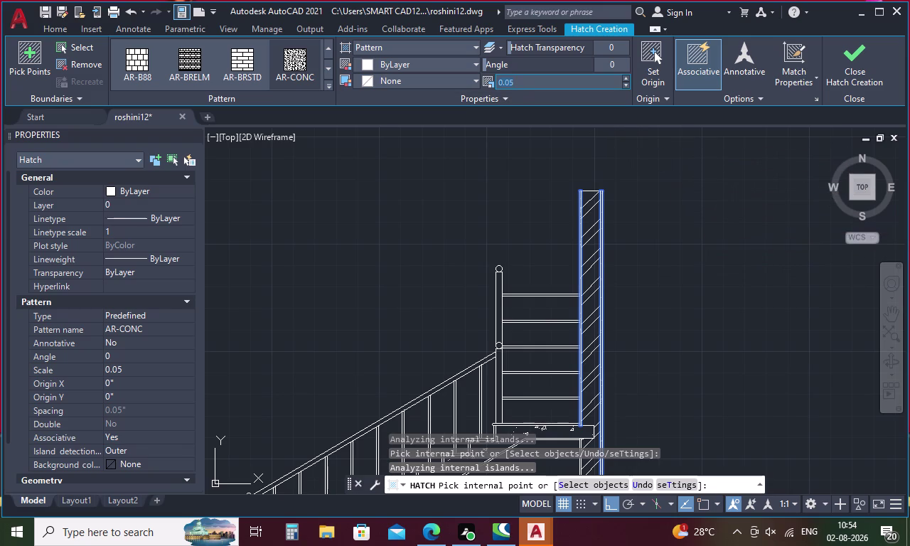
key(BackSpace)
text(.0)
text(1)
key(Return)
key(Escape)
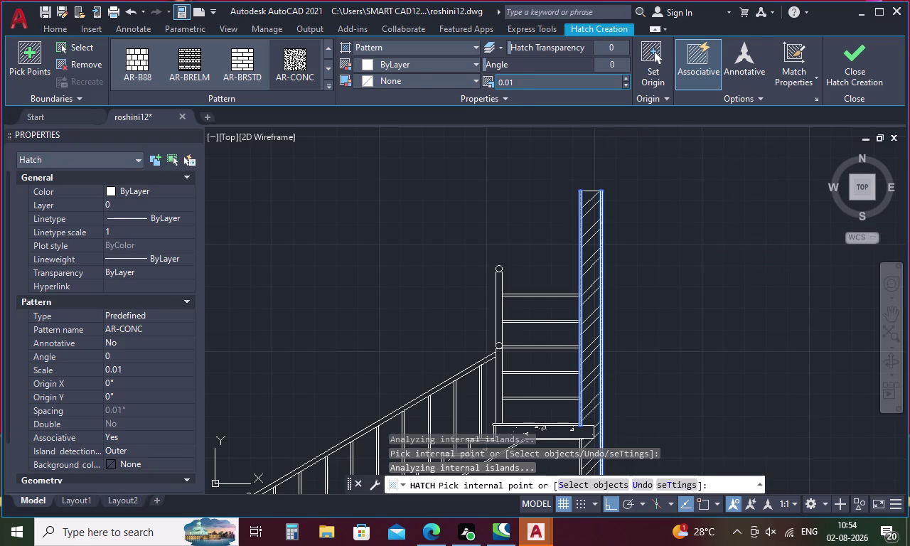
scroll(down, 3)
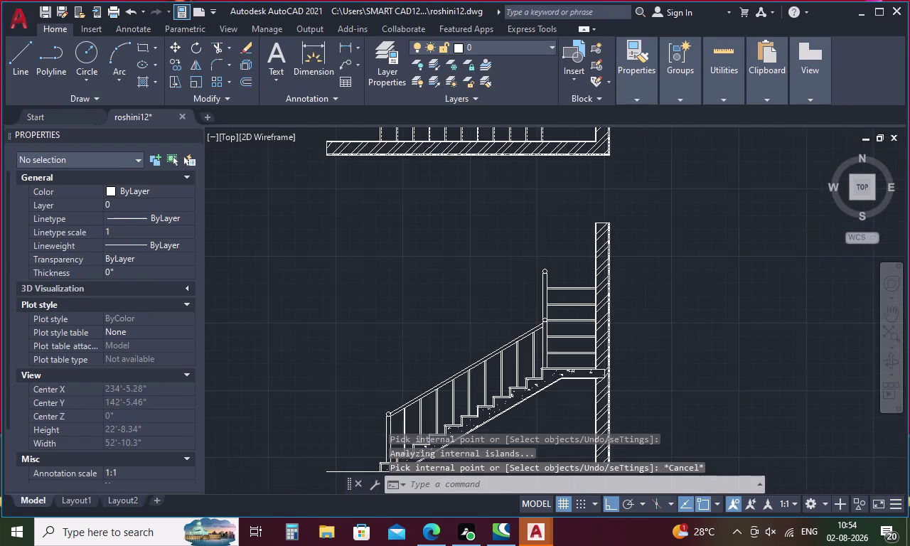
Select the concrete hatch on the slab and wall and change its scale to 0.04.
scroll(up, 3)
scroll(up, 3)
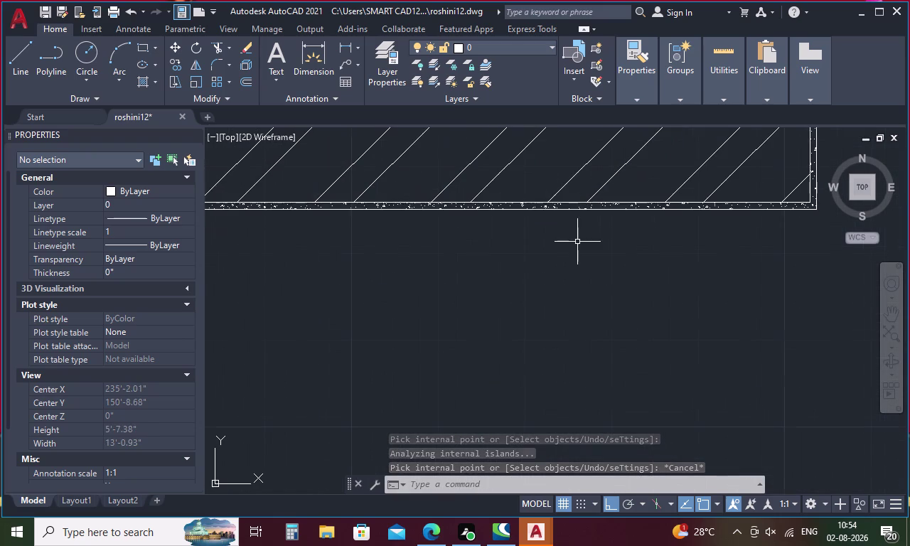
click(573, 205)
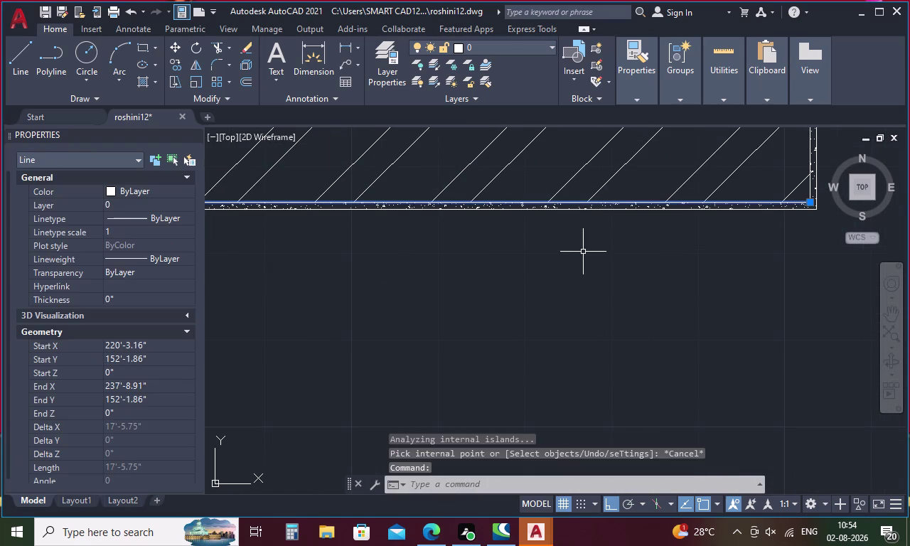
key(Escape)
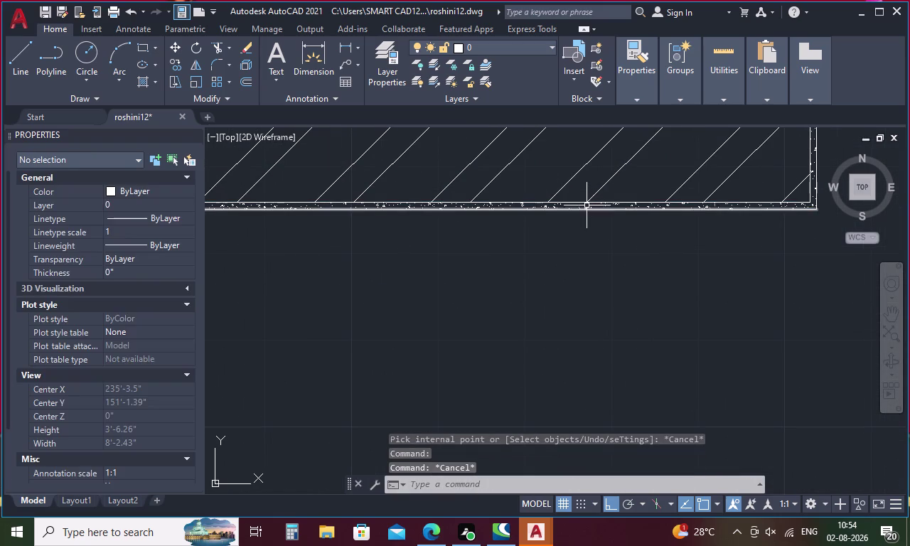
click(587, 205)
scroll(down, 3)
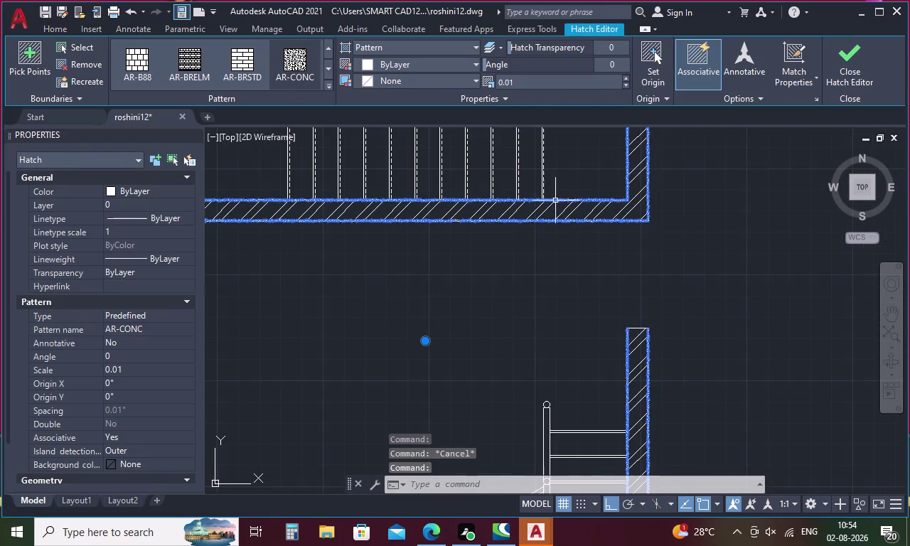
click(528, 81)
key(BackSpace)
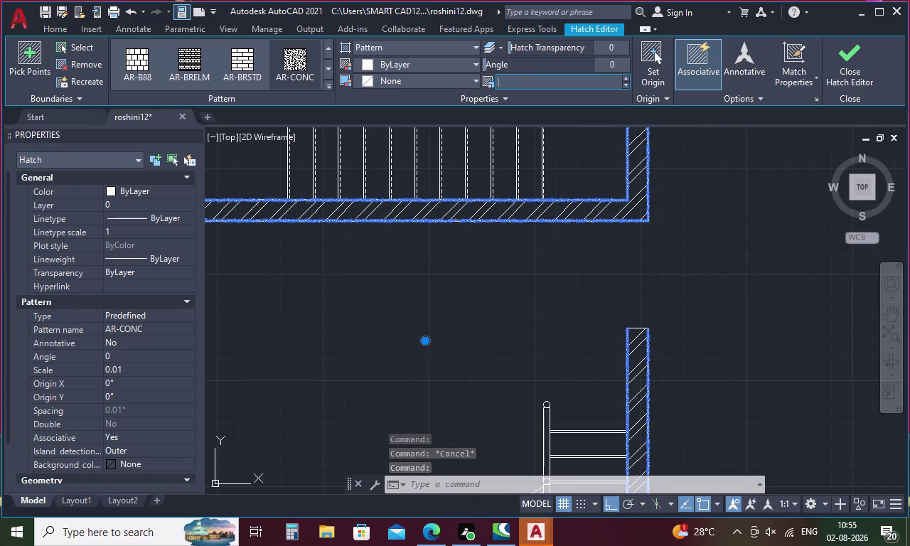
text(.0)
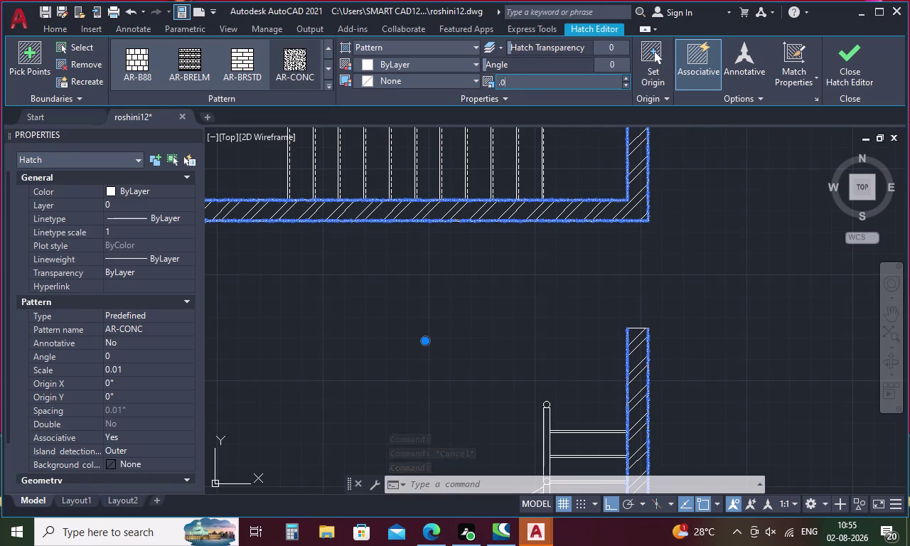
key(4)
key(Return)
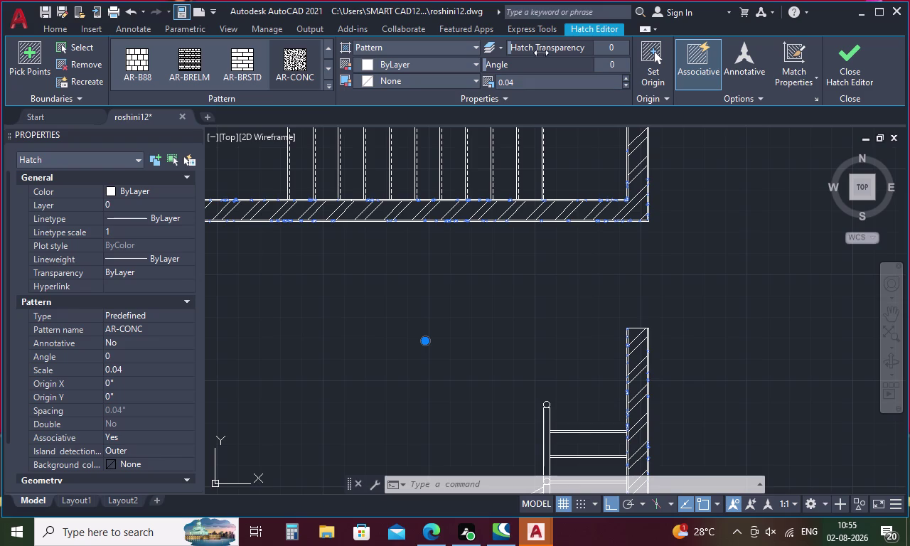
key(Escape)
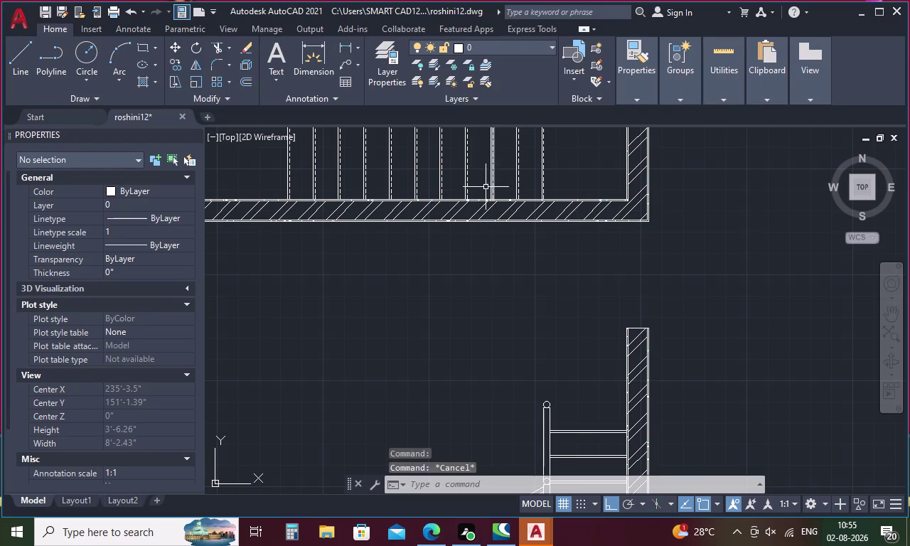
Zoom around the stairs and start a new hatch.
scroll(up, 3)
scroll(down, 3)
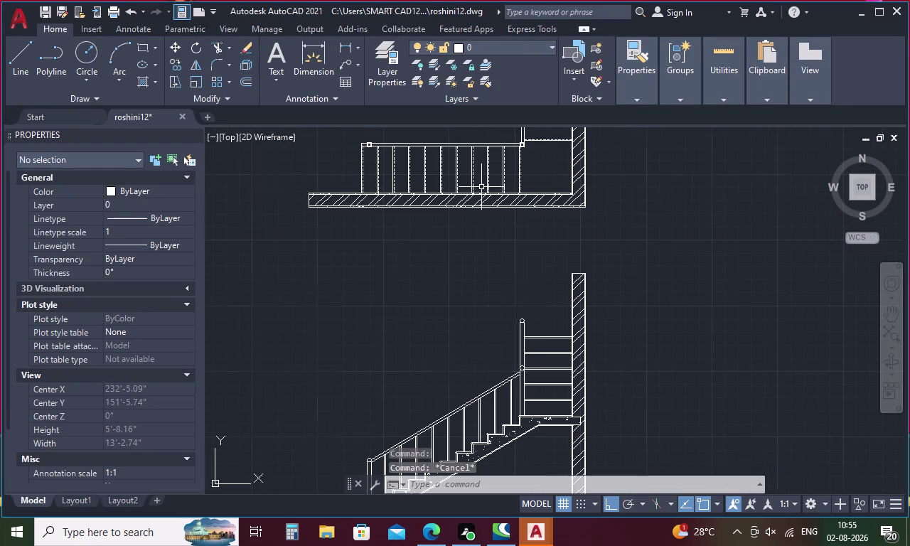
scroll(up, 3)
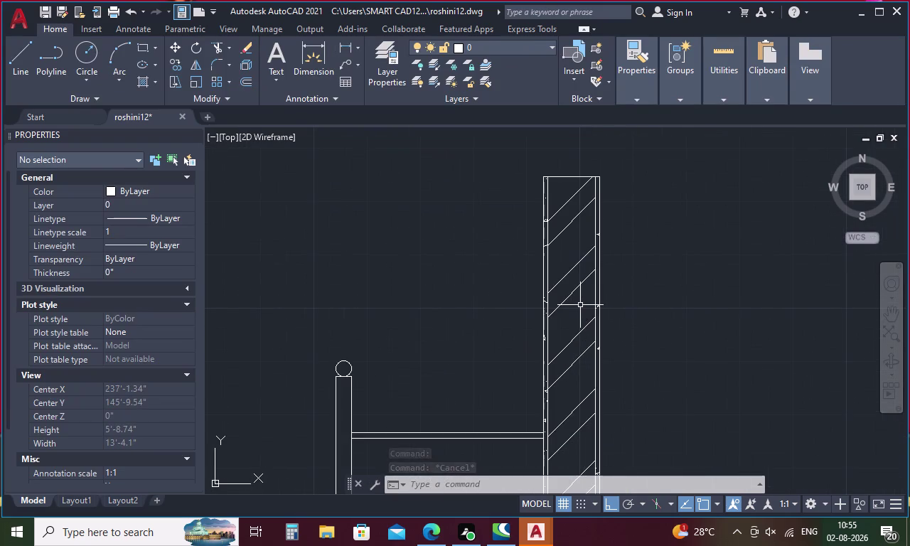
scroll(down, 3)
scroll(up, 3)
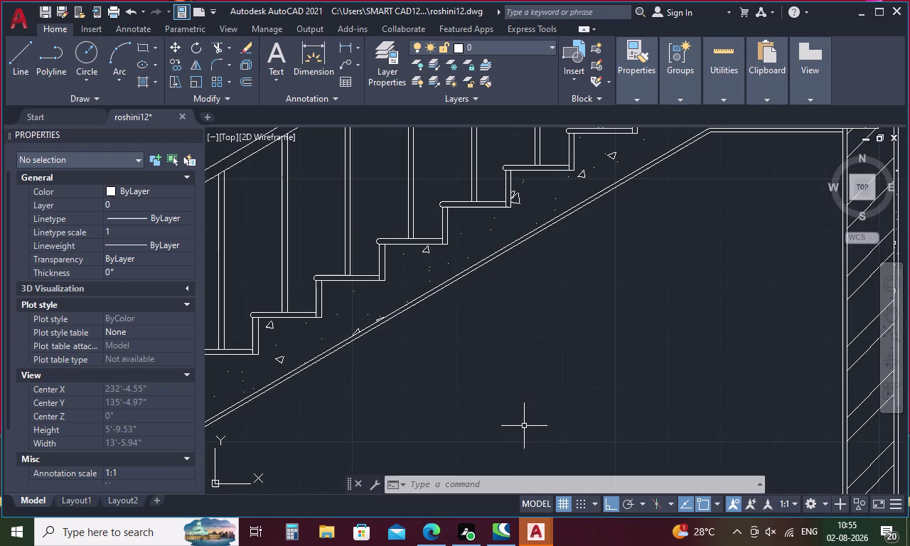
scroll(down, 3)
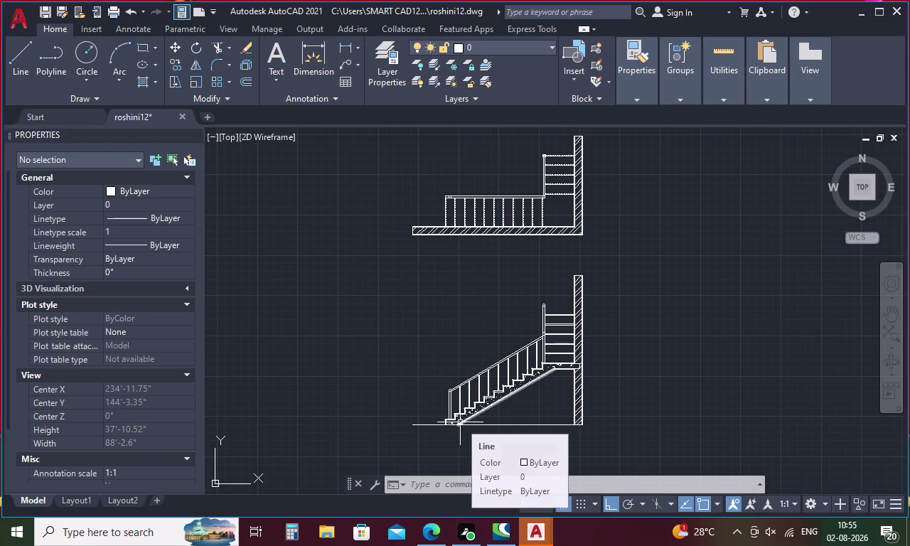
key(h)
key(Return)
Fill the sloped stair slab with the concrete pattern and exit the hatch.
click(291, 57)
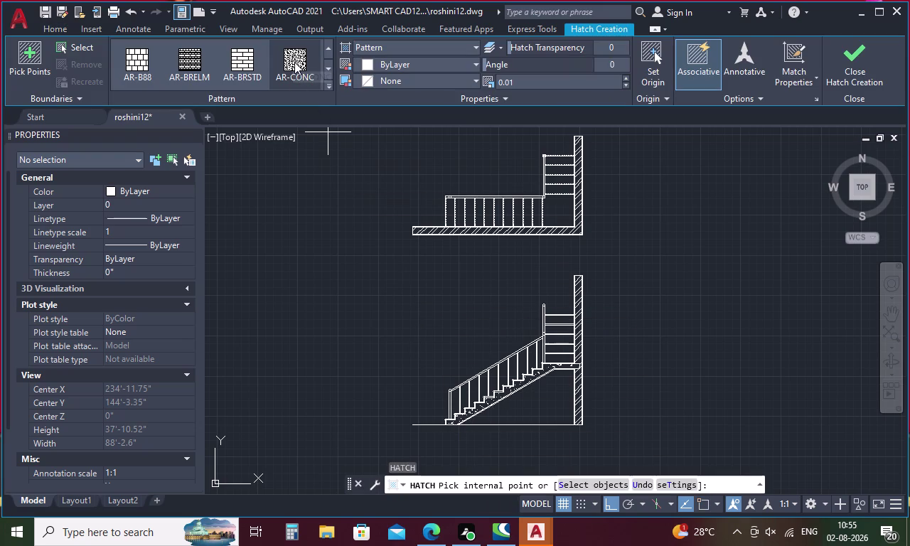
scroll(up, 3)
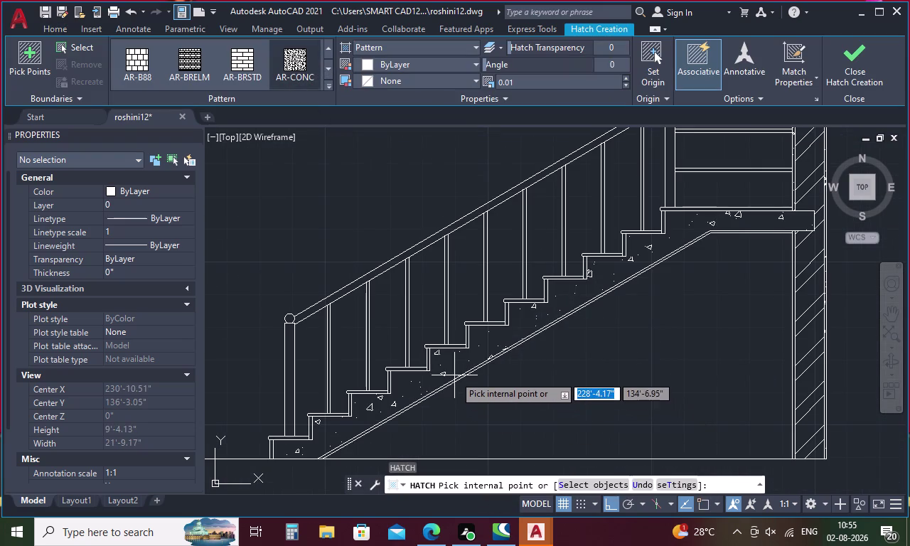
click(458, 379)
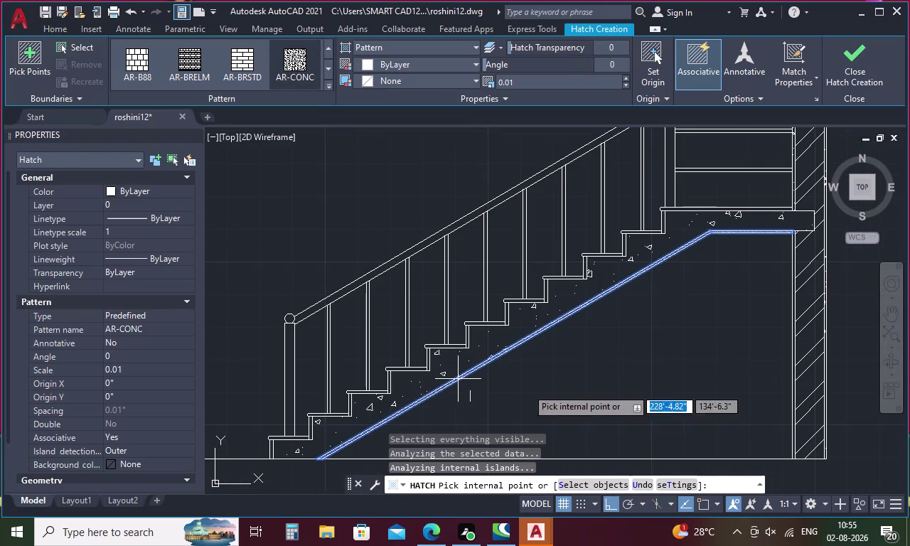
key(Escape)
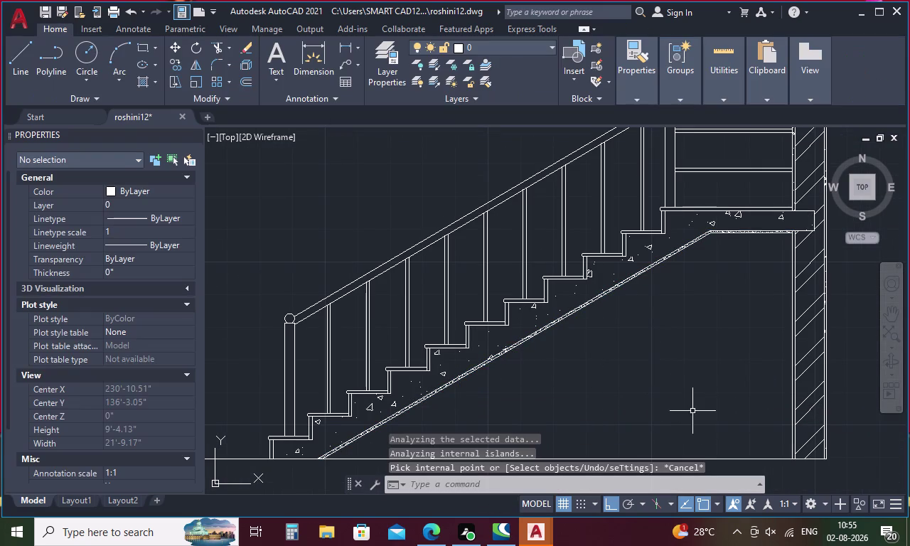
scroll(up, 3)
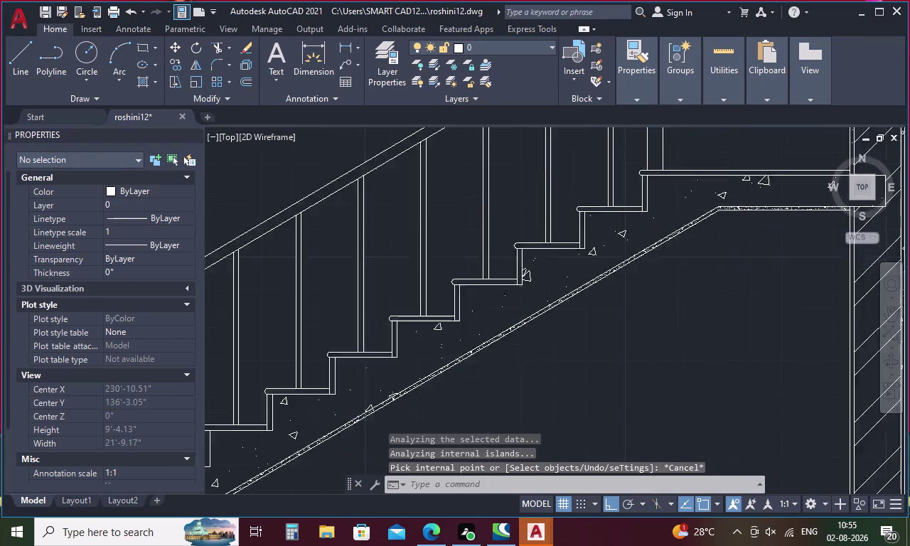
scroll(down, 3)
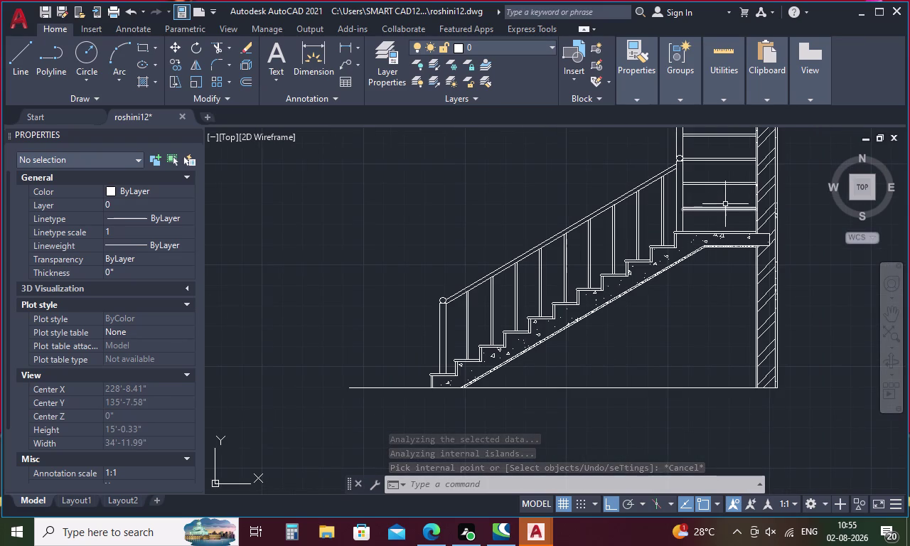
key(Escape)
Pan to the right-hand wall and set its hatch scale to 0.02.
middle_drag(712, 209, 445, 380)
scroll(up, 3)
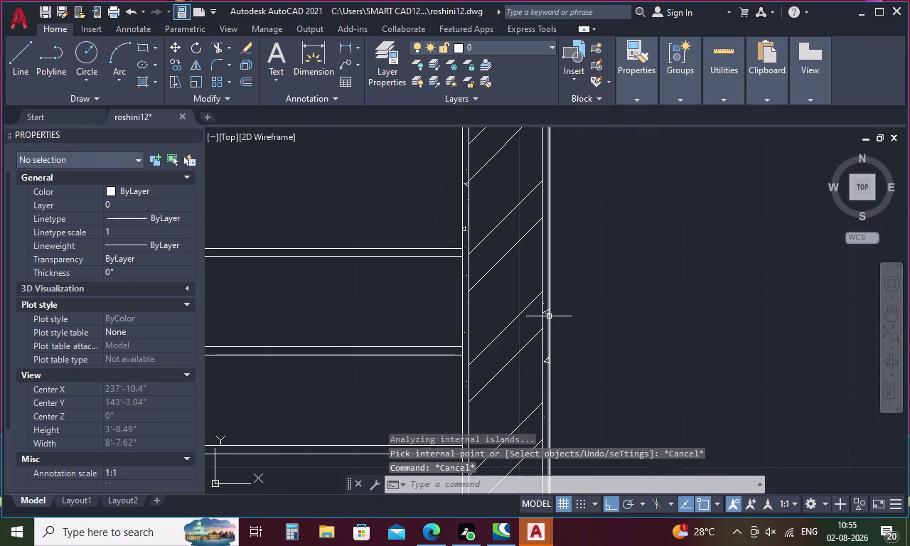
click(546, 314)
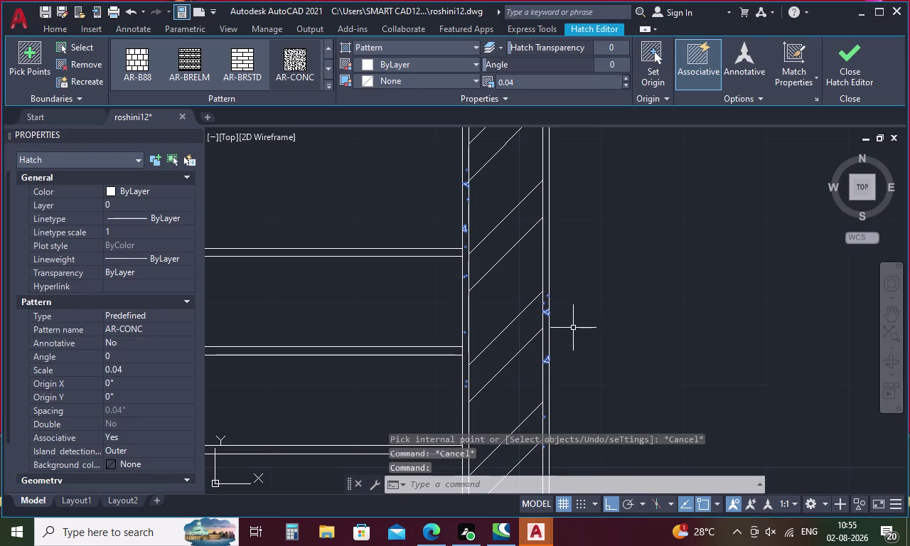
text(.02)
key(Return)
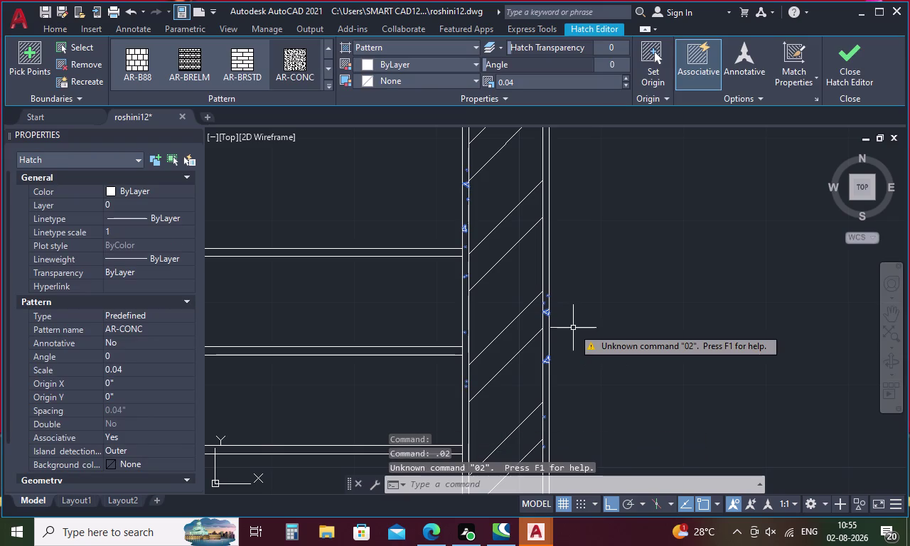
click(534, 76)
click(533, 77)
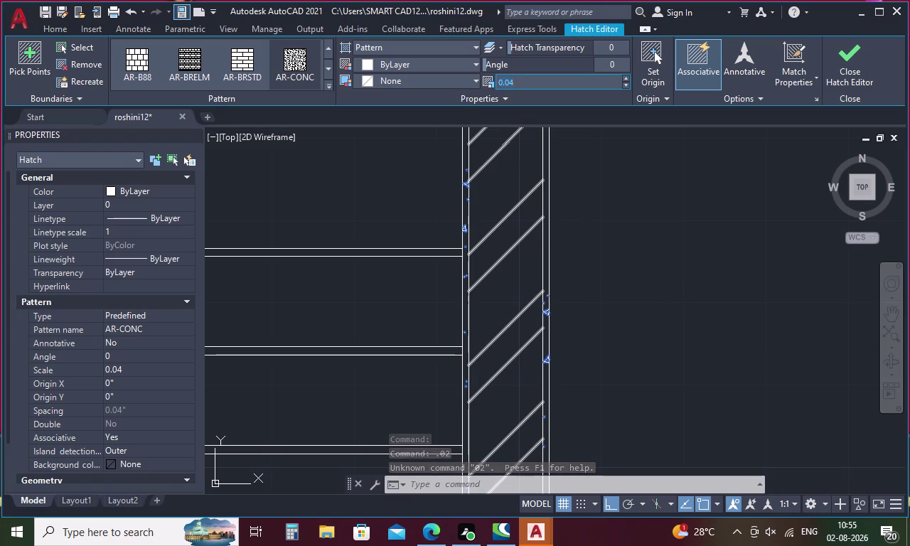
key(BackSpace)
text(.02)
key(Return)
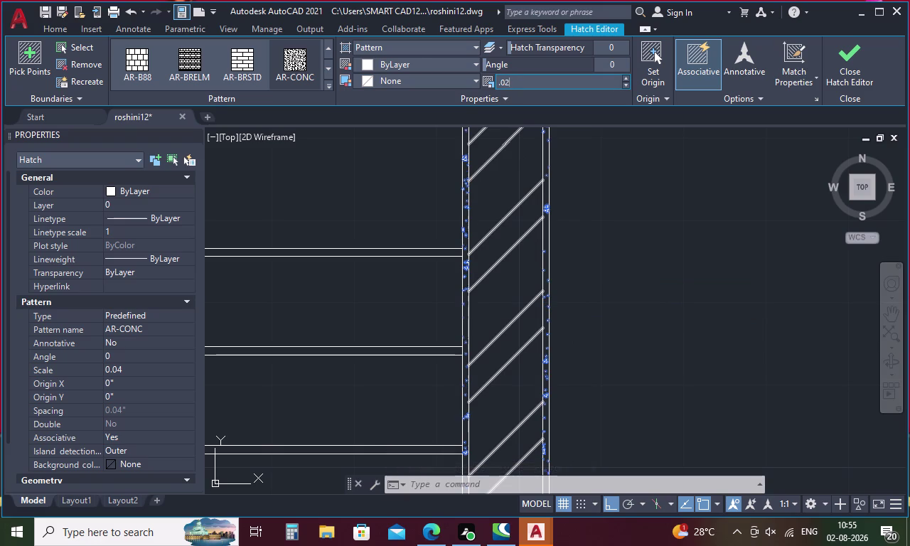
key(Escape)
scroll(down, 3)
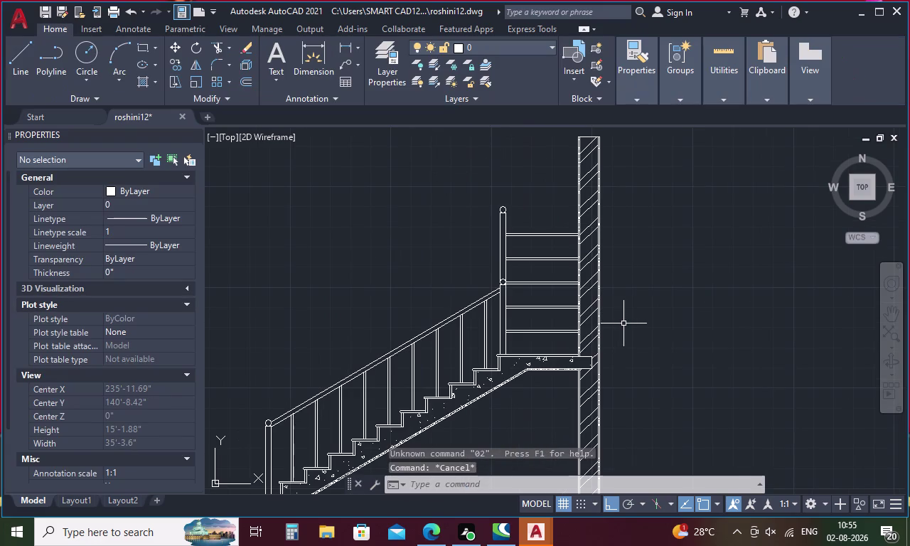
Select the concrete hatch under the stair flight, change its scale to 0.03, and close the editor.
middle_drag(626, 323, 705, 294)
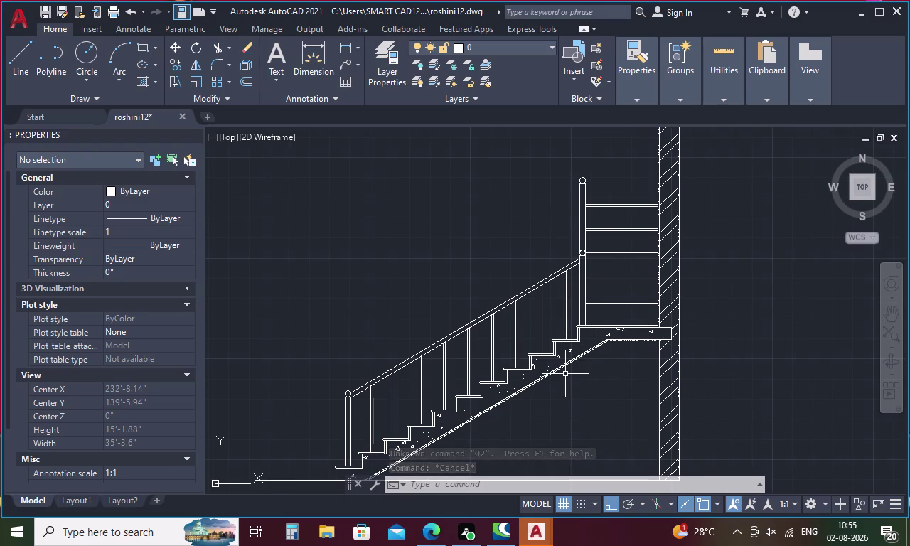
click(542, 379)
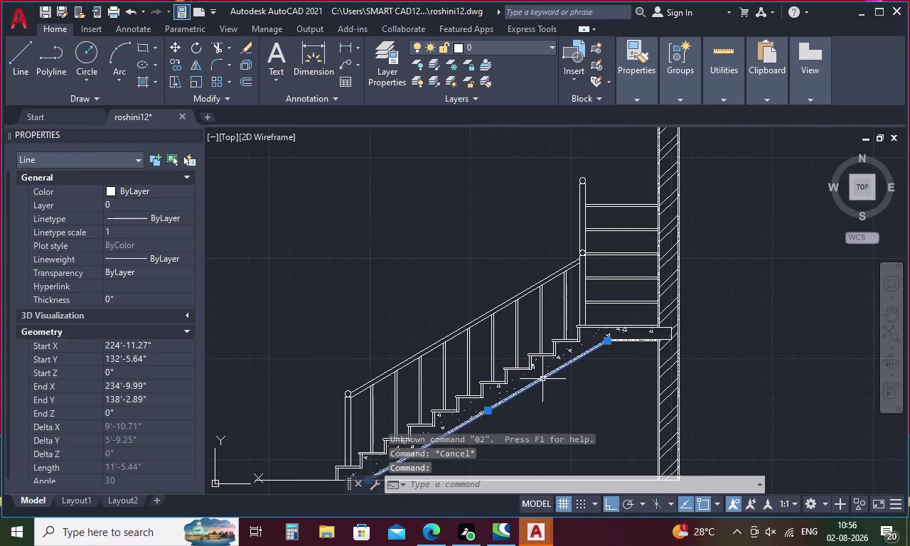
key(Escape)
scroll(up, 3)
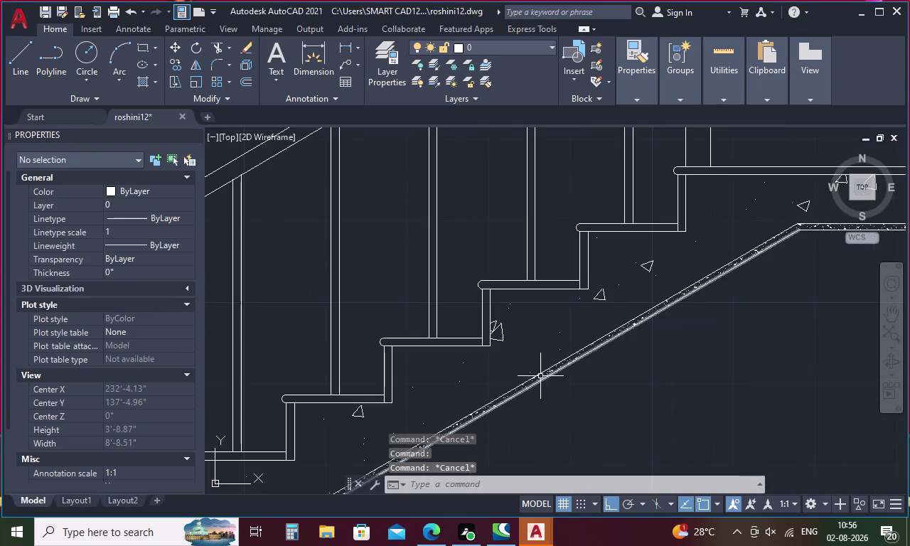
scroll(up, 3)
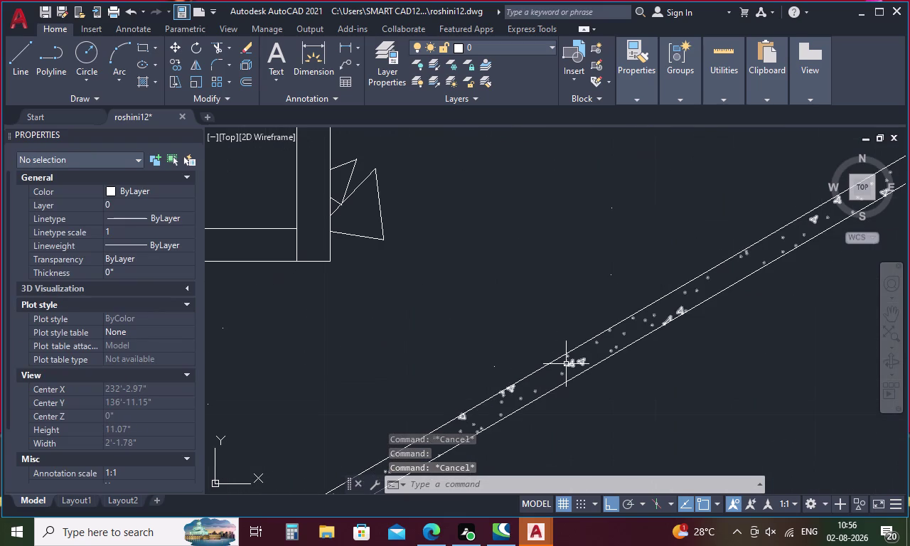
click(566, 364)
click(540, 84)
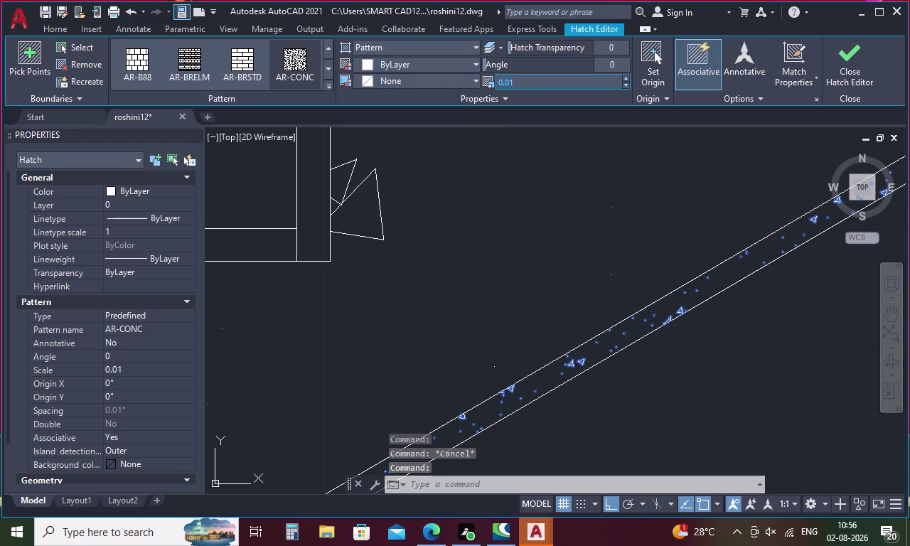
key(BackSpace)
text(.0)
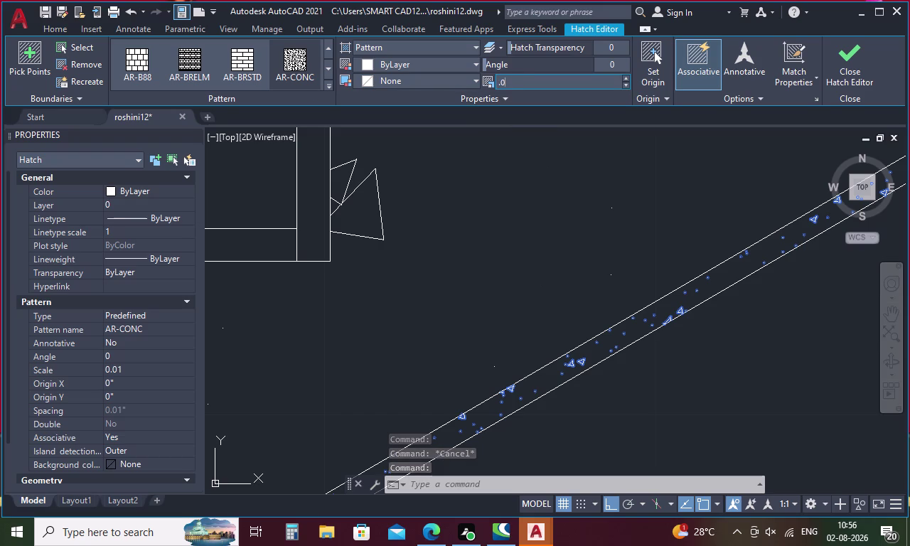
text(3)
key(Return)
scroll(down, 3)
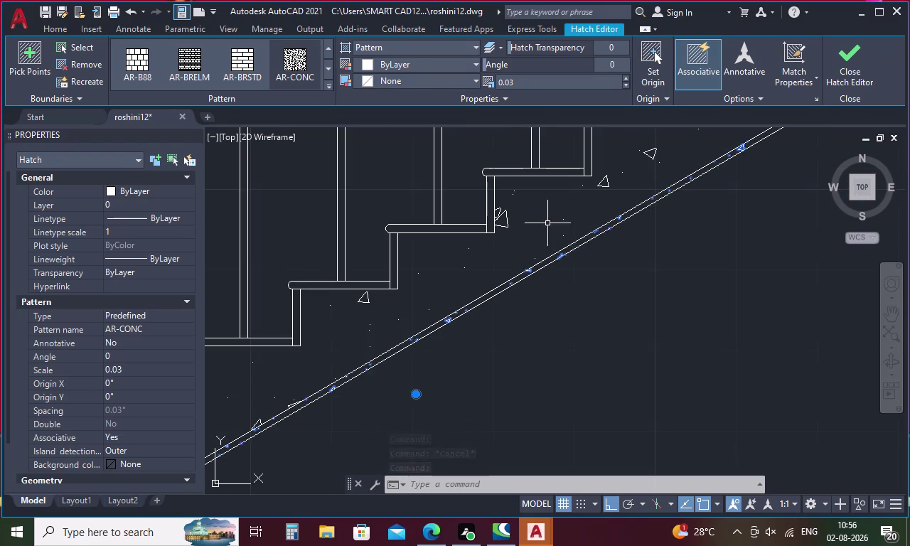
scroll(down, 3)
key(Escape)
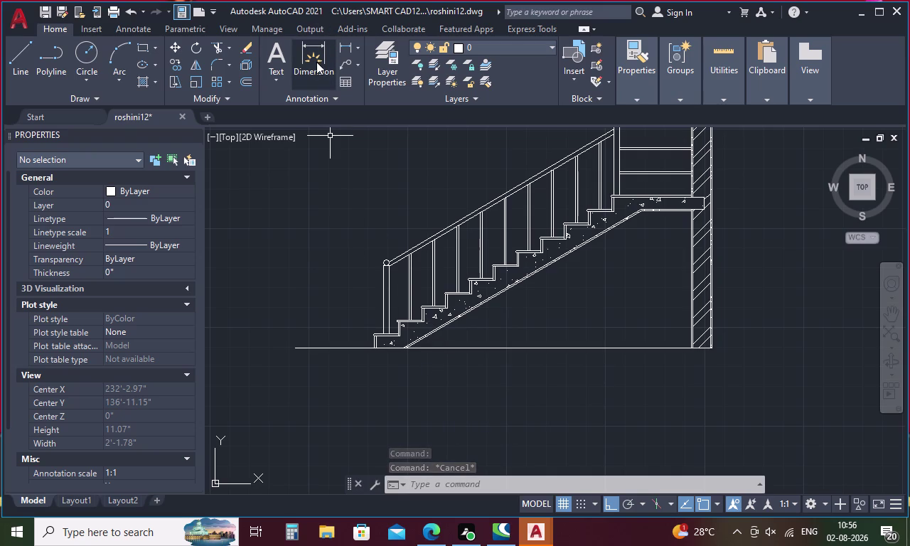
Cancel stray command entries and start a new hatch.
key(Escape)
key(k)
key(BackSpace)
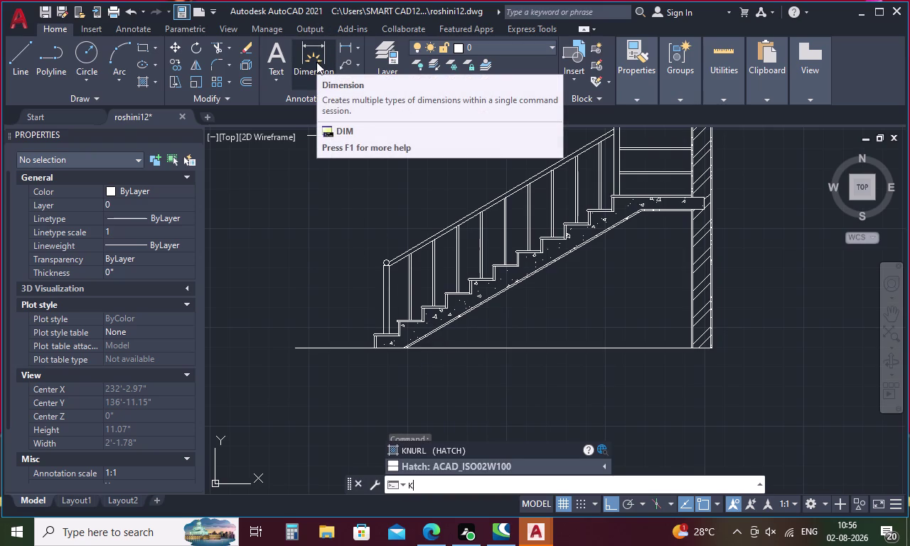
key(h)
key(Return)
key(Escape)
key(Escape)
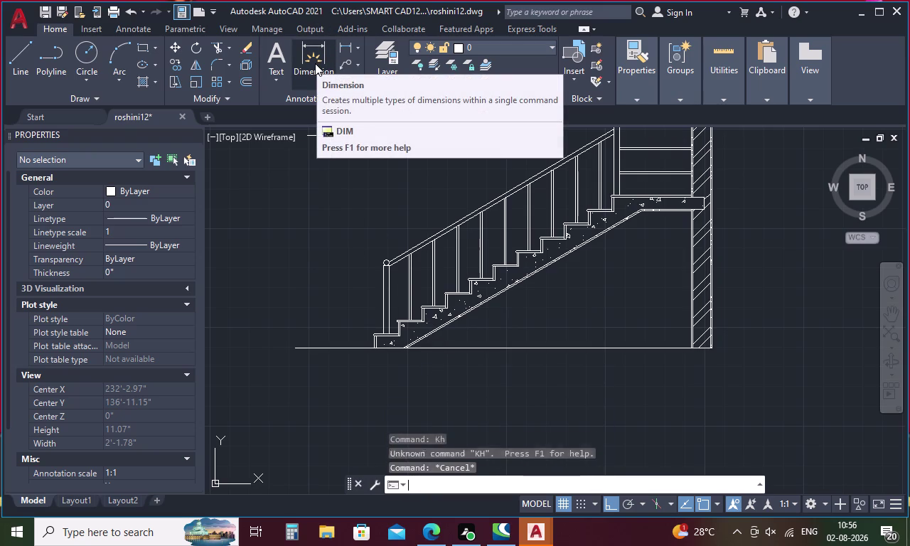
key(h)
key(Return)
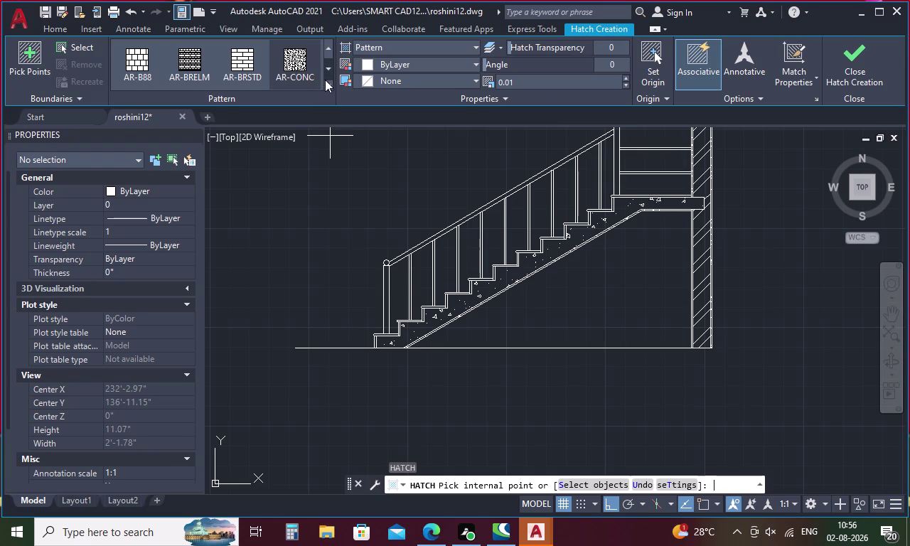
click(326, 80)
Expand the pattern gallery, scroll down and pick GOST_WOOD.
click(328, 83)
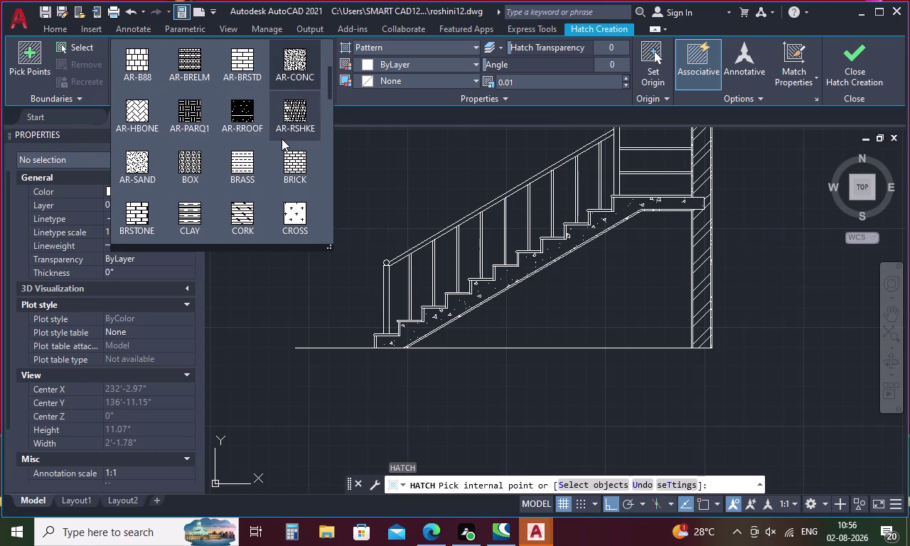
scroll(down, 3)
scroll(down, 3)
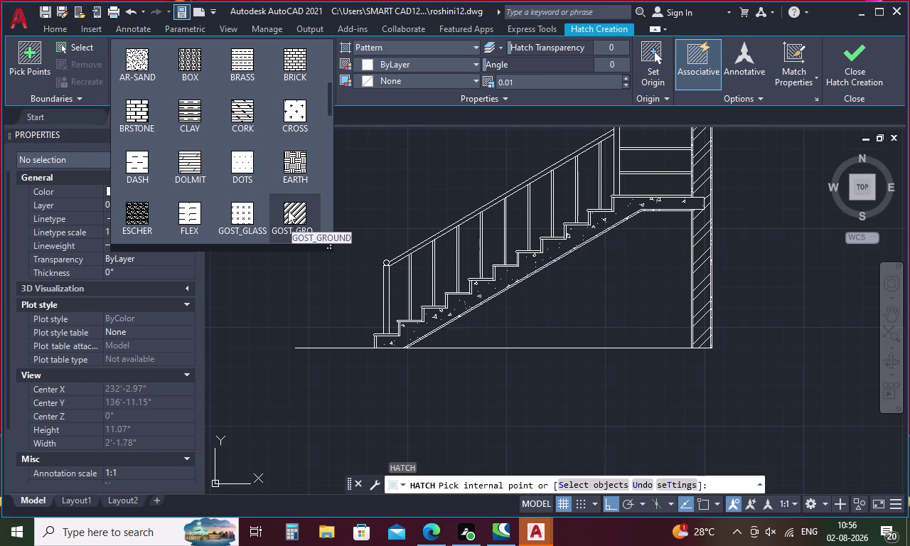
scroll(down, 3)
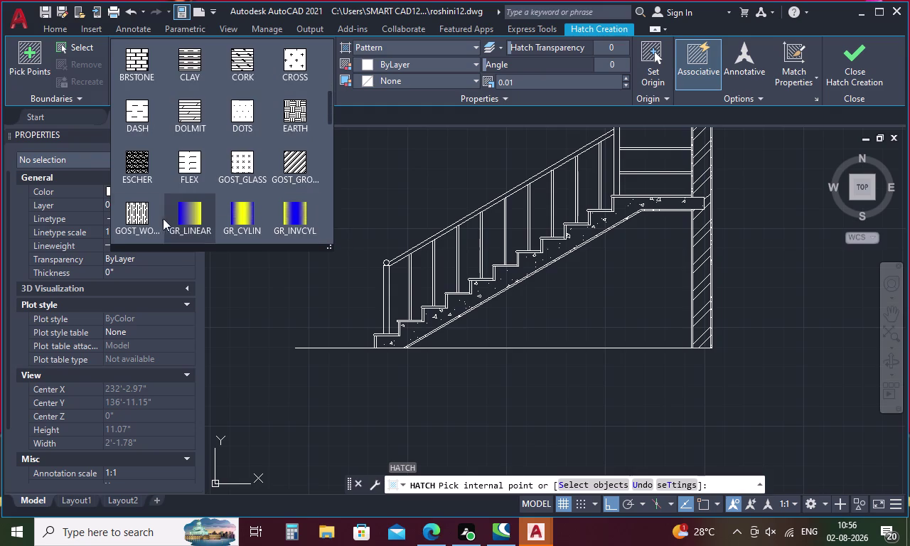
click(141, 218)
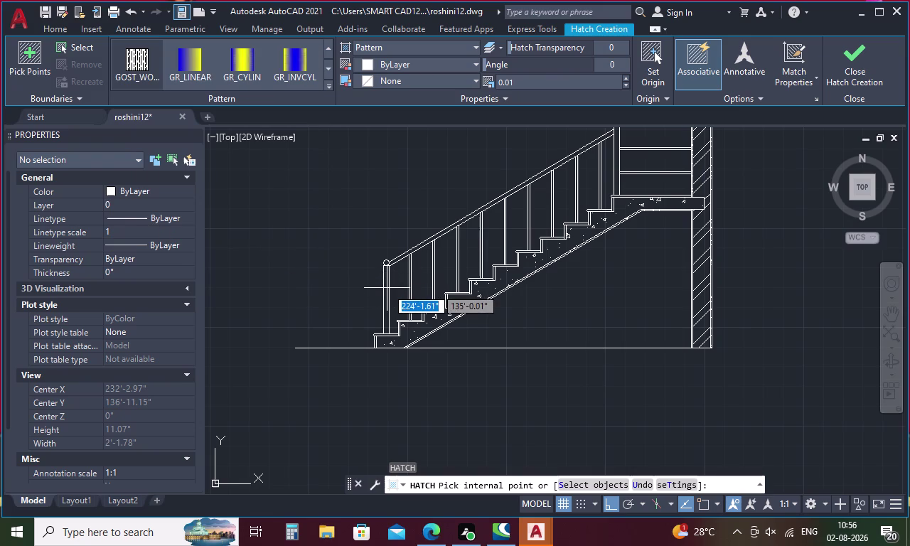
Fill the lower newel post and both parts of the upper post with wood hatch.
click(387, 287)
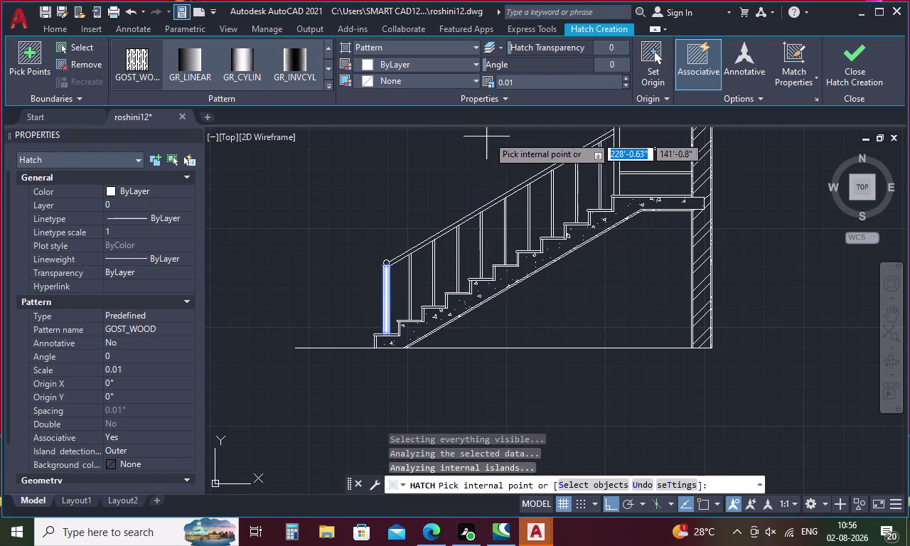
click(529, 79)
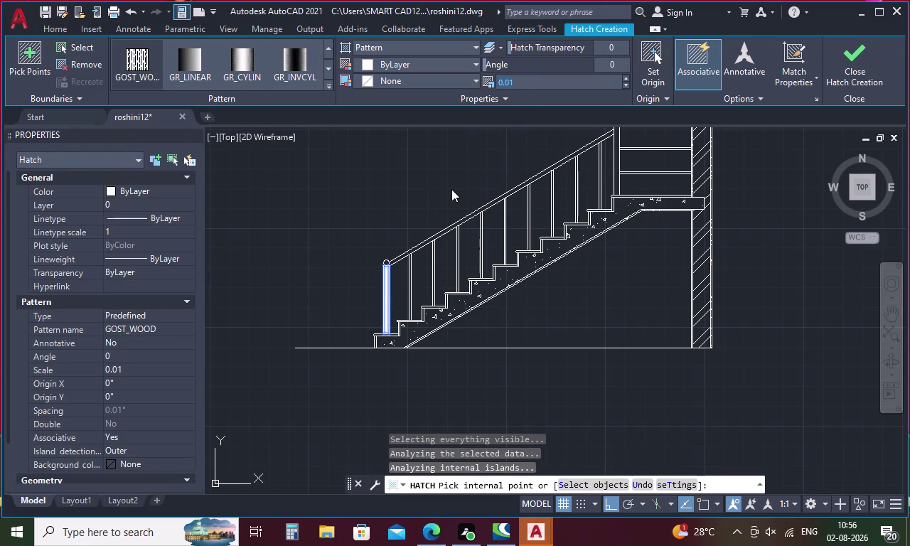
key(Escape)
click(327, 86)
click(144, 64)
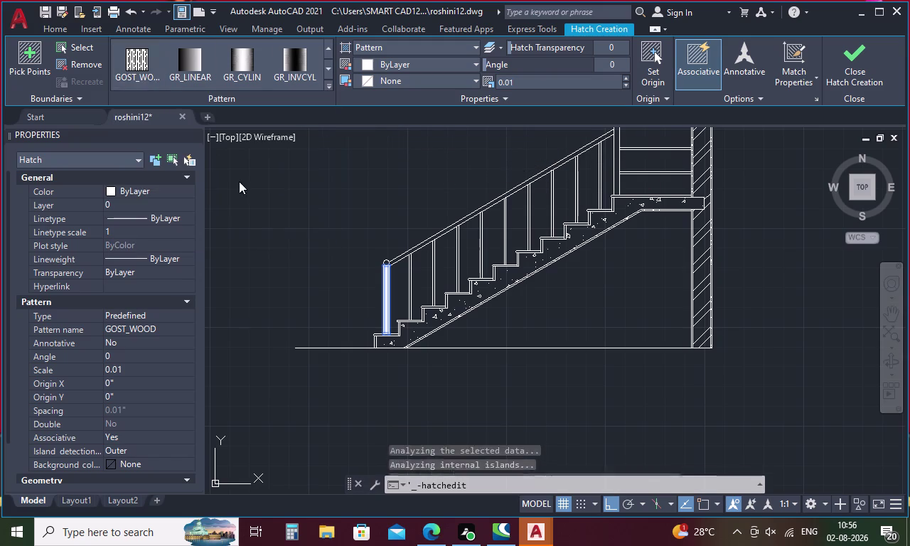
middle_drag(349, 256, 218, 387)
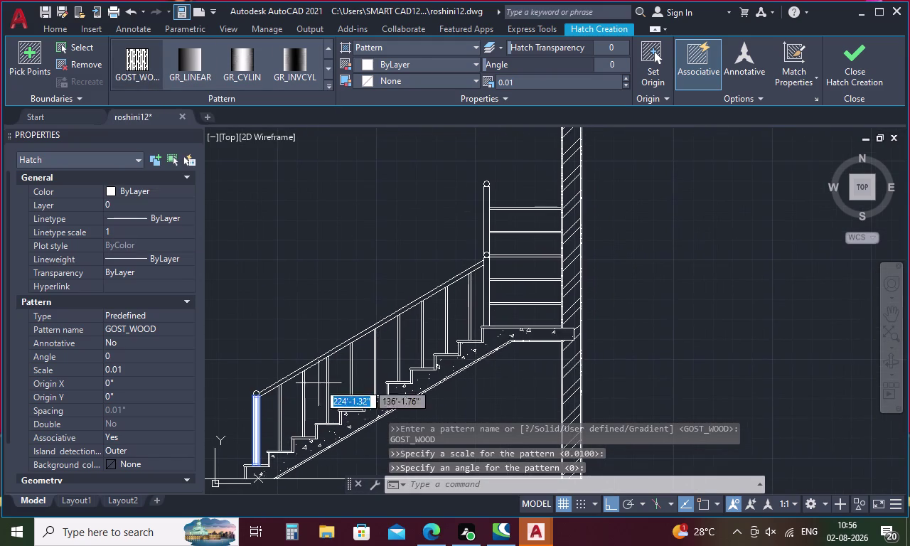
click(487, 284)
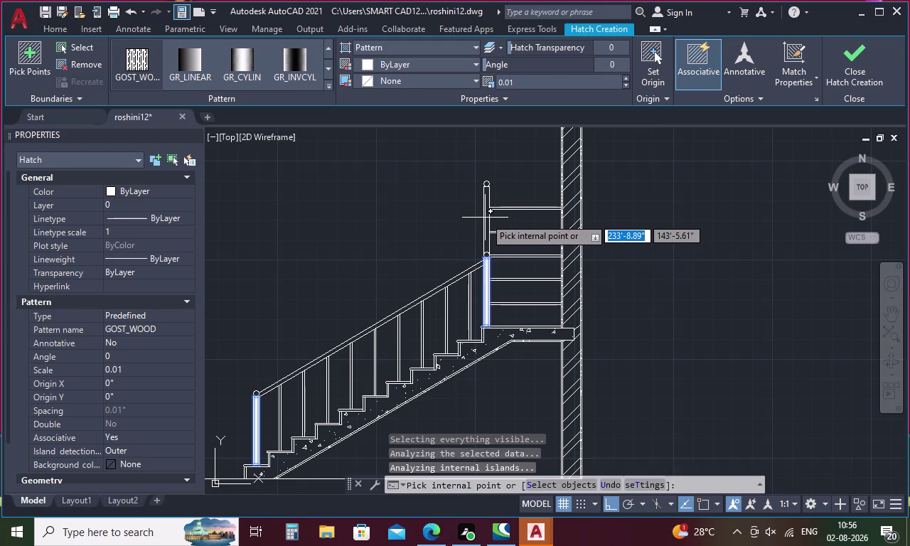
click(486, 217)
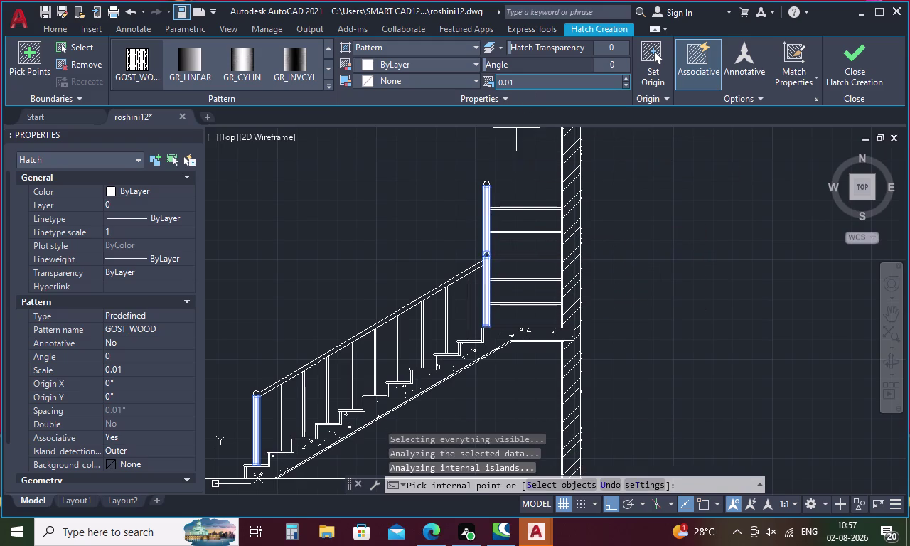
Try wood hatch scales 1 and 0.5, settle on 0.3, then end hatching and recentre.
click(531, 81)
key(BackSpace)
key(BackSpace)
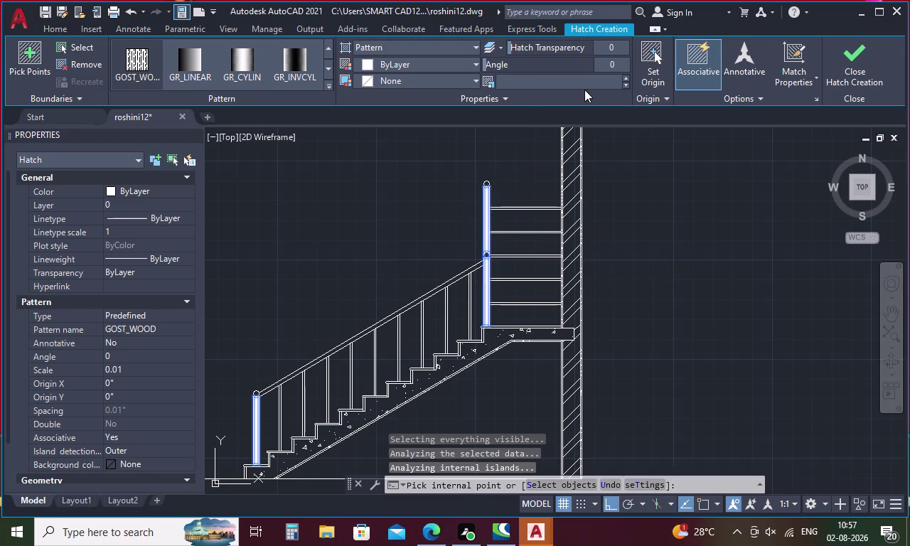
key(1)
key(Return)
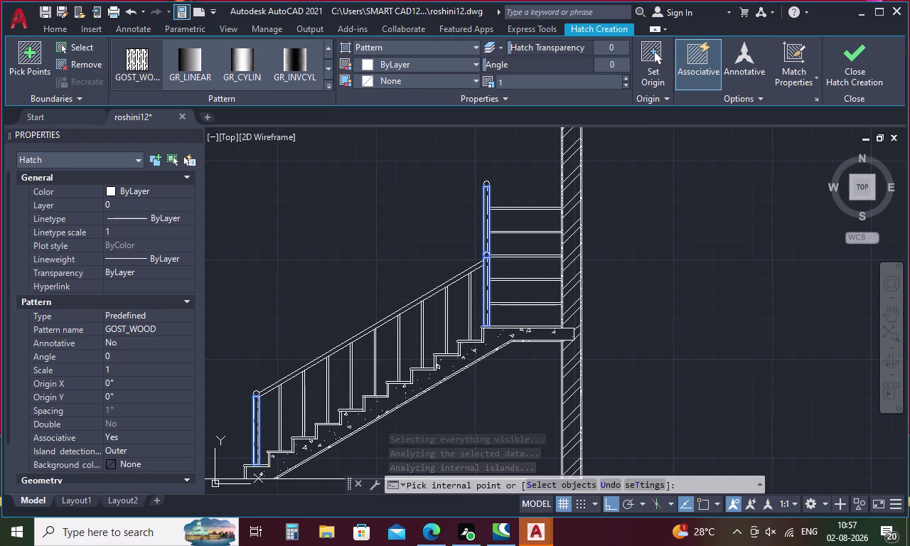
click(519, 80)
key(BackSpace)
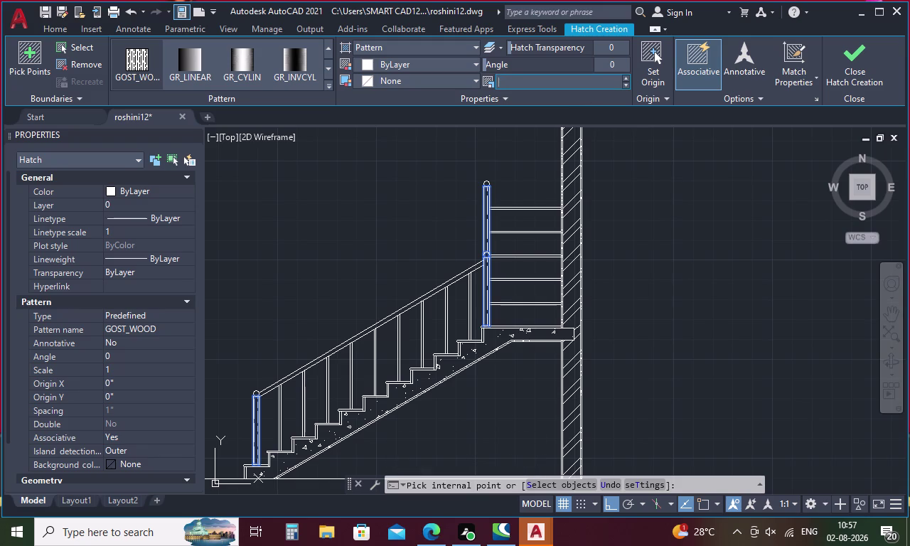
text(.5)
key(Return)
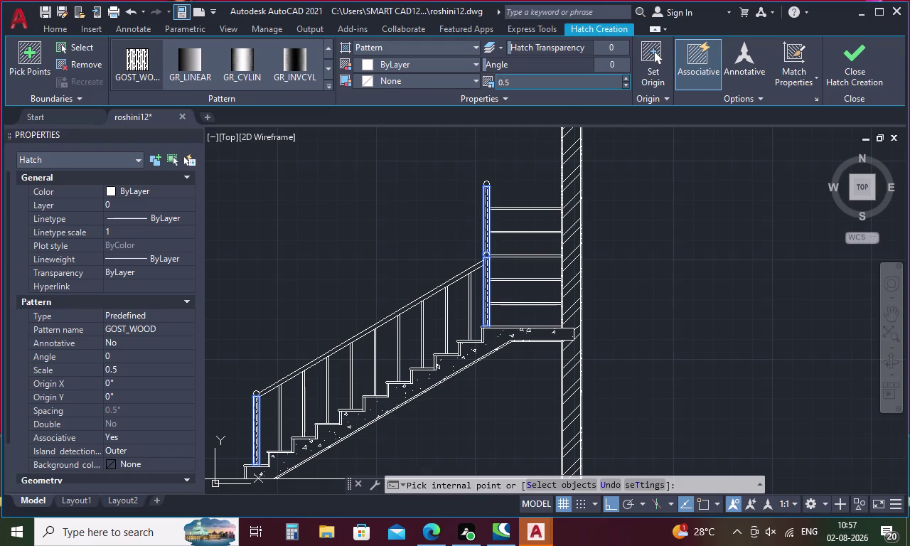
click(519, 81)
key(BackSpace)
text(.3)
key(Return)
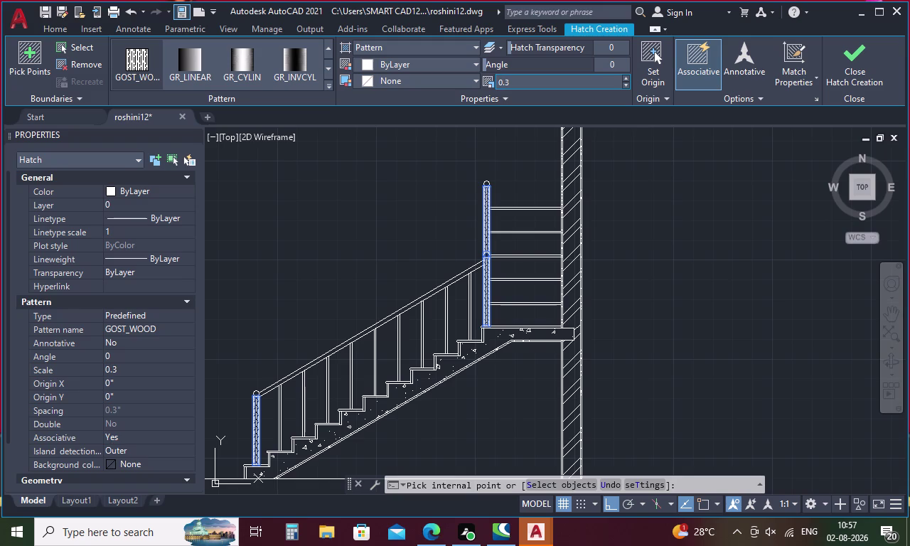
key(Escape)
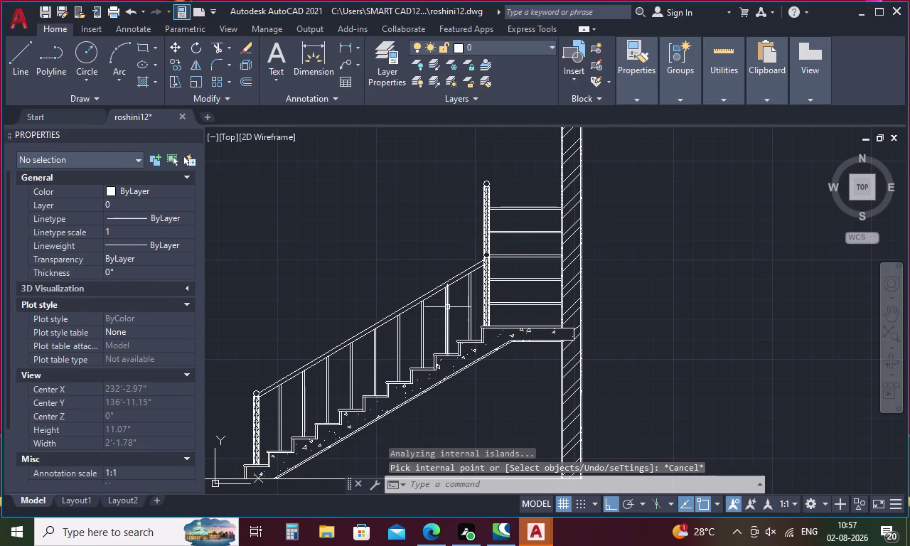
middle_drag(472, 435, 533, 356)
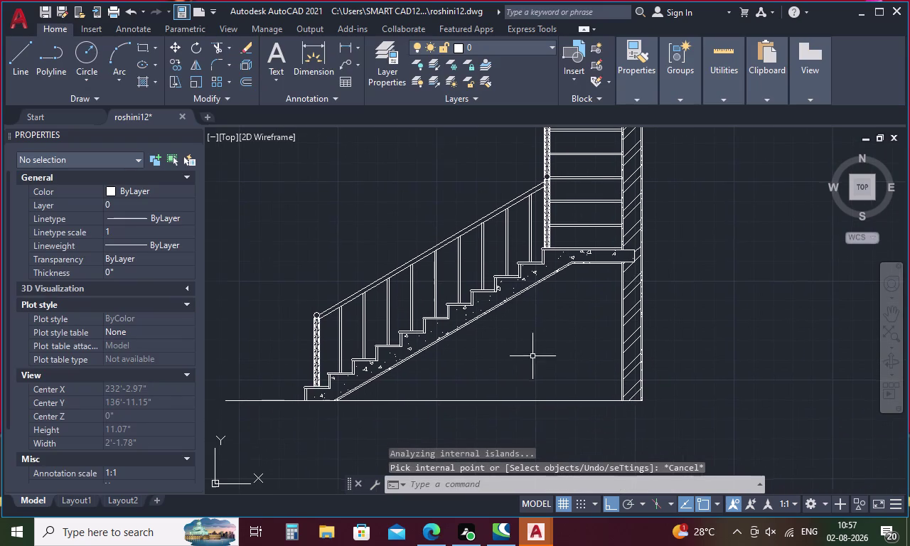
scroll(up, 3)
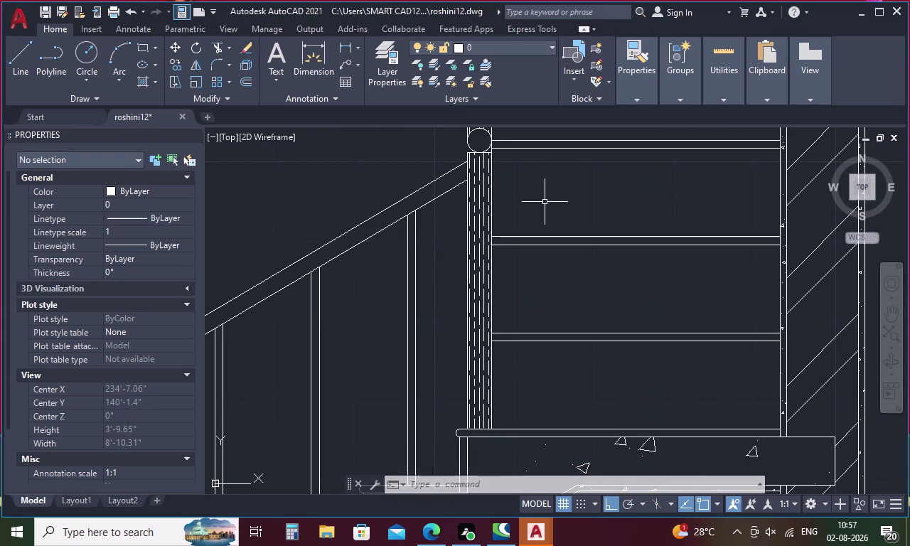
middle_drag(545, 202, 521, 347)
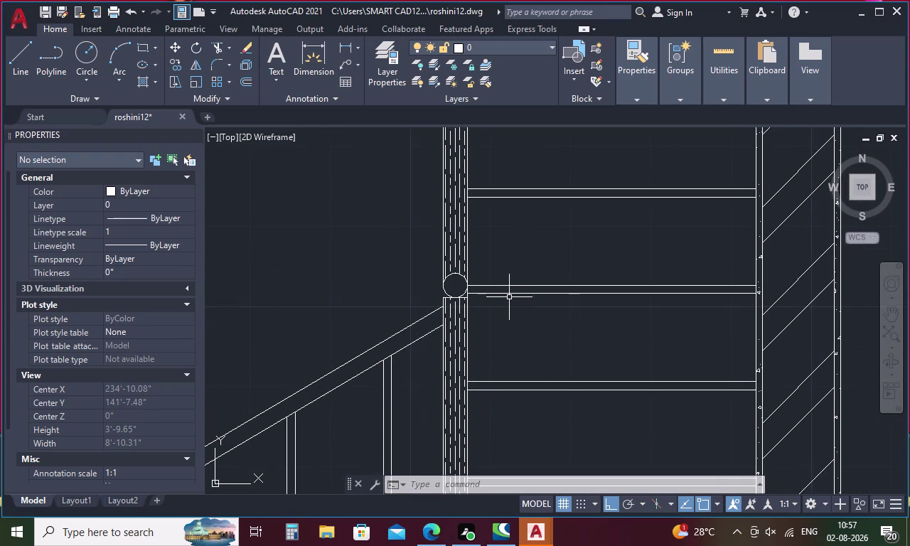
scroll(down, 3)
scroll(up, 3)
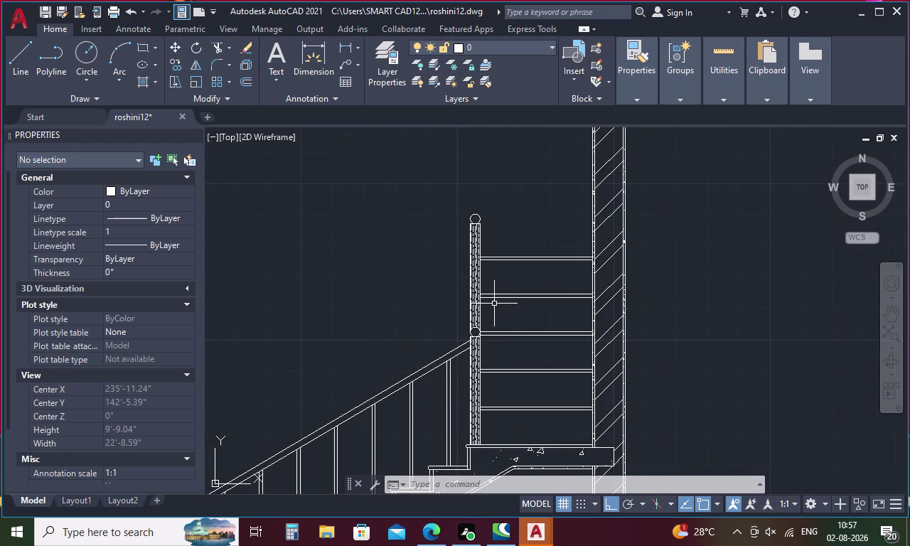
scroll(down, 3)
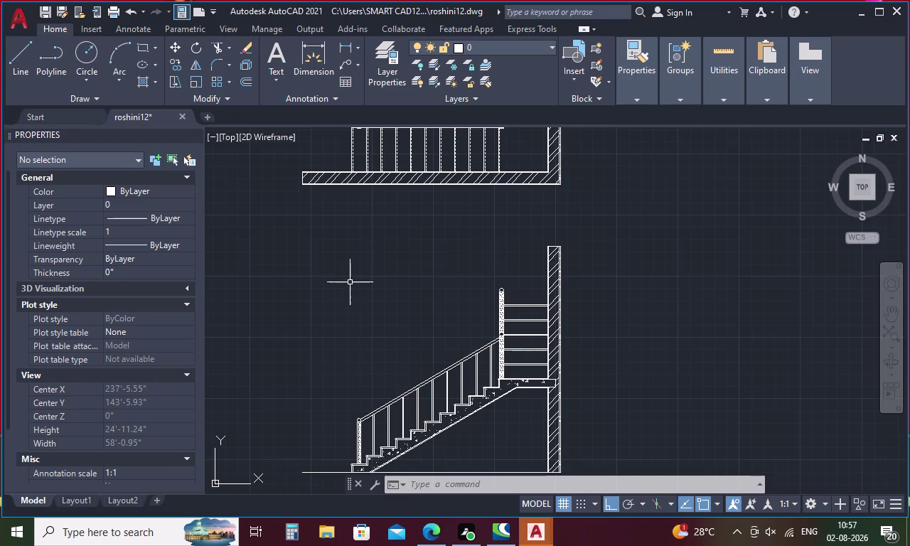
middle_drag(350, 285, 373, 369)
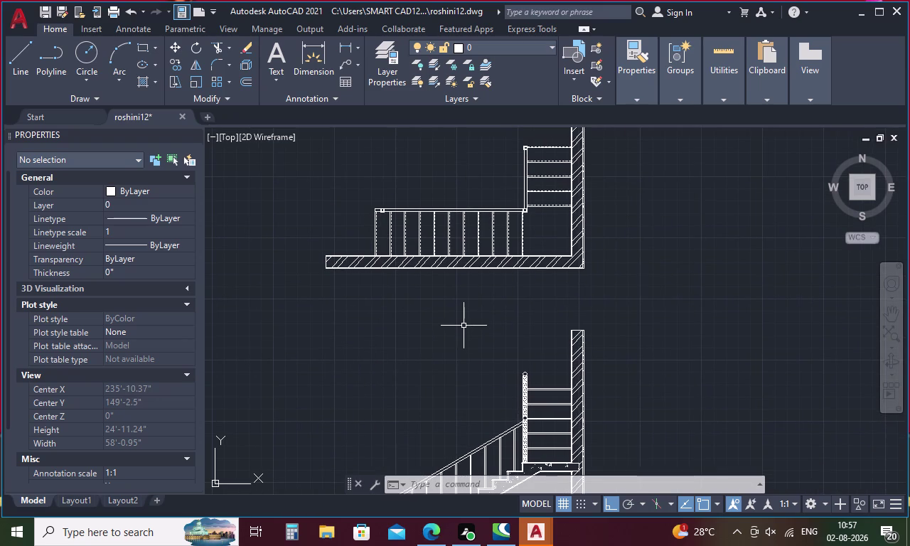
scroll(down, 3)
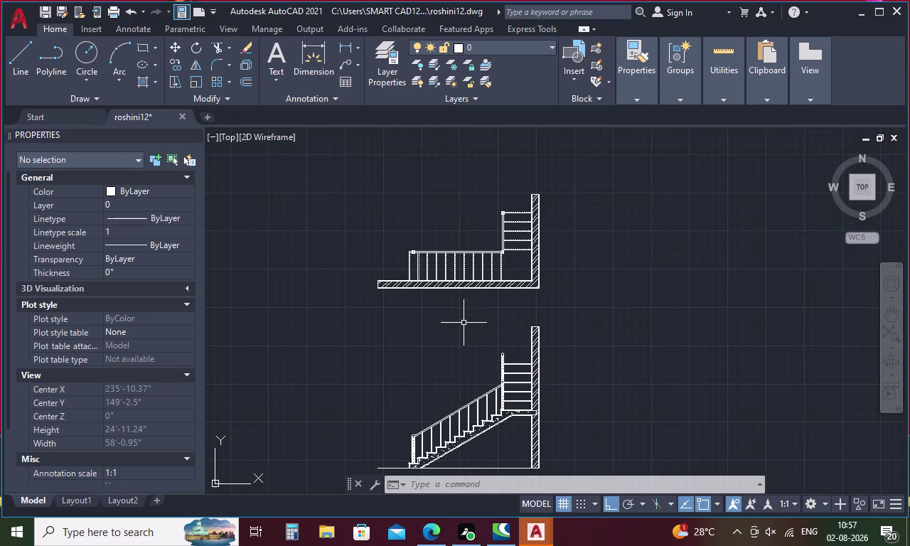
middle_drag(585, 395, 575, 358)
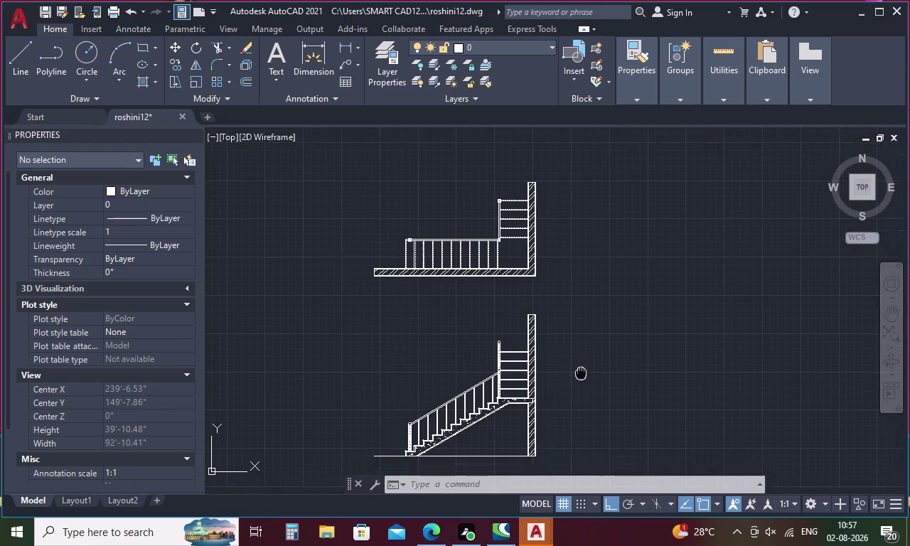
middle_drag(575, 358, 562, 307)
scroll(down, 3)
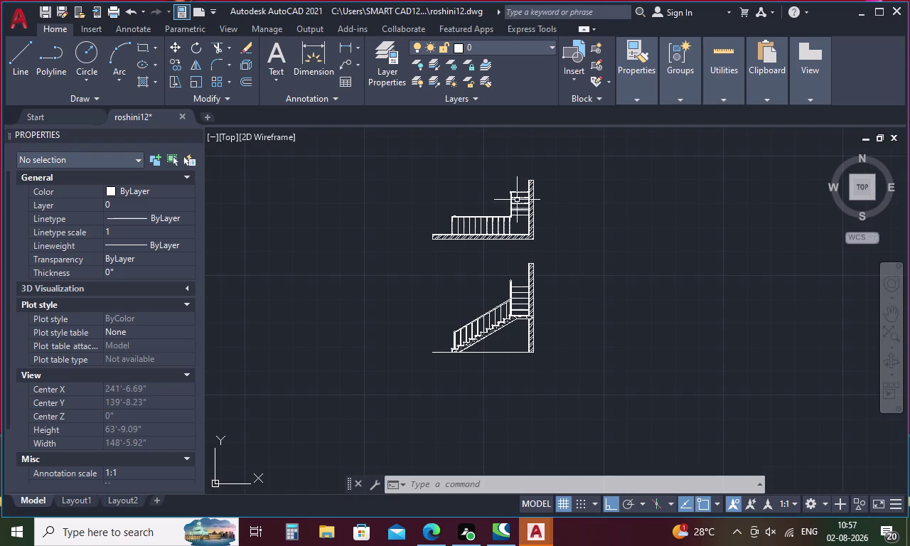
scroll(up, 3)
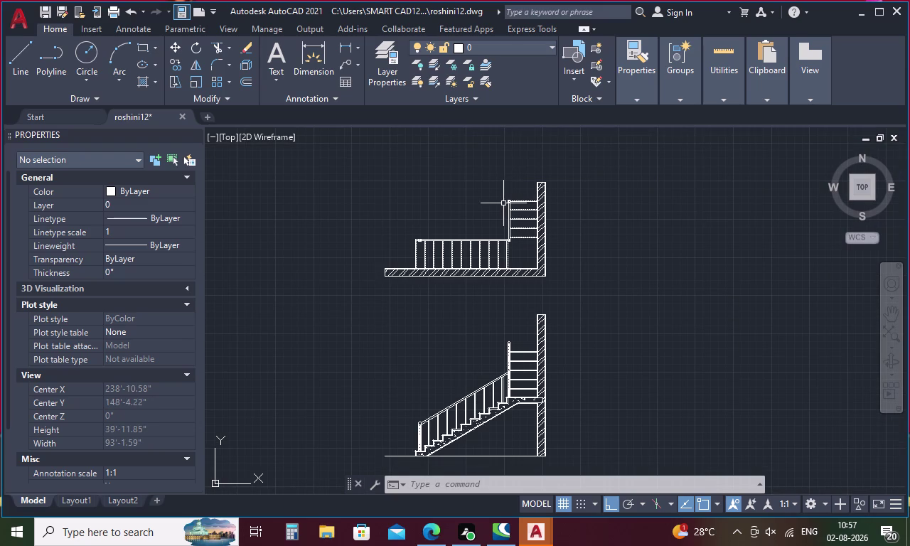
Attempt an offset of the top handrail line at distance 6, then cancel it.
key(Escape)
key(o)
key(Return)
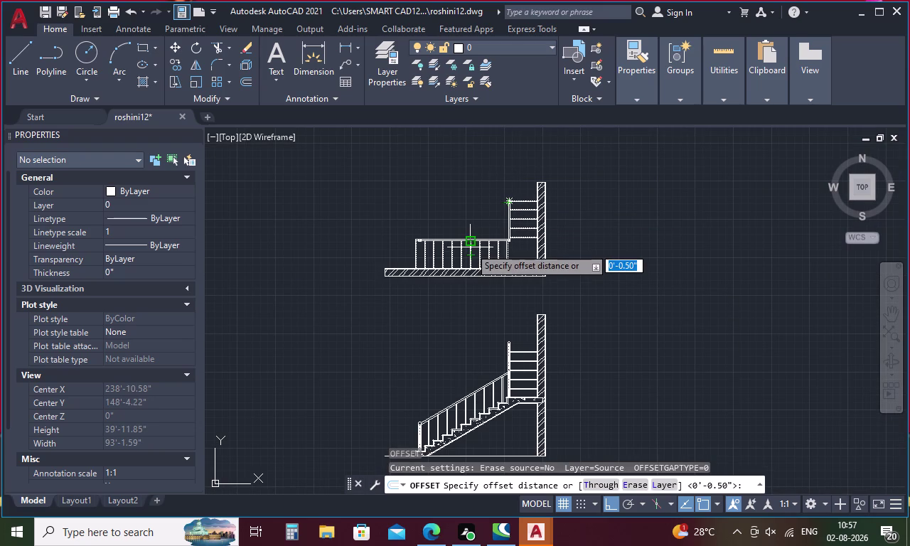
scroll(up, 3)
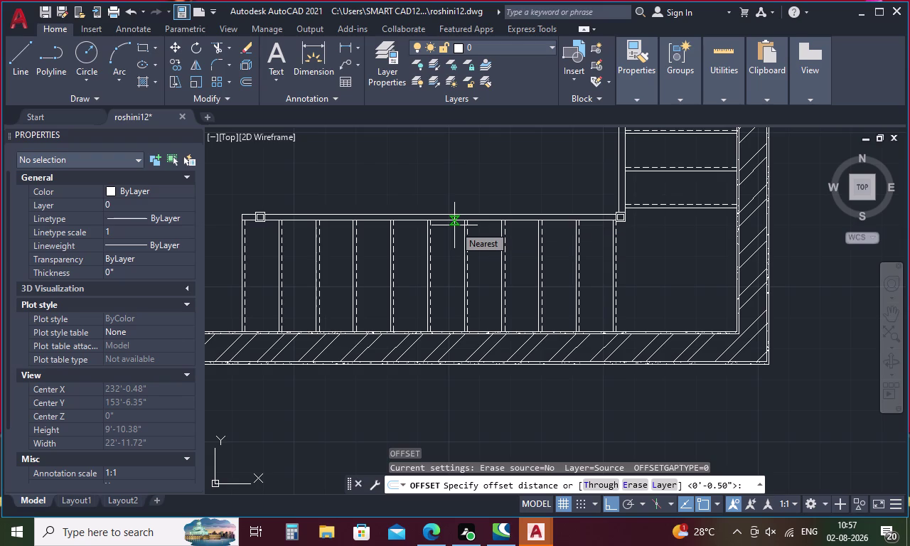
key(6)
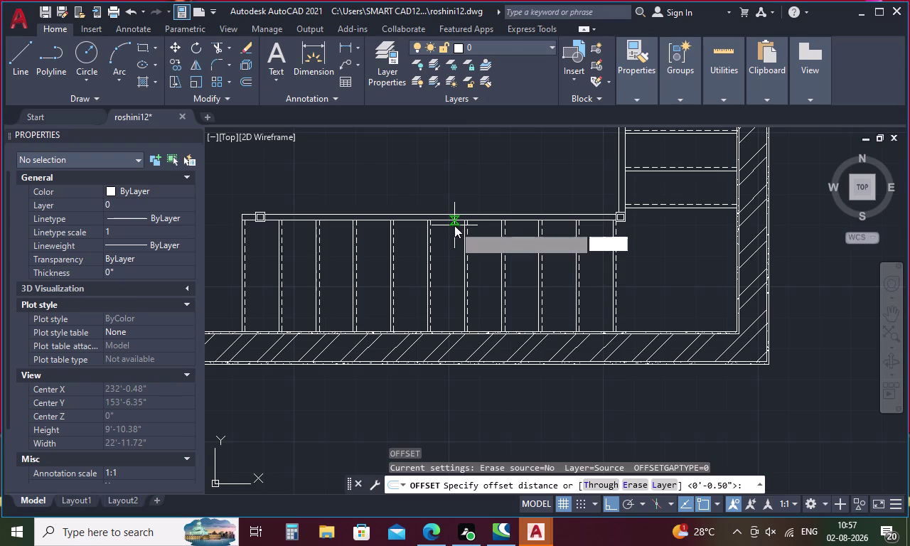
key(Return)
click(449, 221)
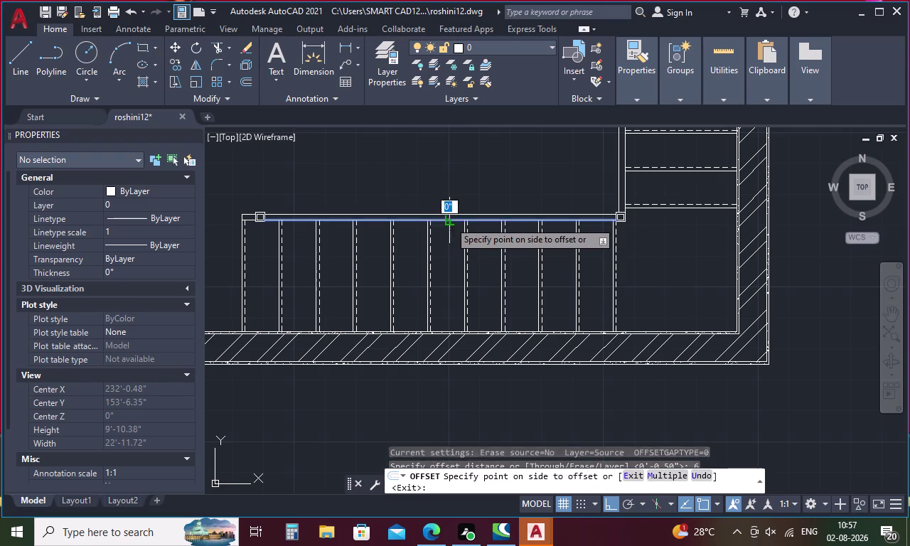
key(Escape)
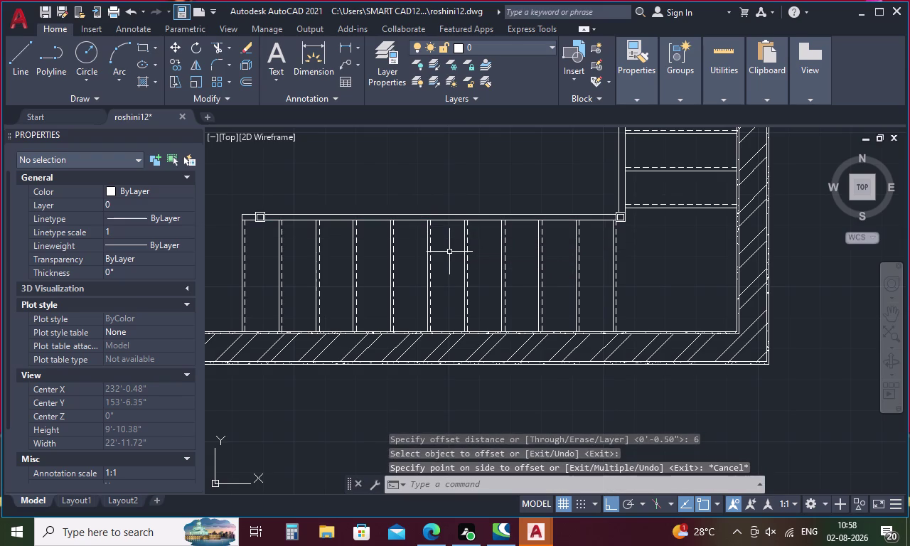
Offset the top handrail line 1.6' downward across the landing balusters.
key(o)
key(Return)
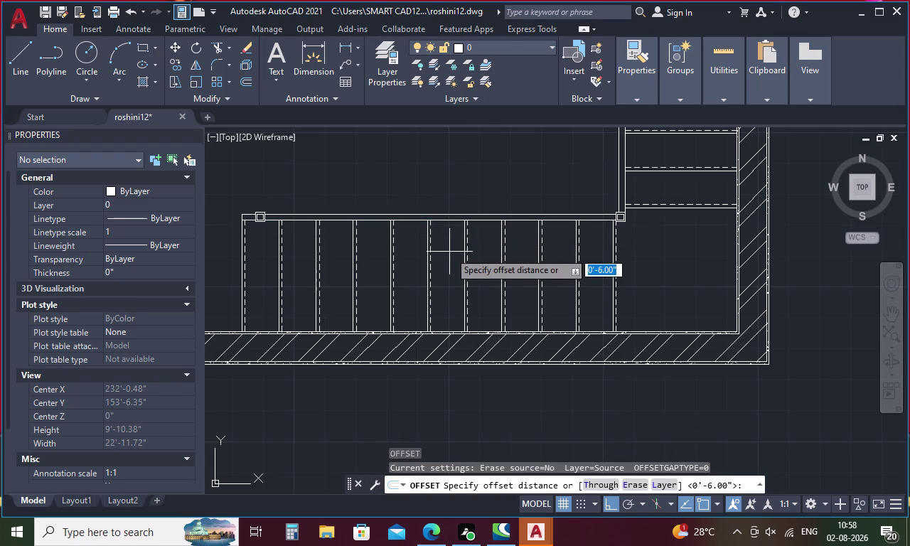
key(6)
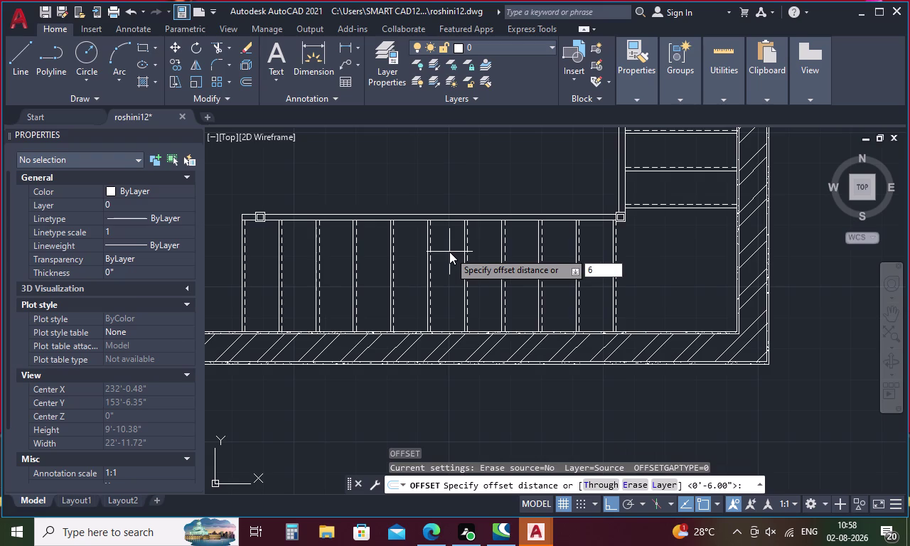
key(BackSpace)
key(1)
text(.6)
text(')
key(Return)
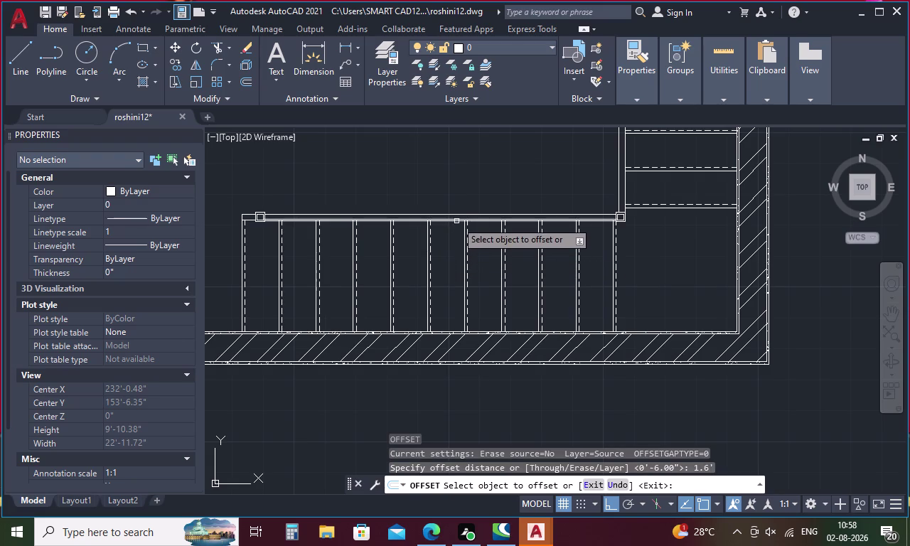
click(457, 221)
click(449, 245)
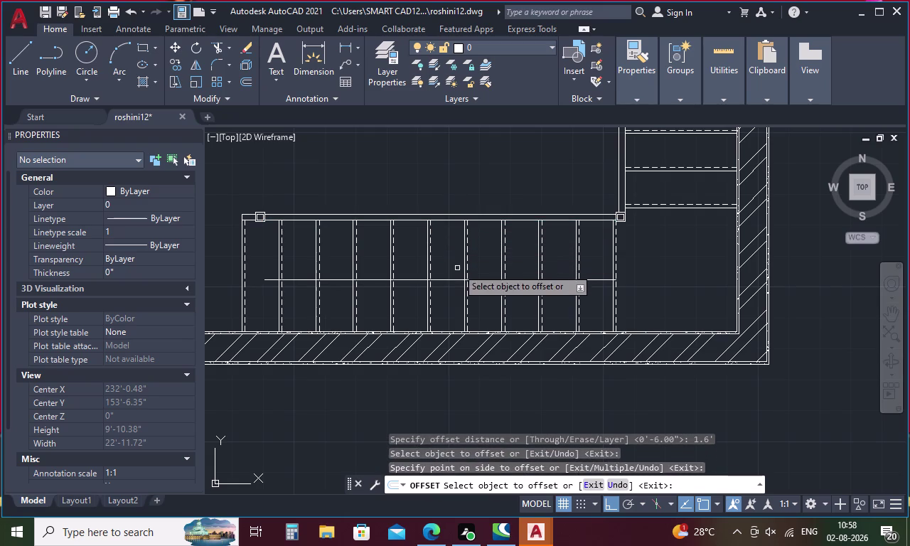
click(677, 206)
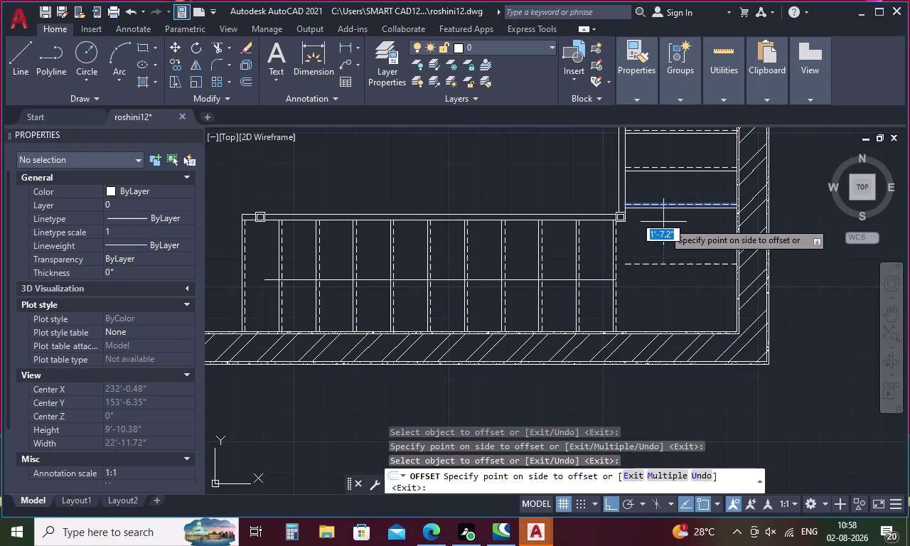
key(Escape)
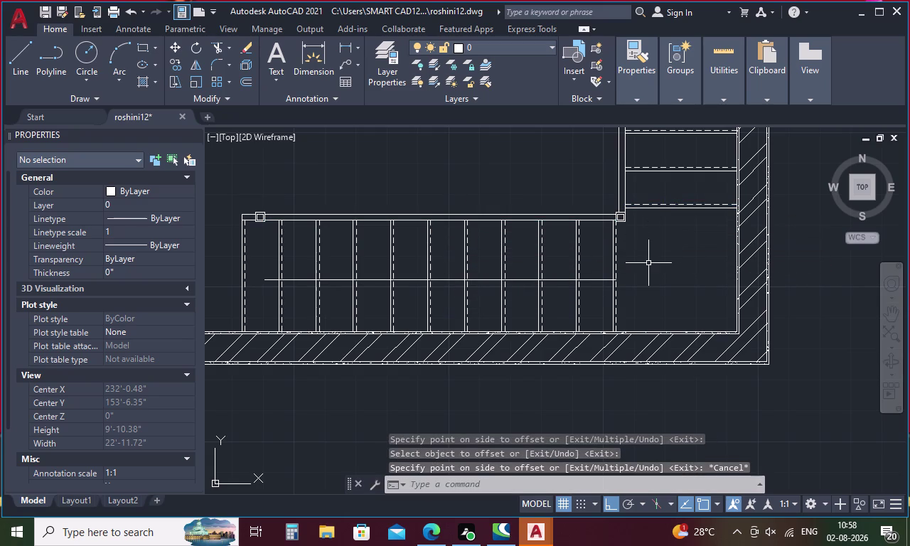
Offset the upper flight's vertical line 1'-7.20" to the left across the treads.
middle_drag(650, 261, 630, 318)
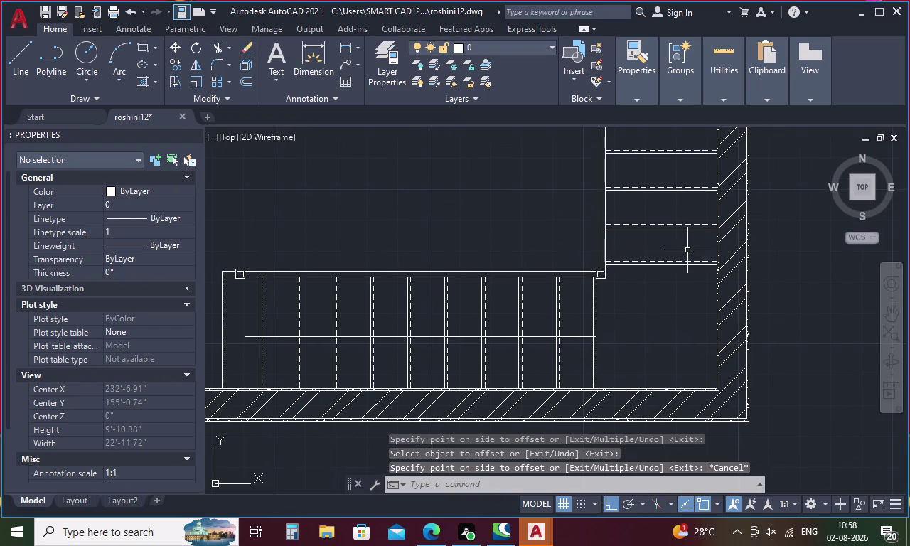
key(space)
key(space)
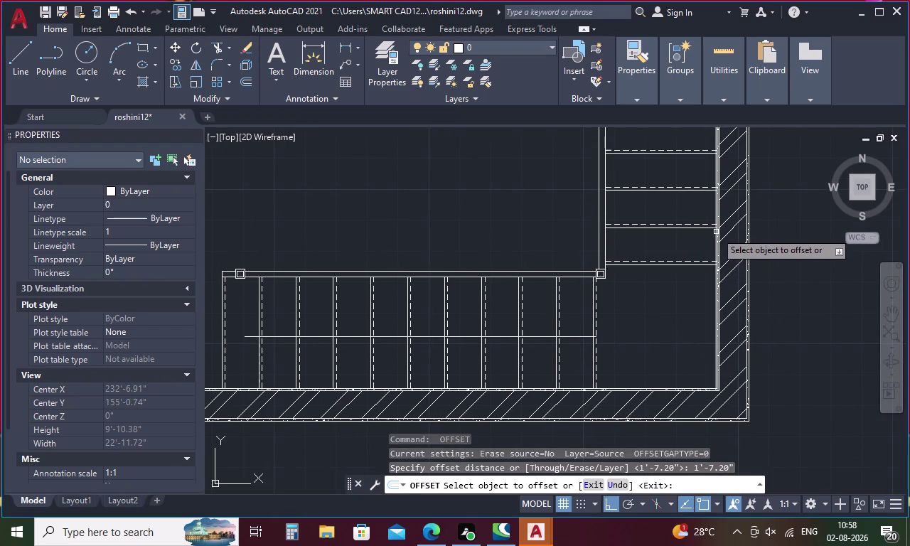
click(716, 231)
click(701, 237)
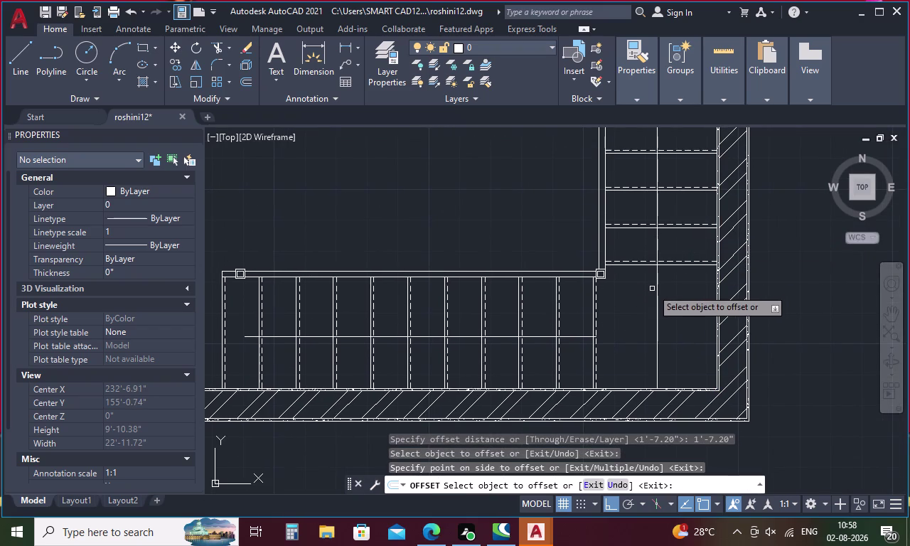
key(Escape)
key(t)
key(r)
key(Return)
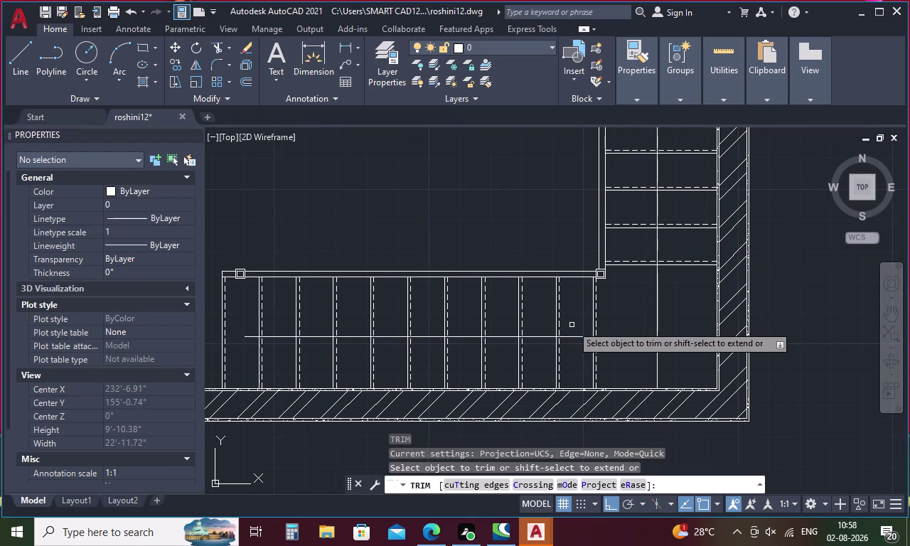
Extend the horizontal line to the vertical line and trim off the excess segment.
key(Escape)
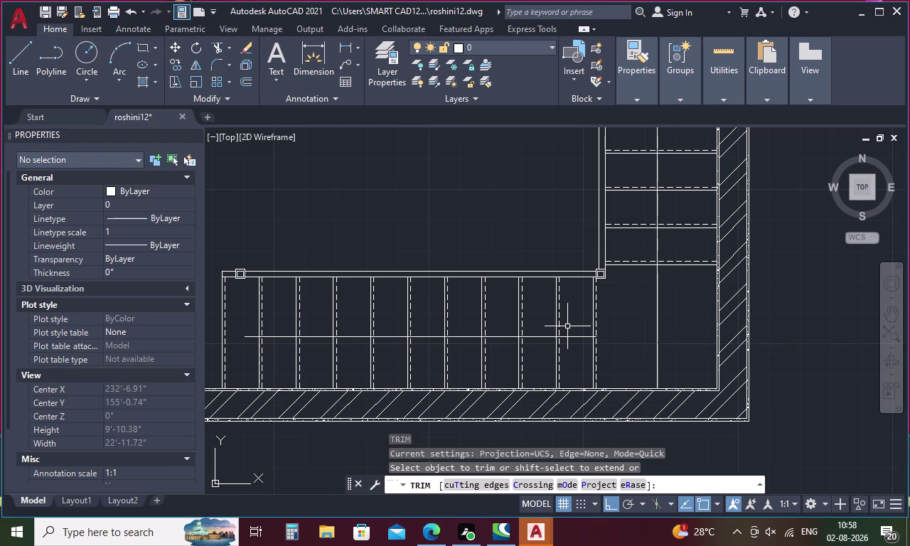
key(e)
key(x)
key(Return)
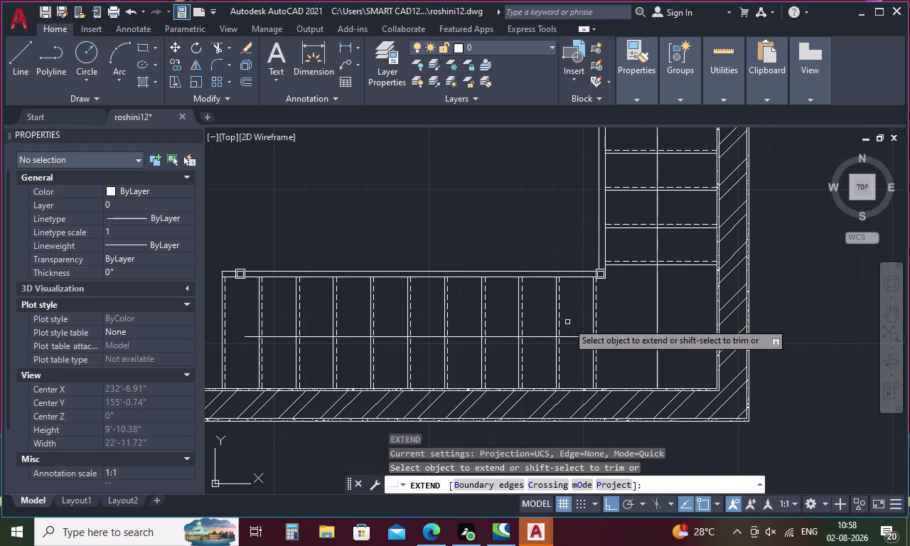
click(571, 335)
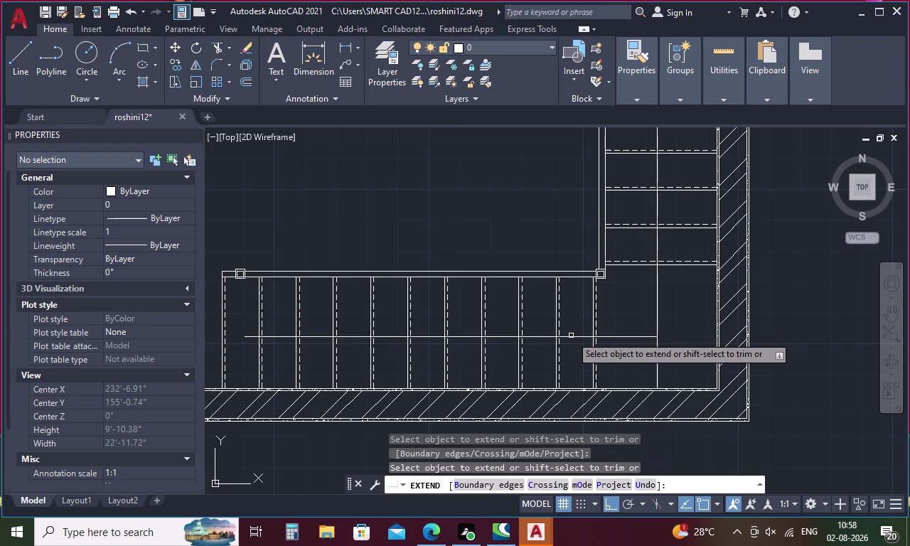
key(Escape)
text(tr)
key(Return)
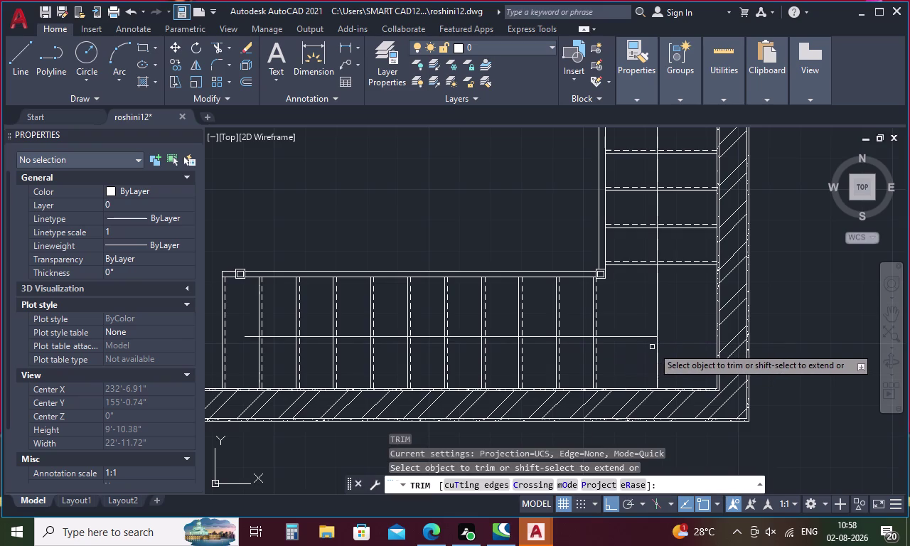
click(657, 345)
middle_drag(634, 344, 809, 333)
key(Escape)
key(e)
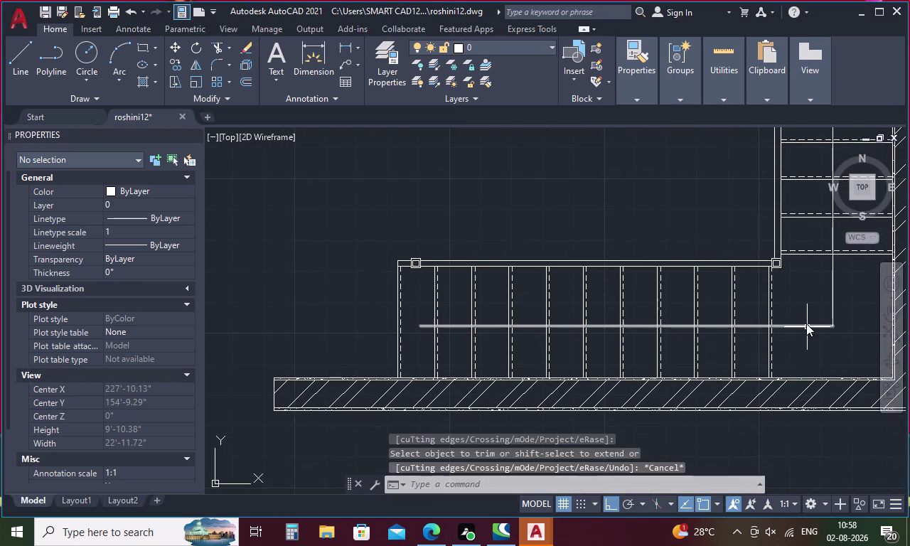
After a failed extend attempt, draw a short vertical helper line left of the landing.
key(x)
key(Return)
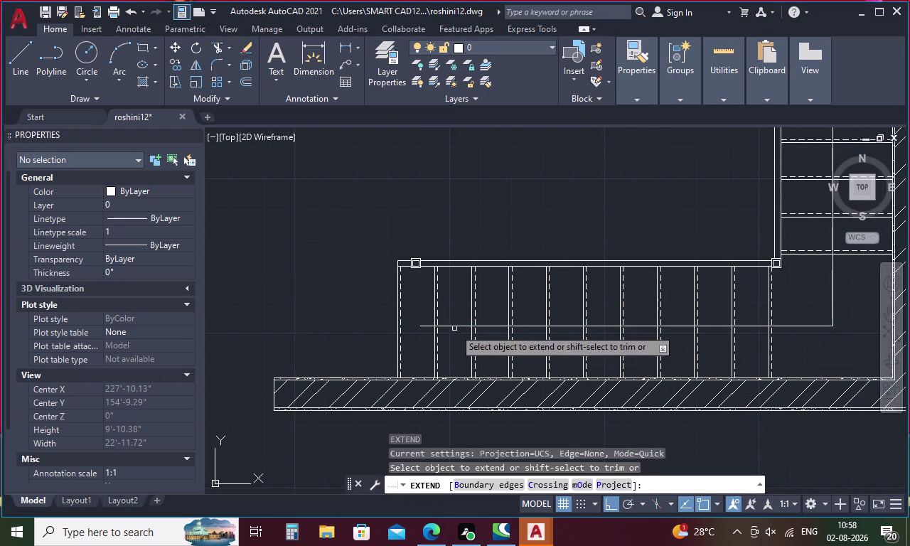
click(458, 325)
click(416, 328)
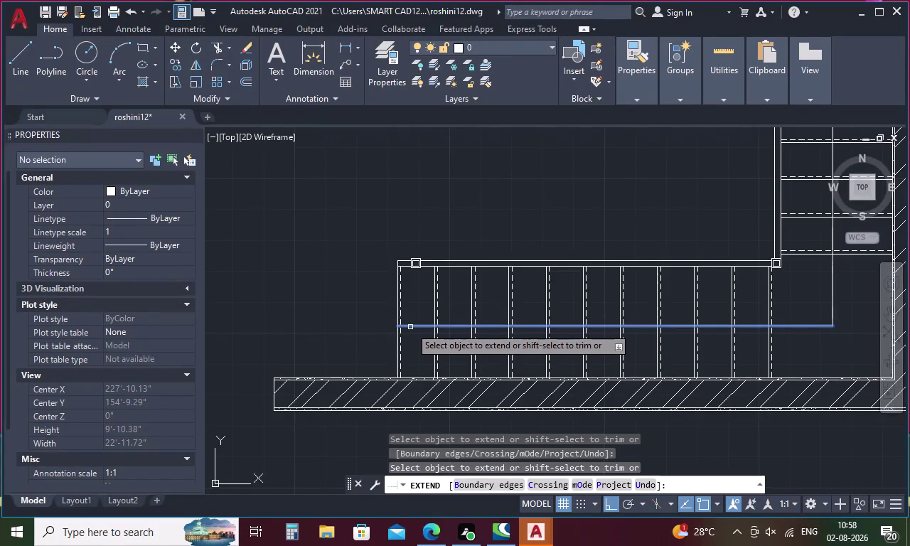
key(Escape)
key(l)
key(Return)
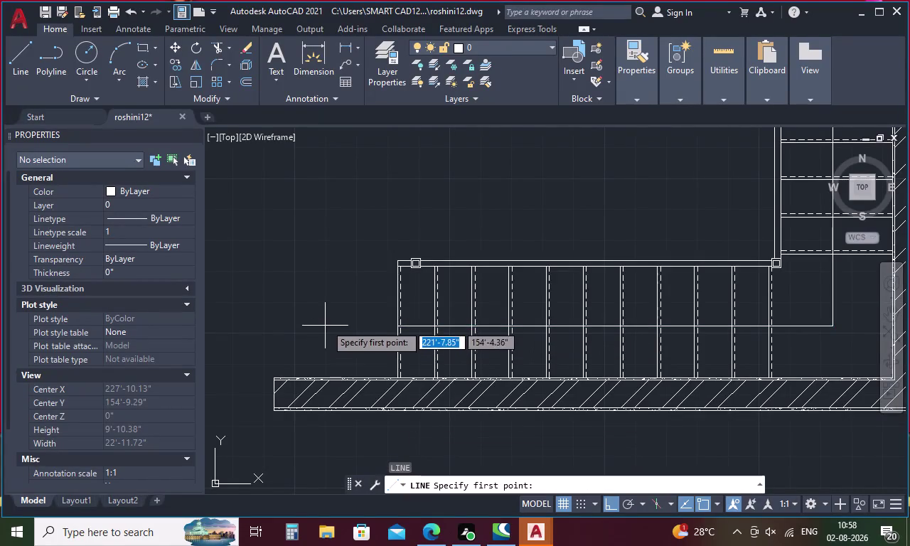
drag(340, 300, 344, 329)
click(349, 341)
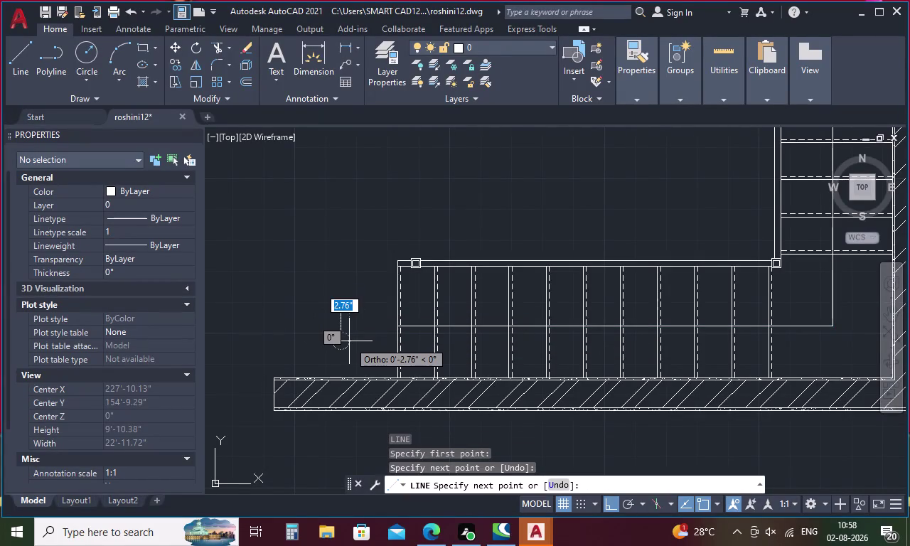
key(Escape)
Extend the horizontal line to the helper line, erase the helper, and zoom out.
key(e)
key(x)
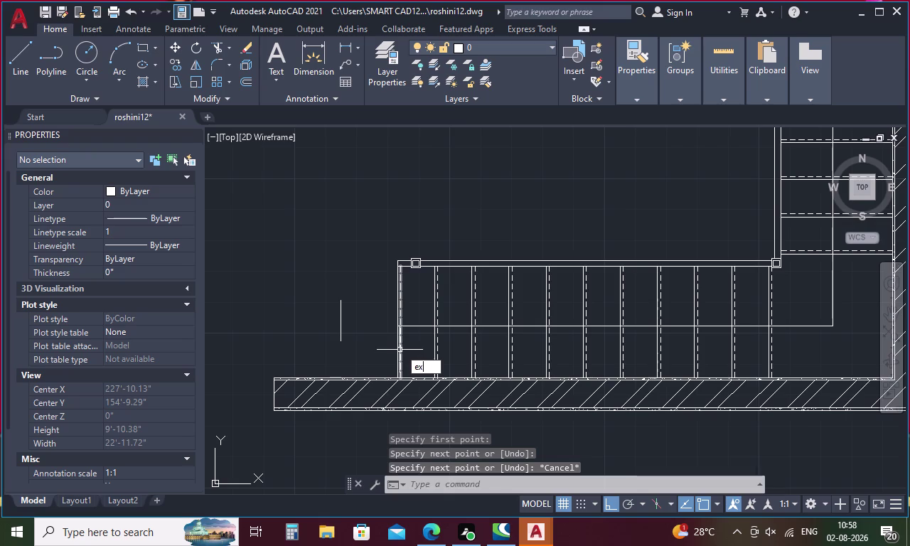
key(Return)
click(414, 327)
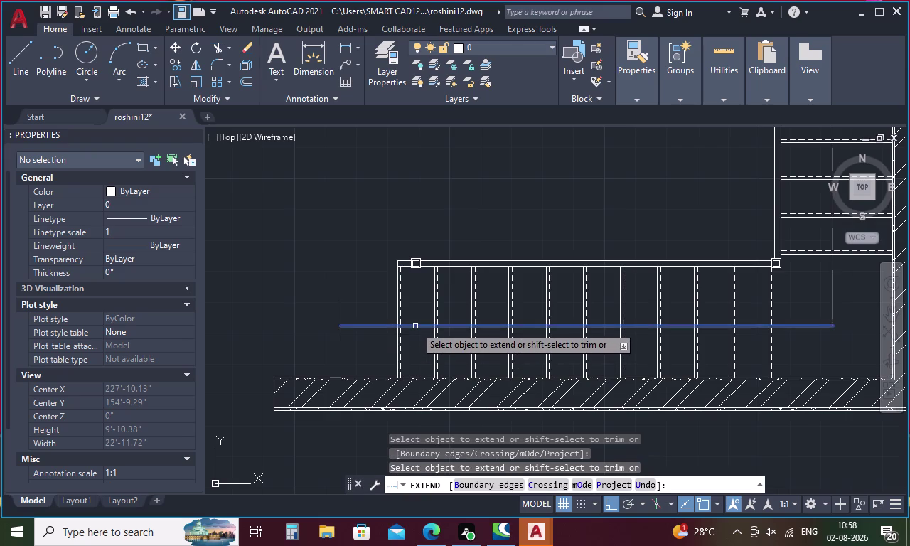
key(Escape)
drag(361, 306, 345, 311)
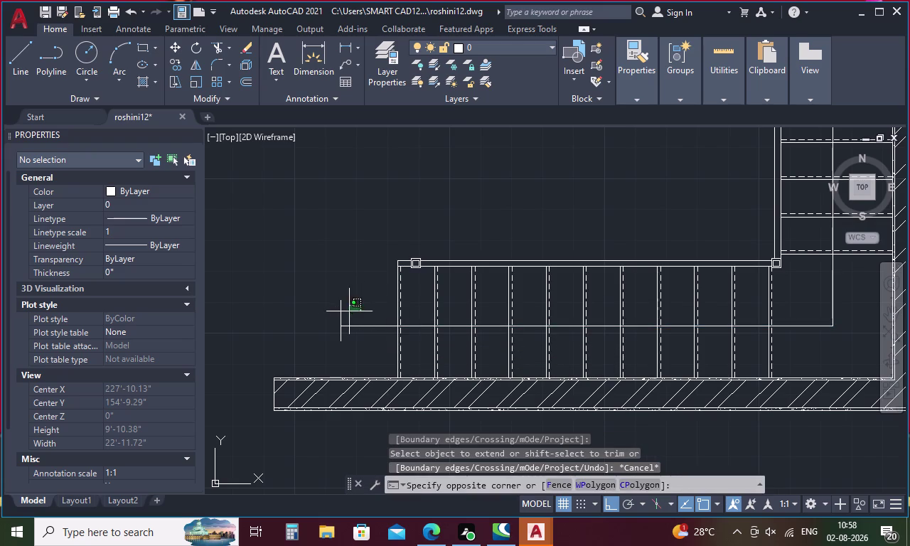
drag(344, 311, 329, 315)
key(Return)
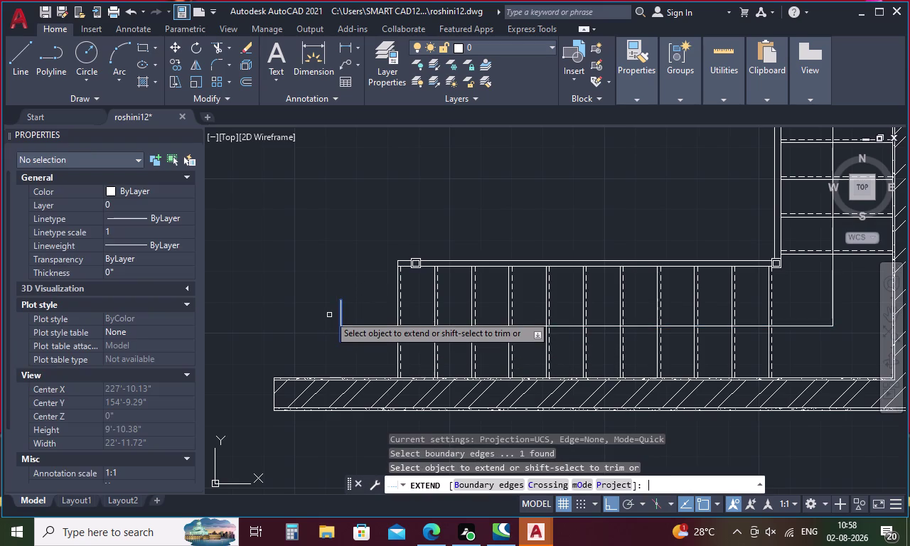
key(Delete)
key(Escape)
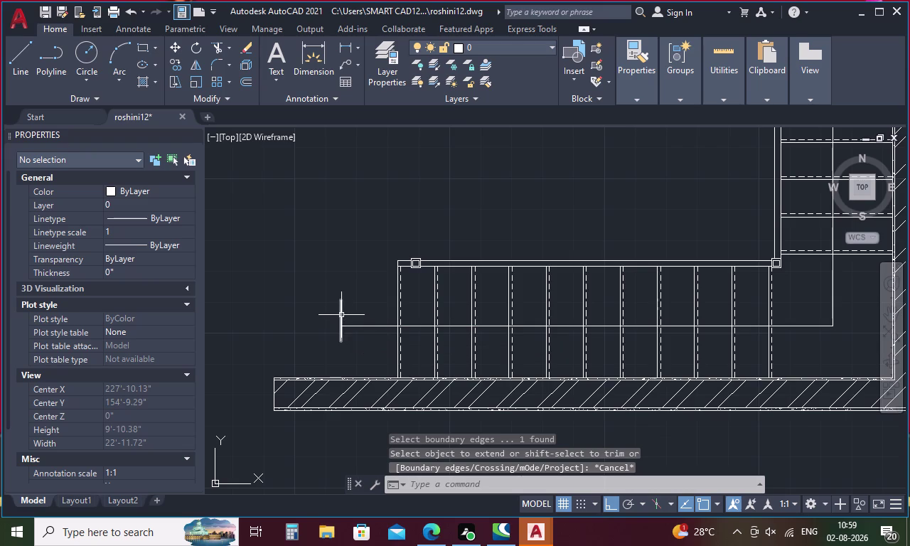
click(341, 315)
key(Delete)
scroll(down, 3)
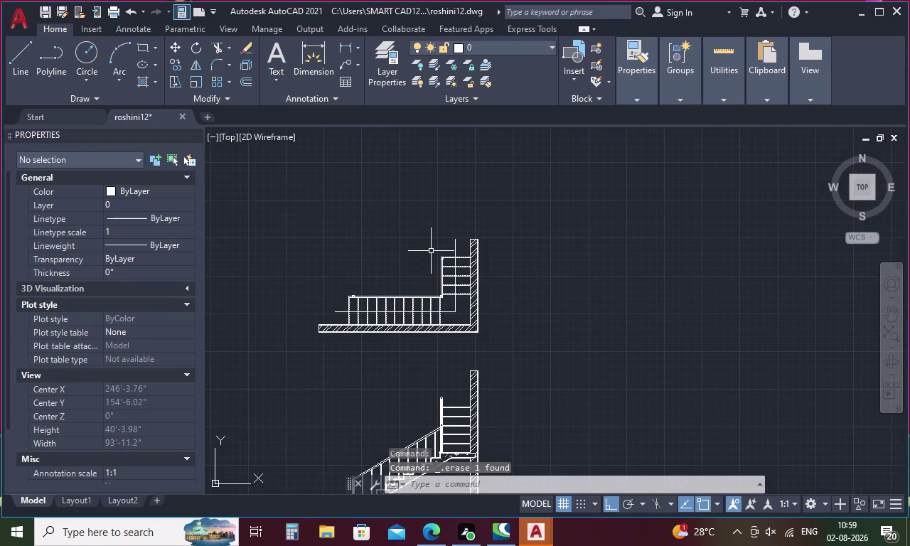
Start a line beside the treads, zoom in, then cancel the unfinished line.
key(l)
key(Return)
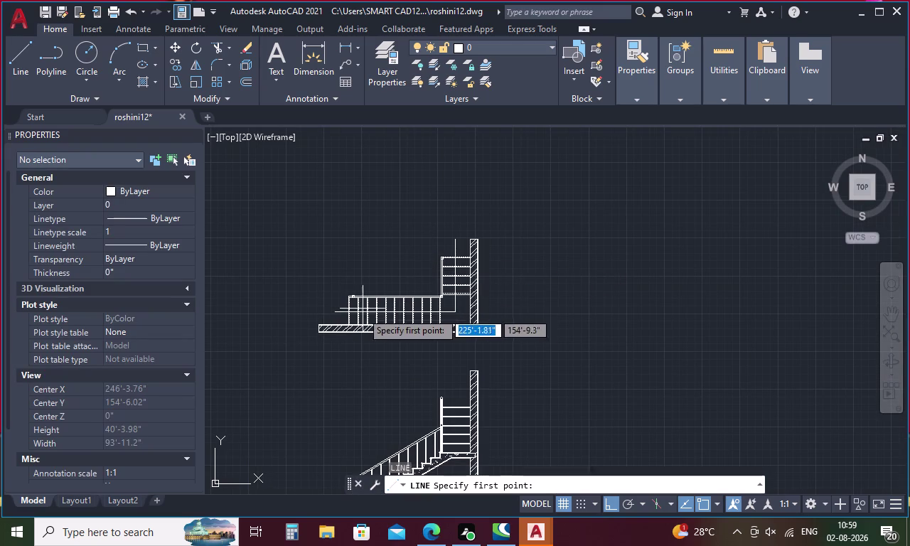
scroll(up, 3)
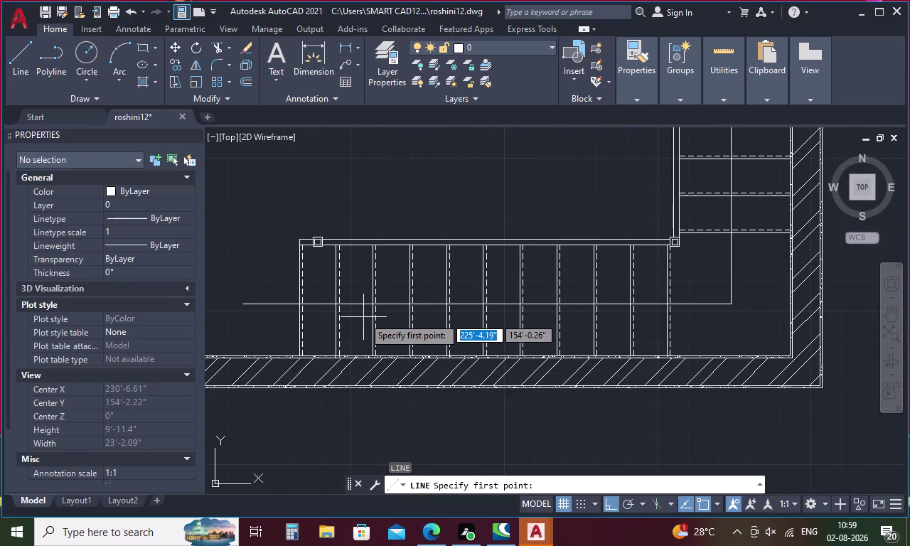
click(406, 304)
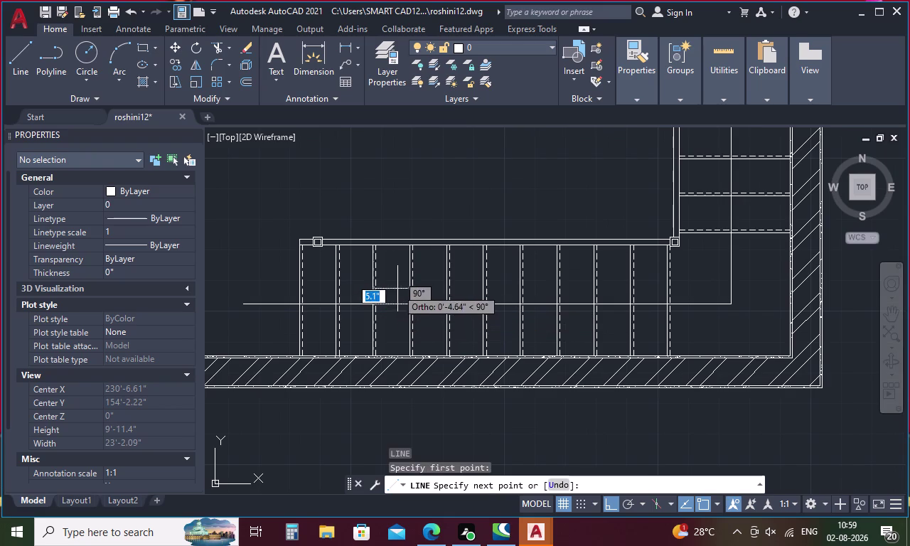
scroll(up, 3)
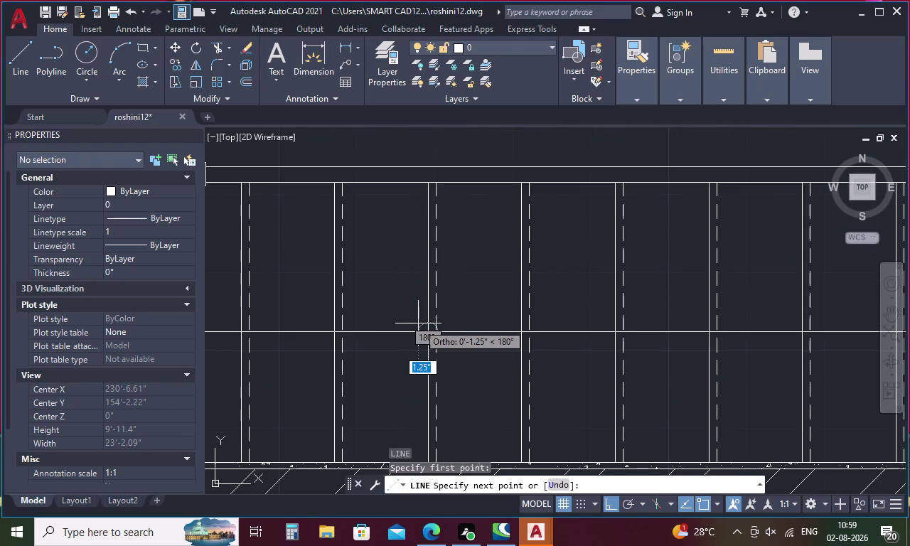
key(Escape)
With Ortho off, draw the three connected angled segments of the zigzag break line.
key(l)
key(Return)
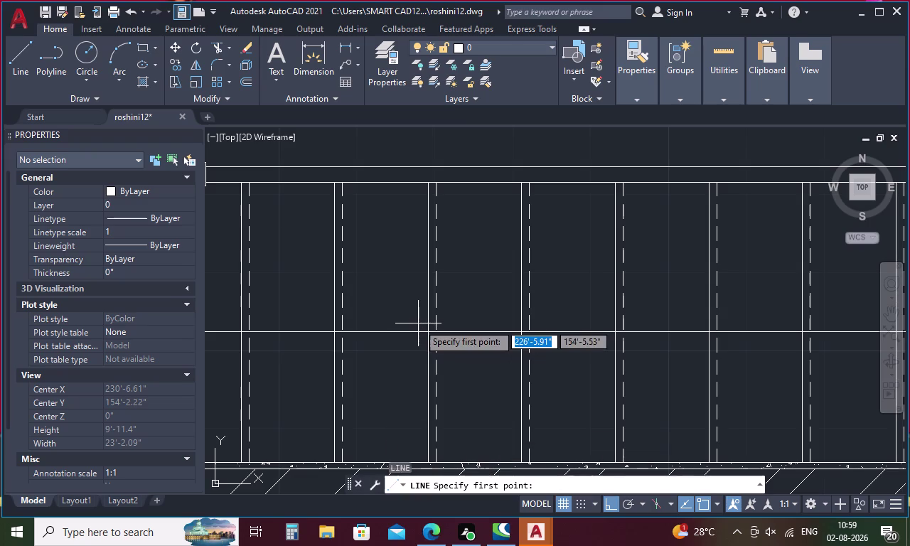
click(427, 331)
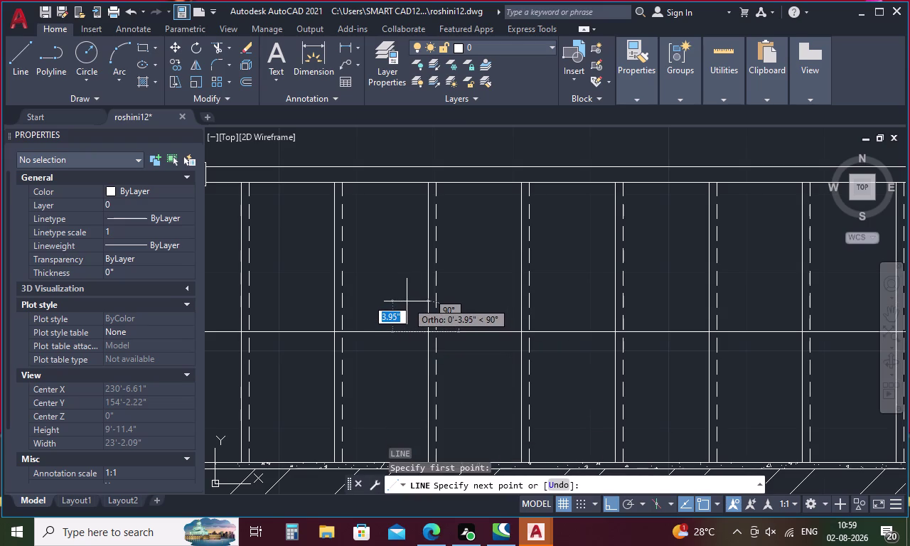
key(F8)
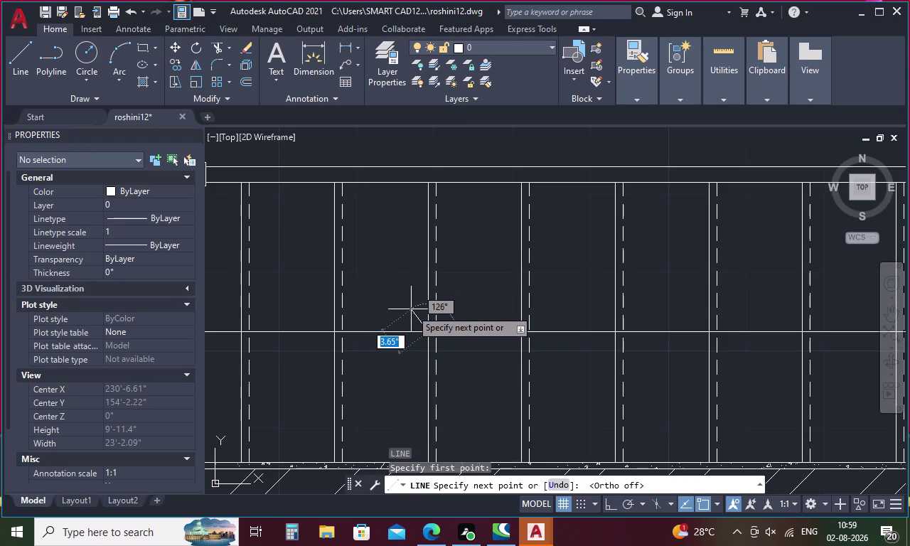
scroll(up, 3)
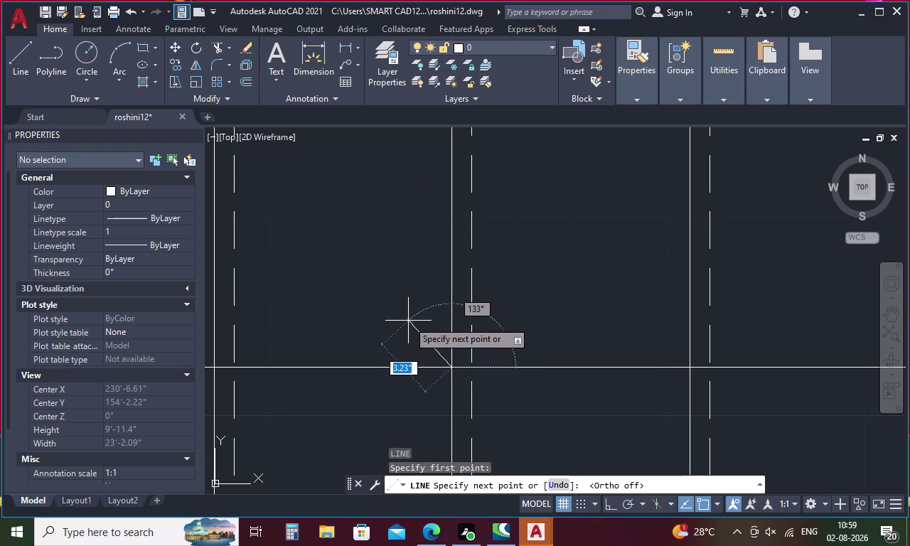
click(408, 321)
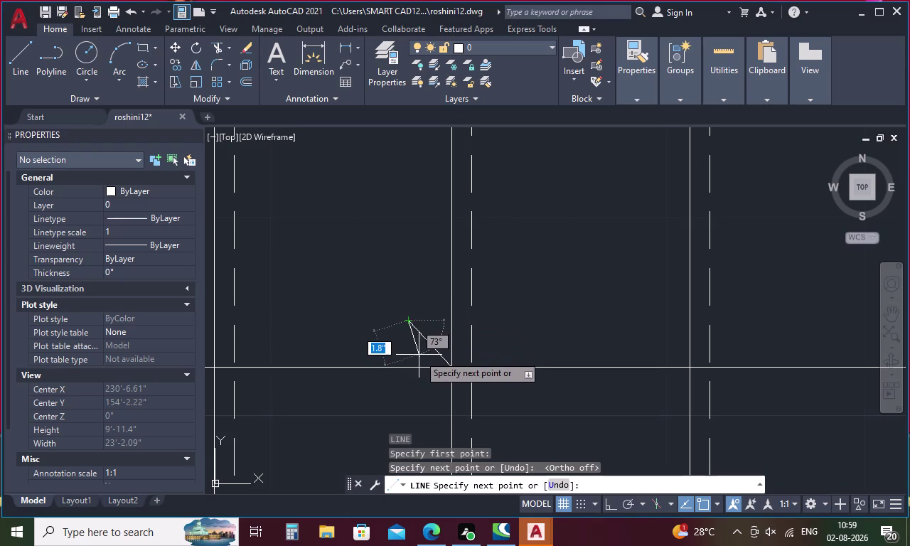
click(419, 354)
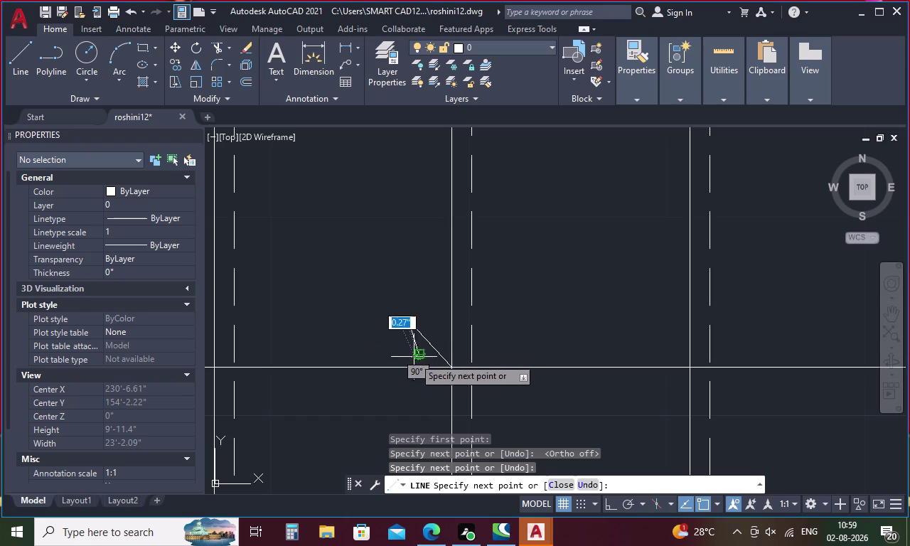
scroll(up, 3)
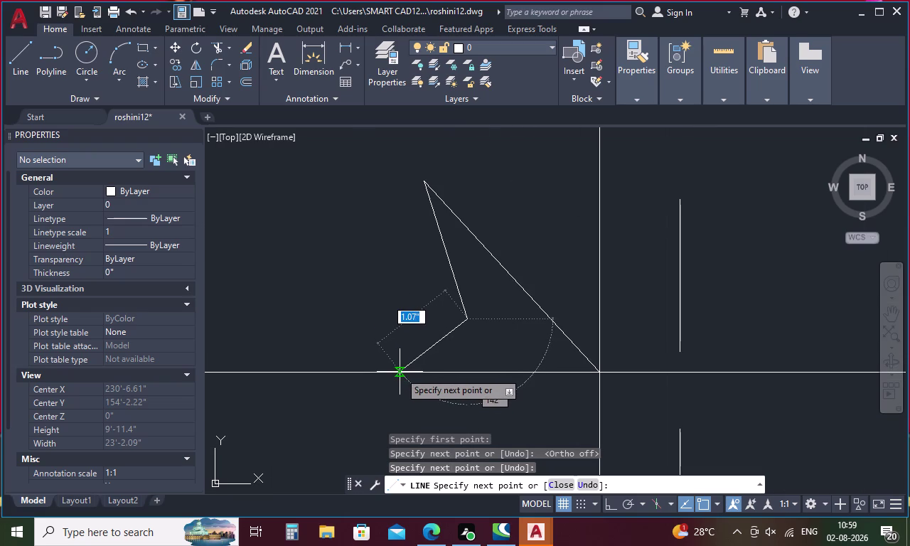
click(400, 372)
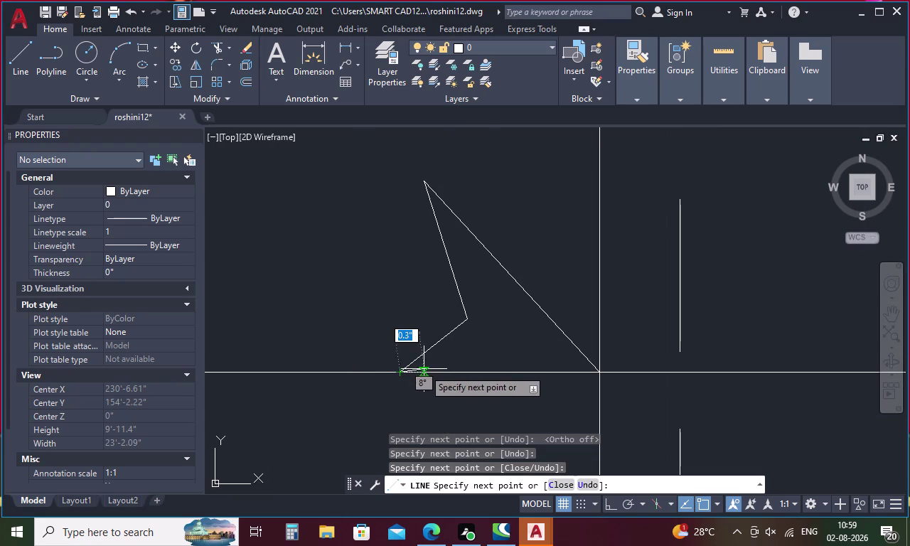
key(Escape)
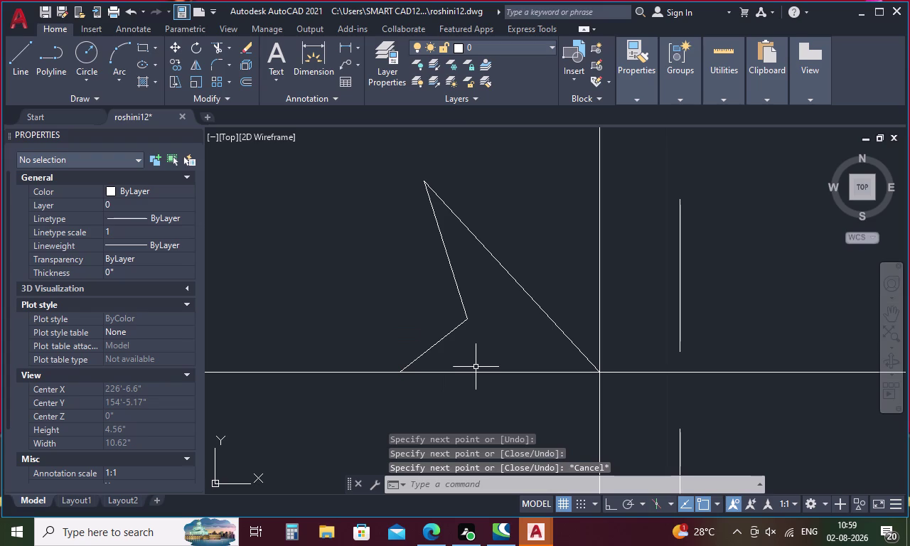
Move the zigzag lines to a new position further left.
key(m)
key(Return)
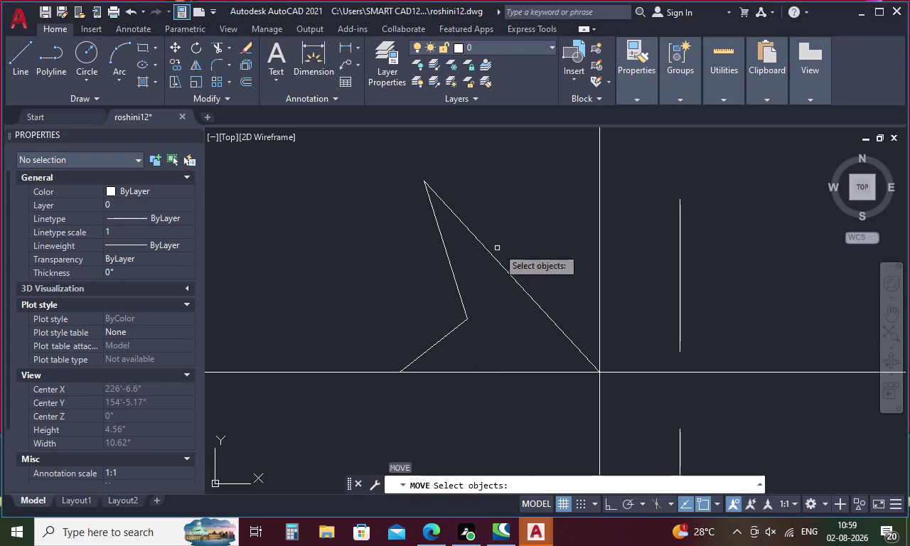
drag(497, 247, 413, 322)
click(431, 345)
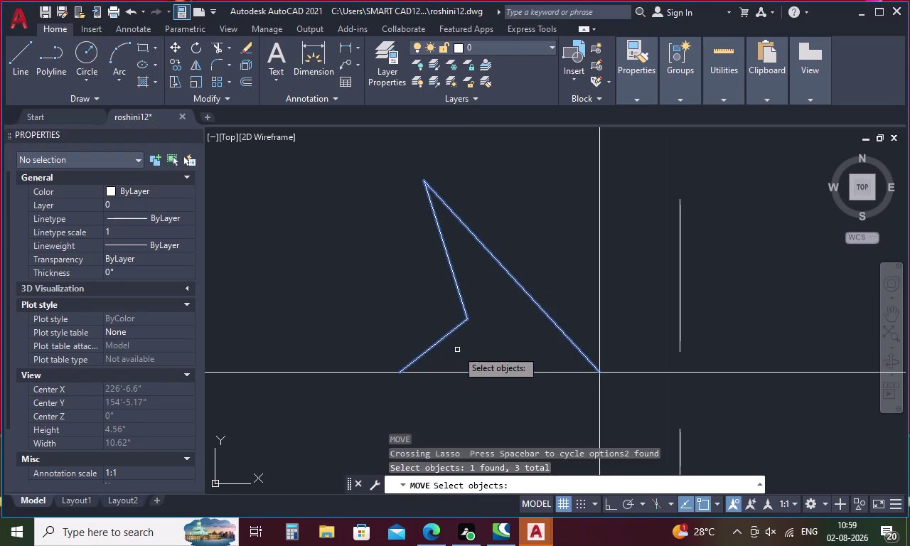
right_click(508, 349)
click(600, 369)
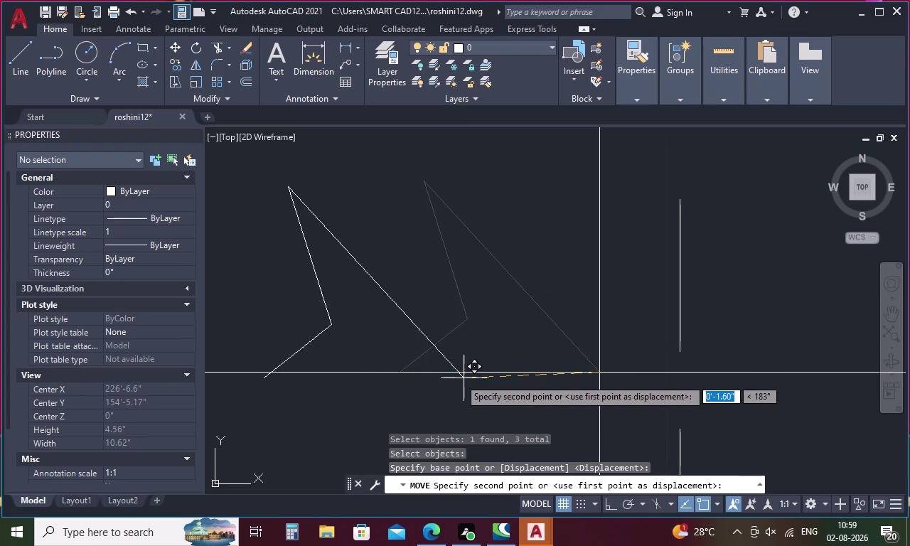
click(404, 373)
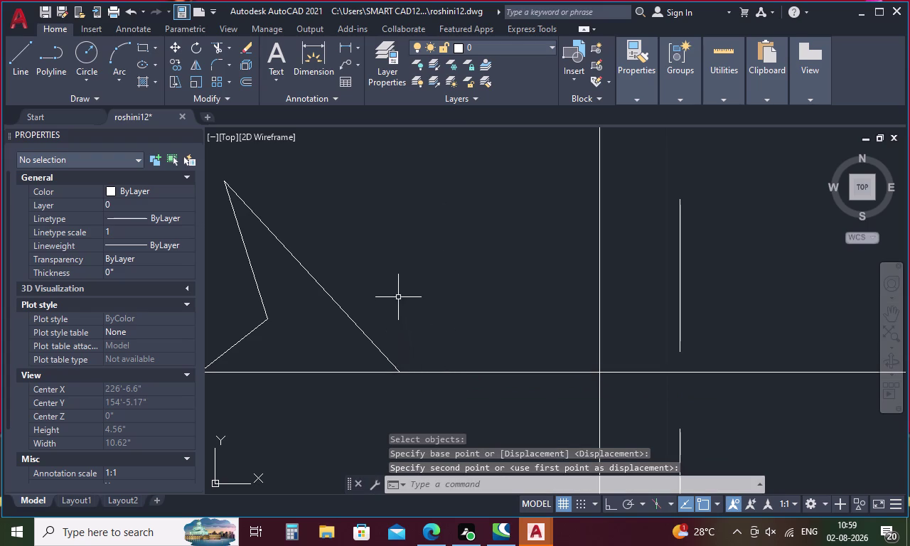
Move the zigzag right so its lower tip meets the intersection, then start MIRROR.
key(m)
key(Return)
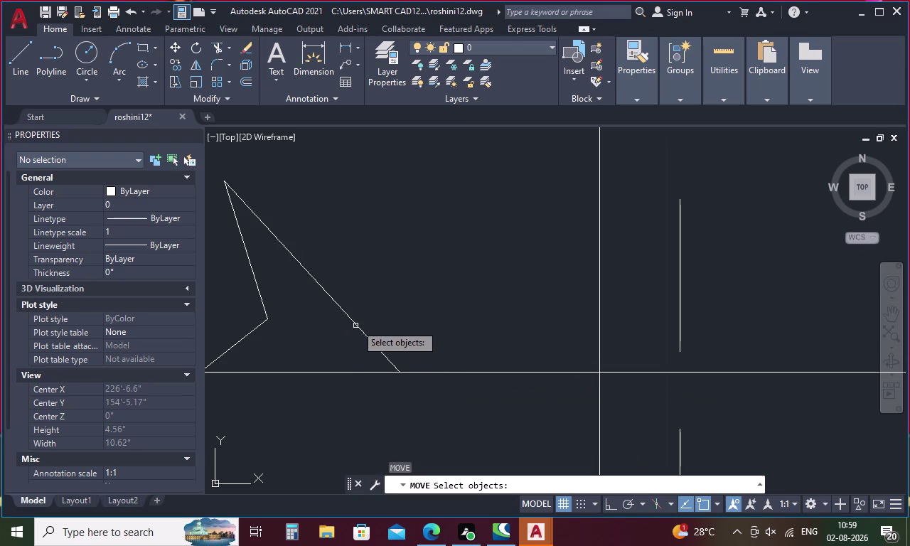
drag(397, 295, 232, 282)
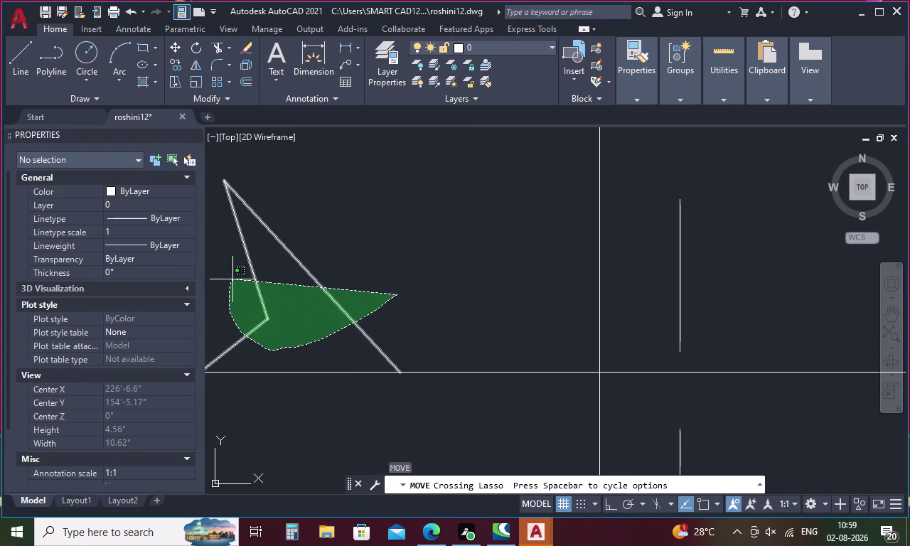
drag(231, 282, 251, 253)
right_click(398, 296)
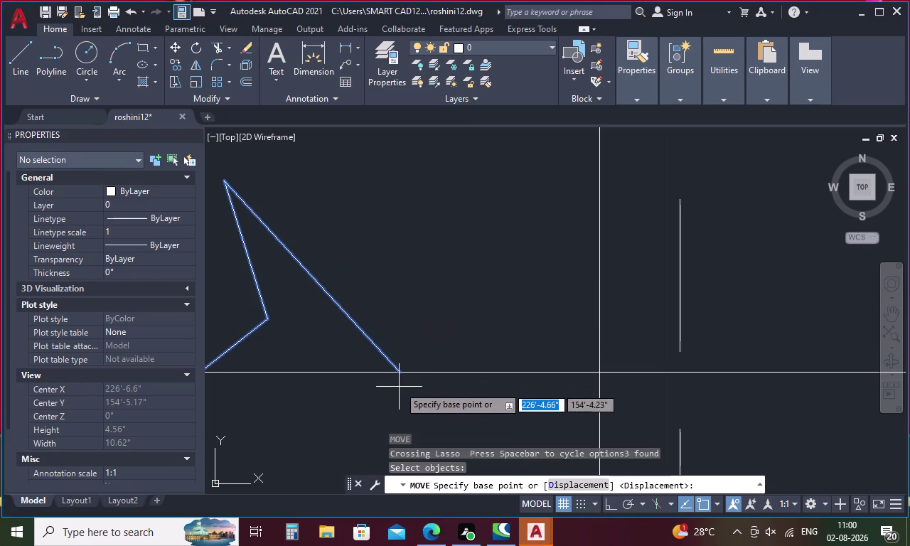
click(399, 376)
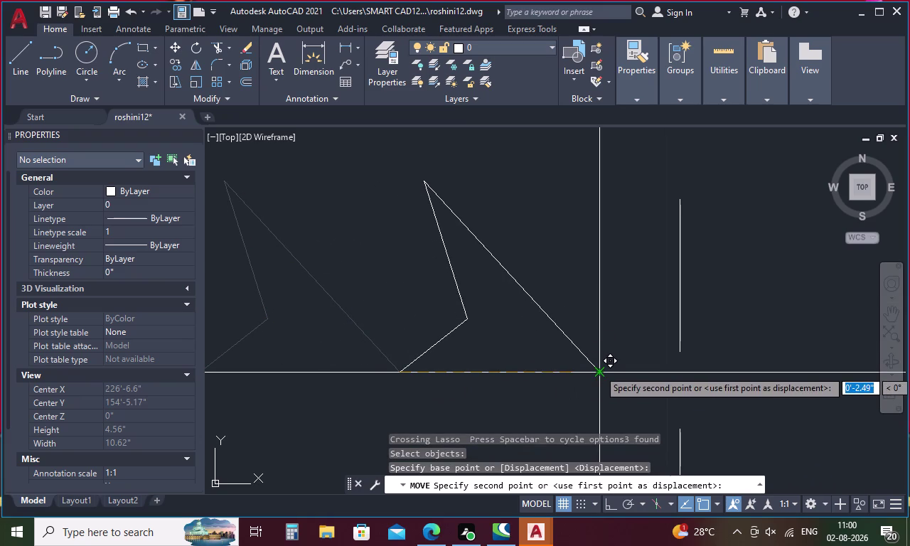
click(598, 370)
key(Escape)
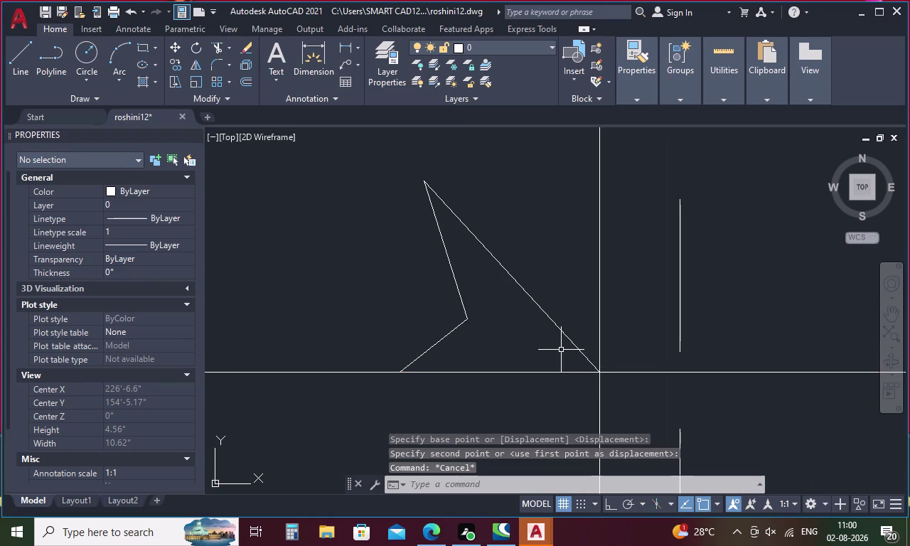
text(mi)
key(Return)
Start mirroring the three angled lines, then cancel that attempt.
drag(505, 256, 368, 326)
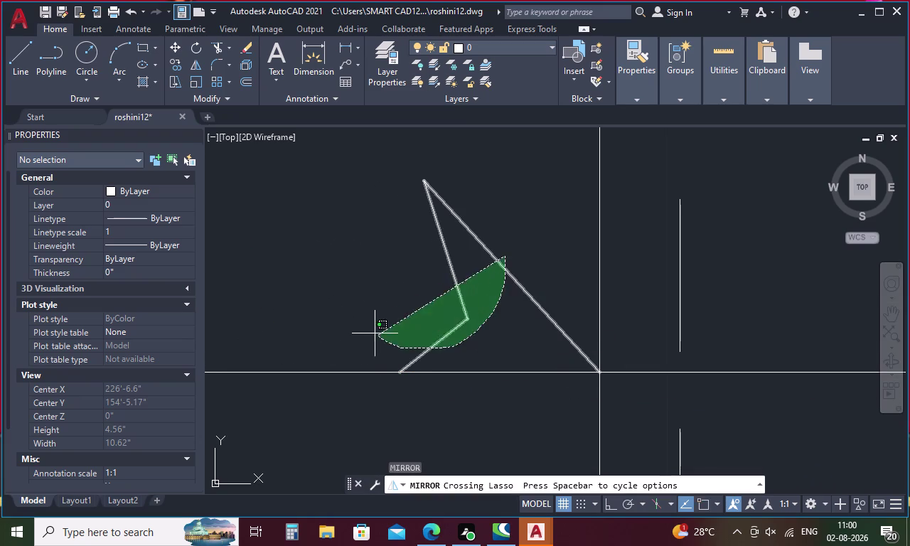
drag(369, 326, 364, 321)
right_click(499, 341)
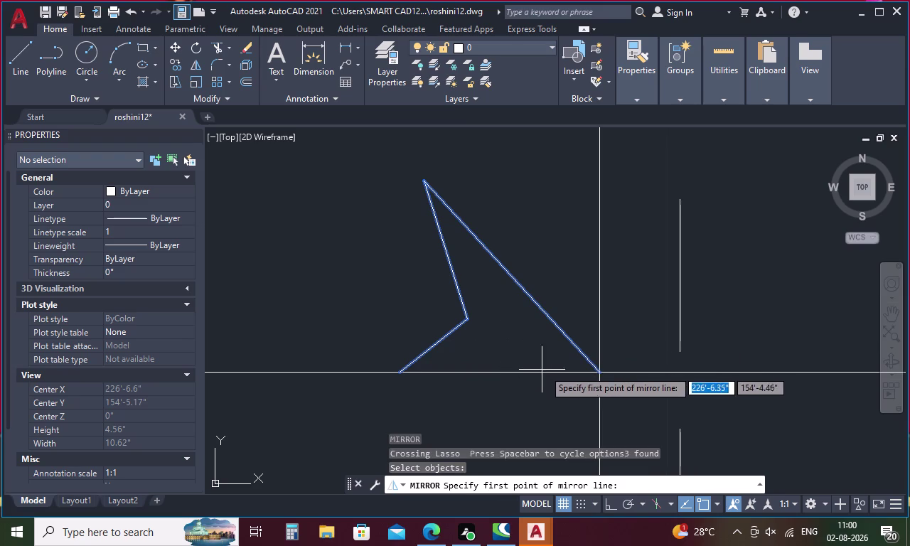
click(598, 373)
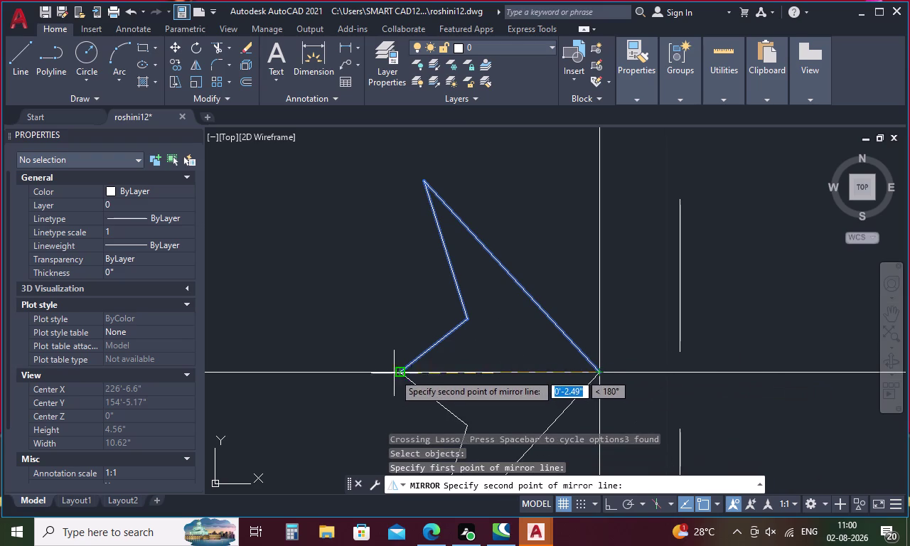
click(395, 371)
key(Escape)
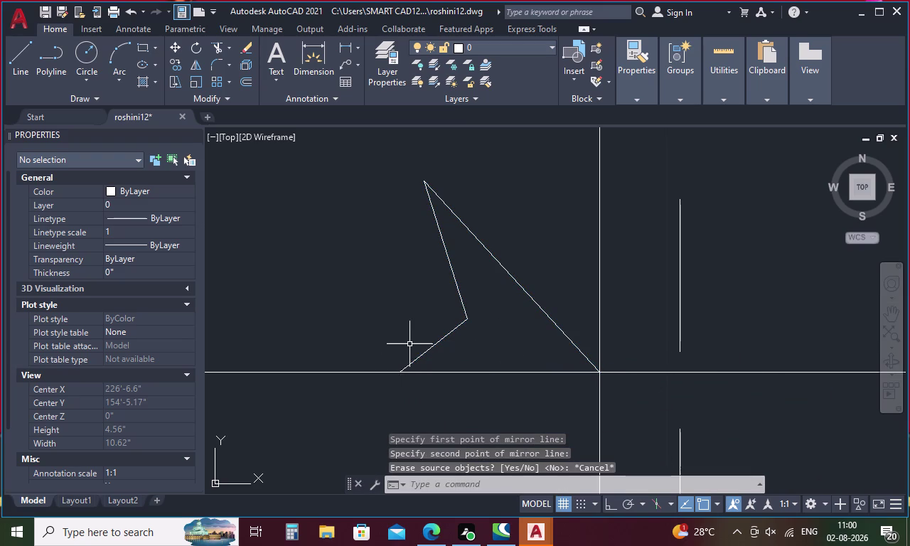
Mirror the three lines across the horizontal line, erasing the originals.
text(mi)
key(Return)
drag(532, 261, 432, 355)
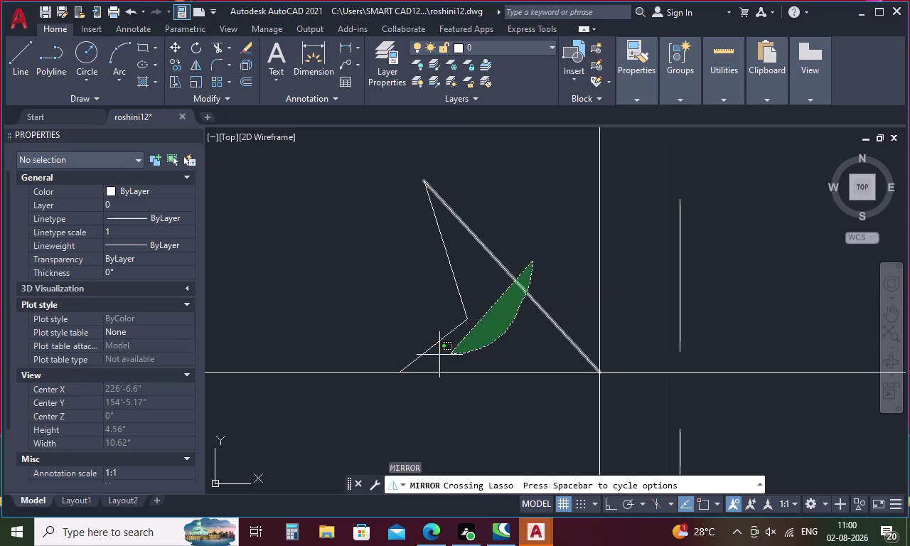
drag(432, 355, 356, 307)
right_click(390, 332)
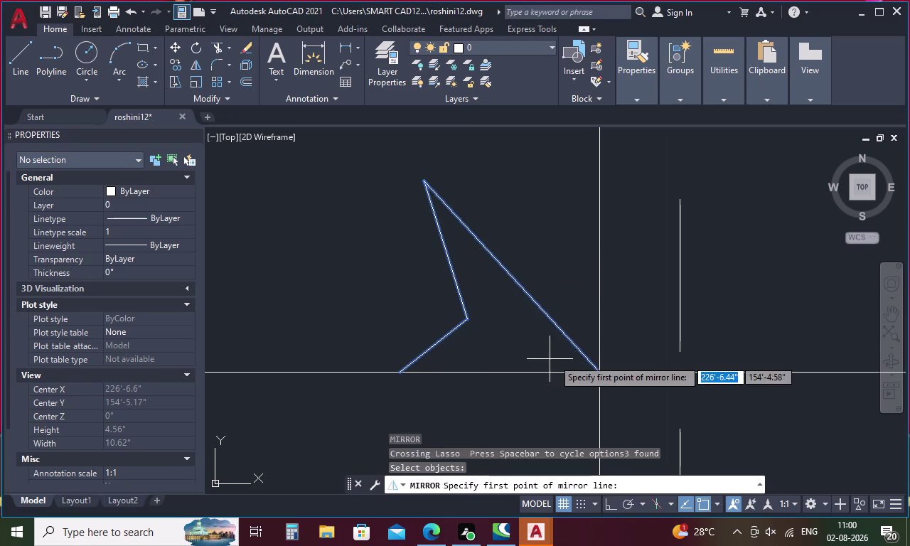
click(599, 372)
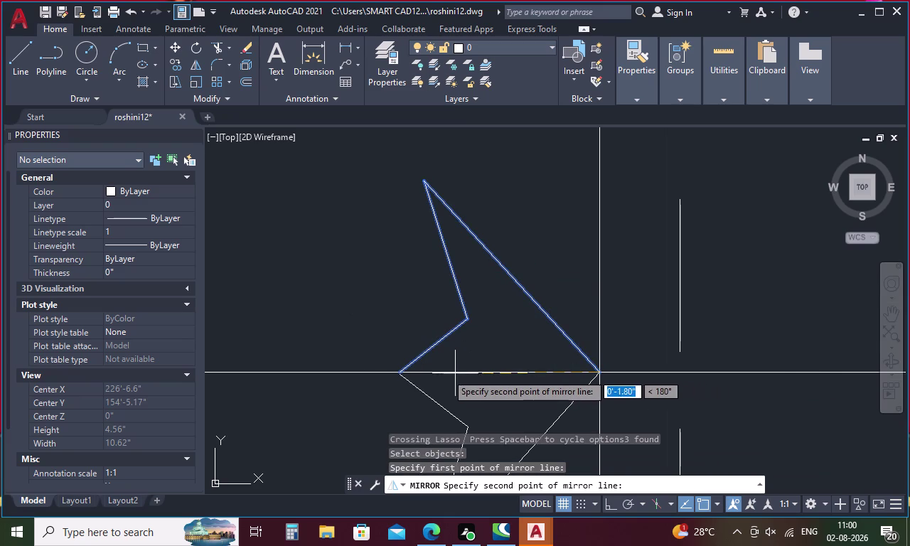
click(403, 373)
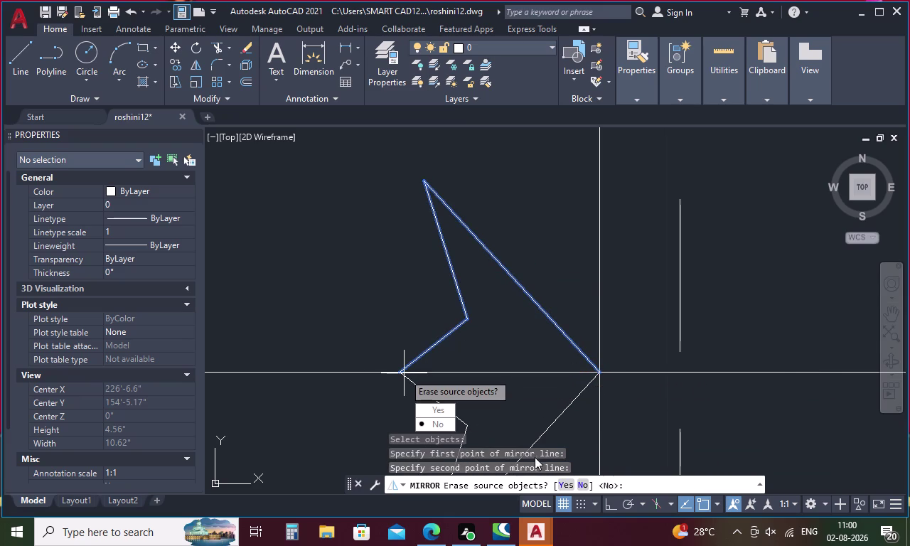
click(568, 480)
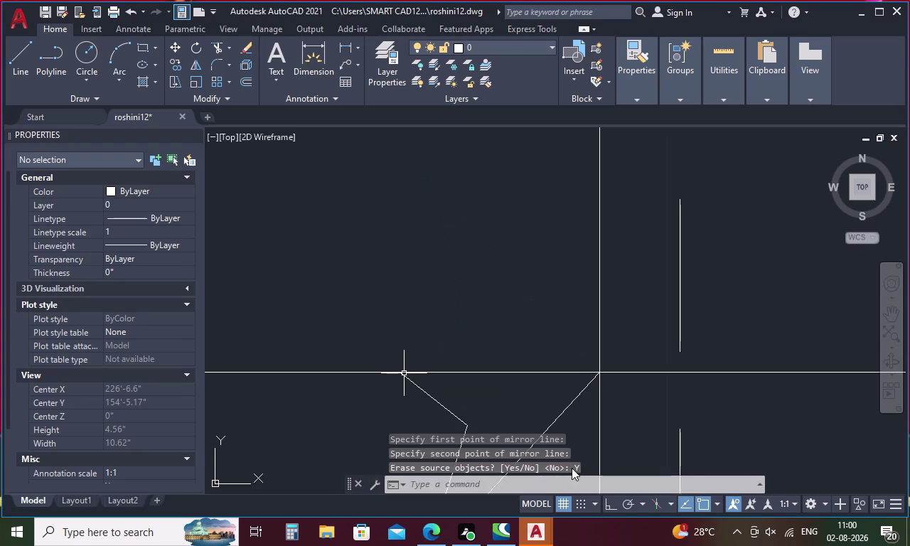
Select the flipped lines and begin mirroring them along the horizontal line.
text(mio)
key(Return)
middle_drag(506, 371, 506, 369)
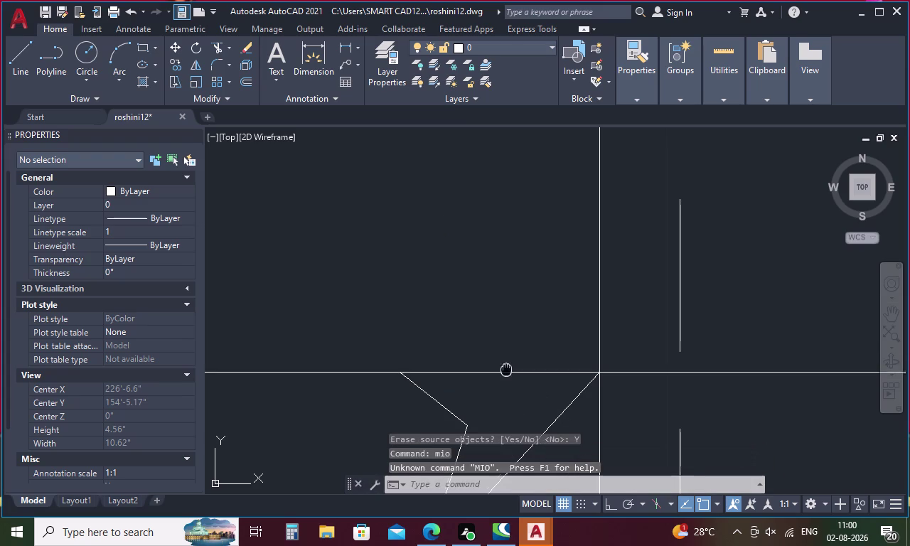
middle_drag(506, 369, 482, 249)
drag(533, 312, 351, 272)
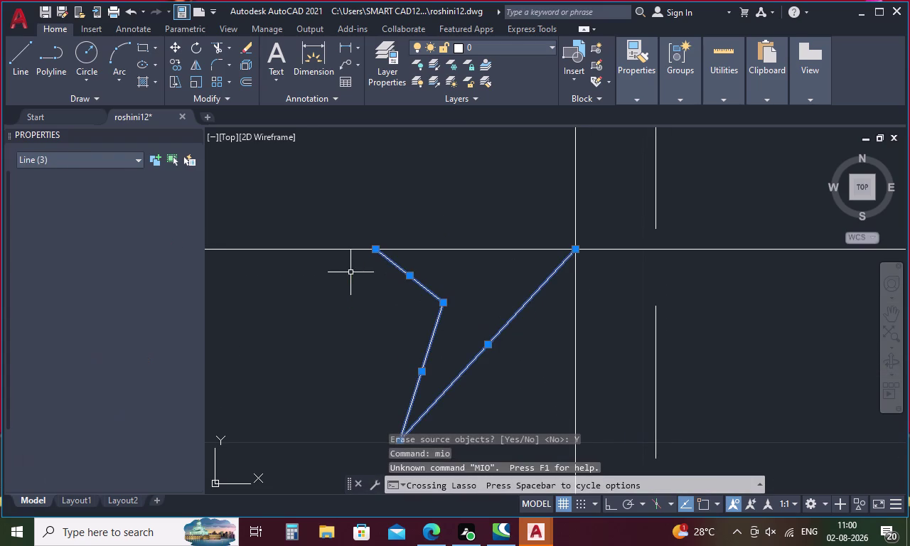
right_click(346, 318)
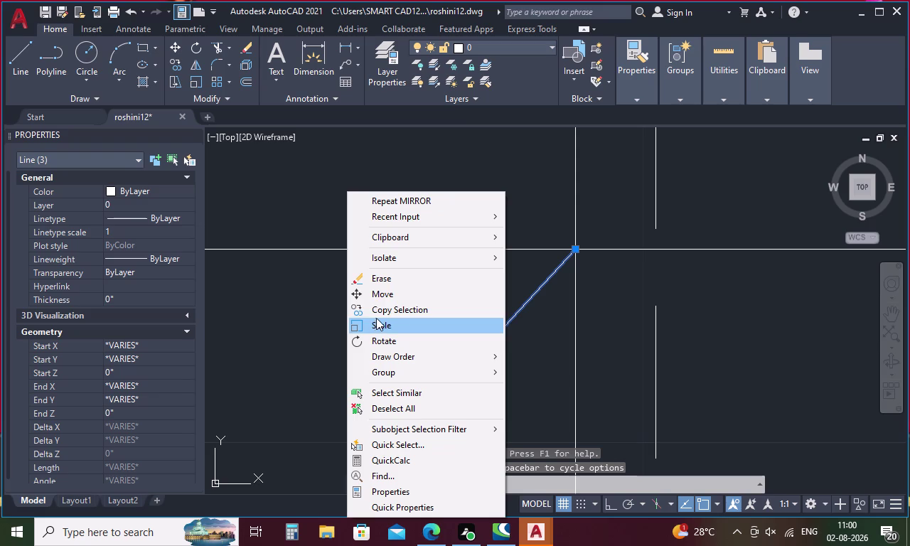
key(Escape)
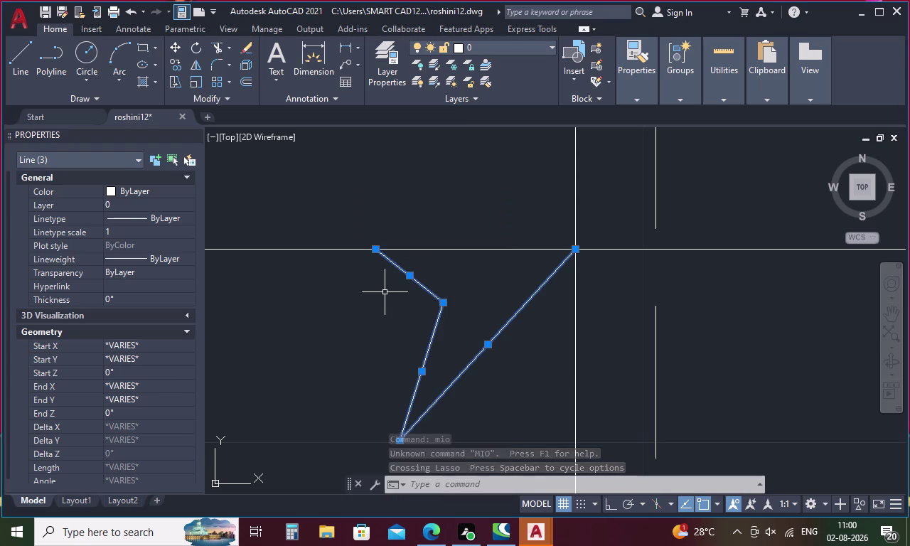
key(m)
key(i)
key(Return)
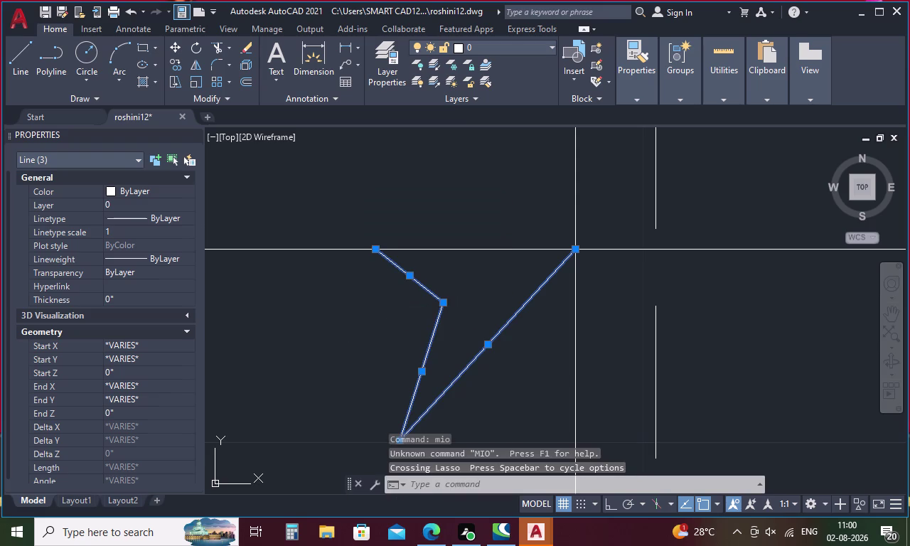
click(577, 249)
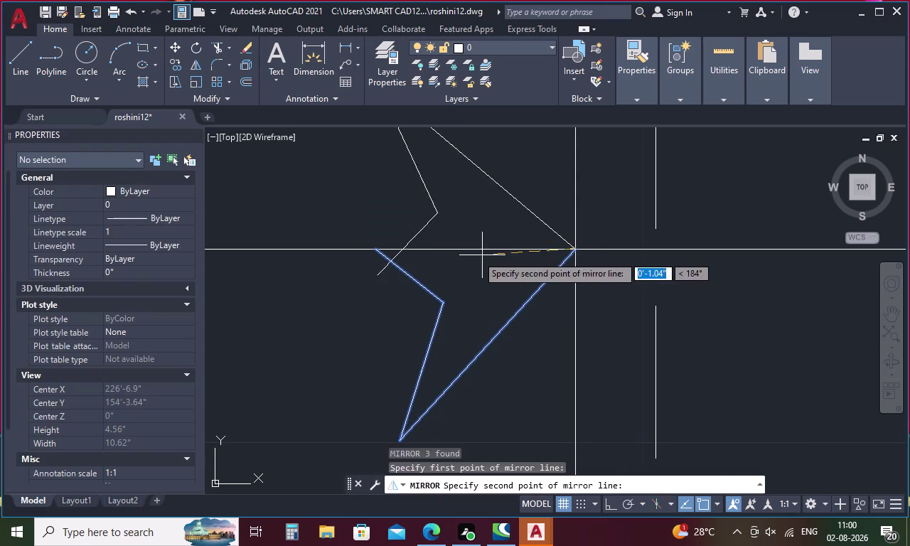
Complete the mirror keeping the lower lines, then select all arrowhead lines.
click(376, 251)
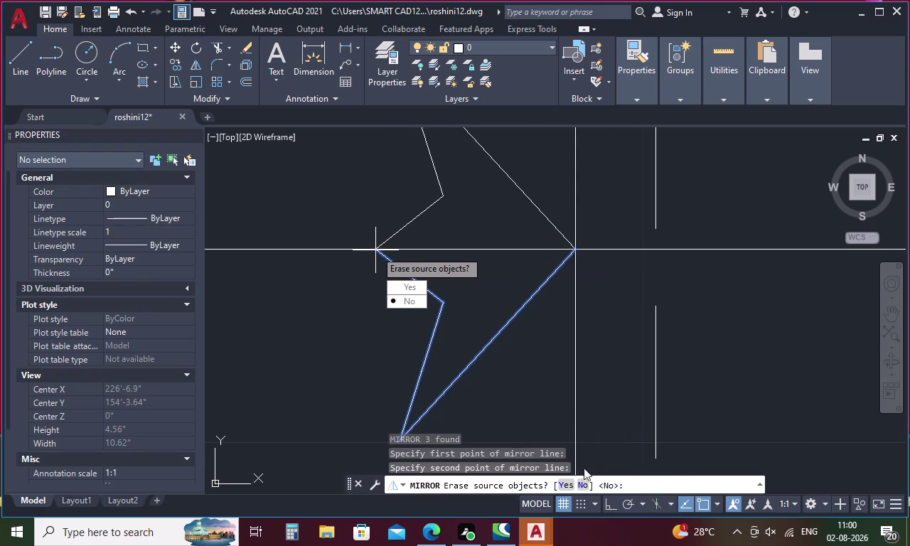
click(587, 482)
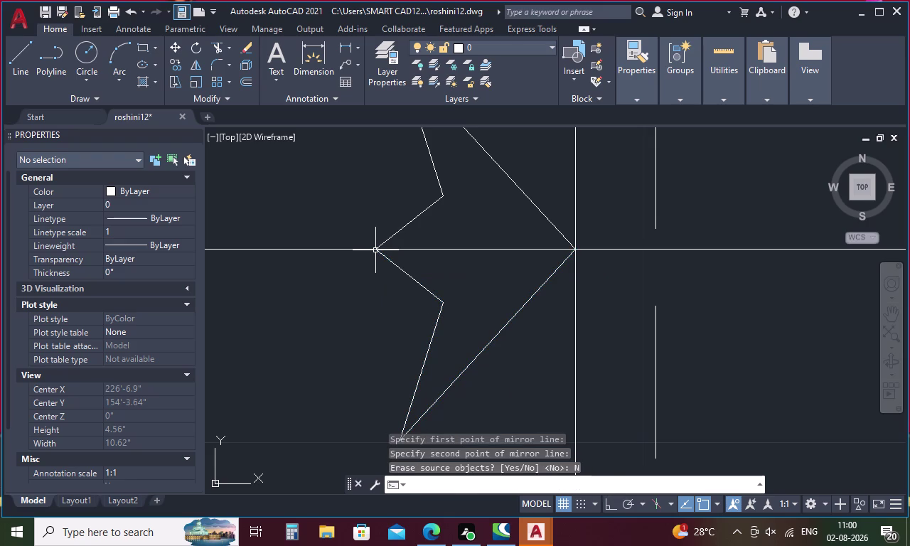
scroll(down, 3)
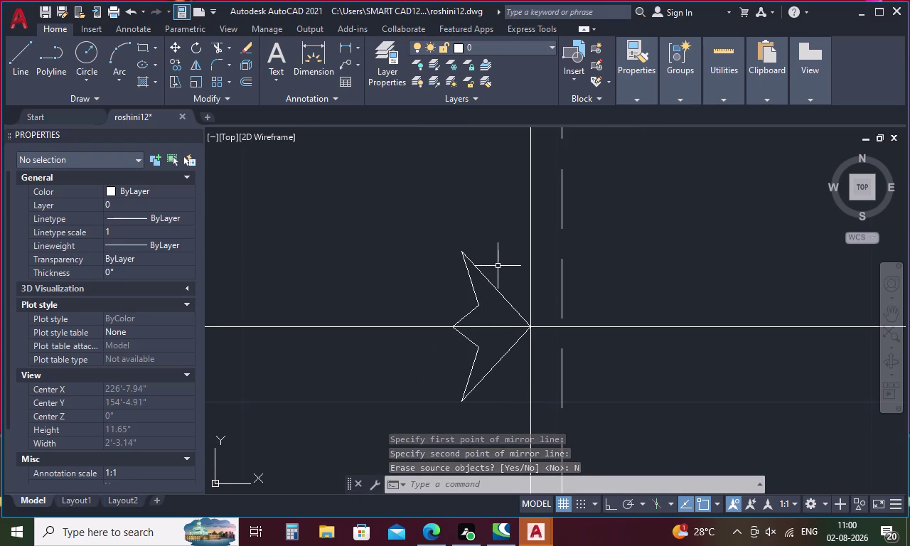
drag(497, 266, 465, 305)
drag(492, 381, 473, 358)
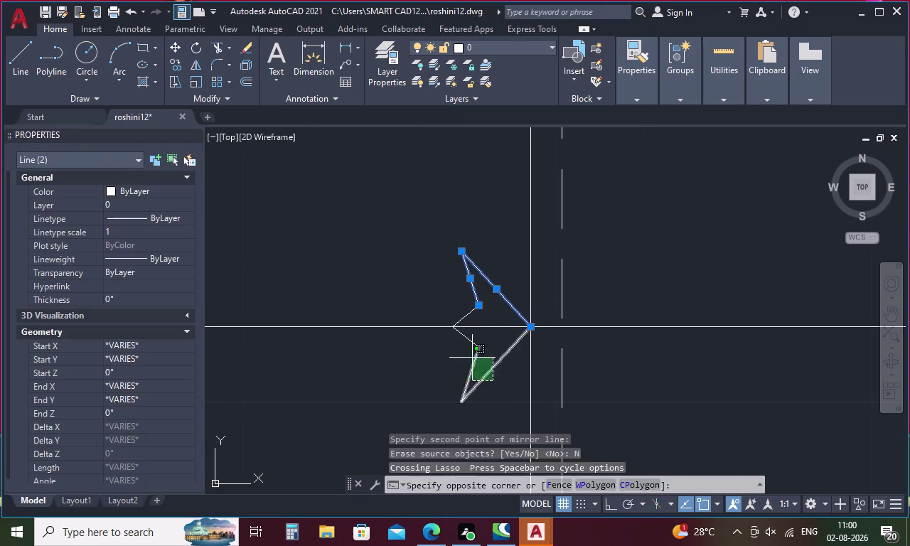
drag(473, 359, 454, 343)
click(466, 312)
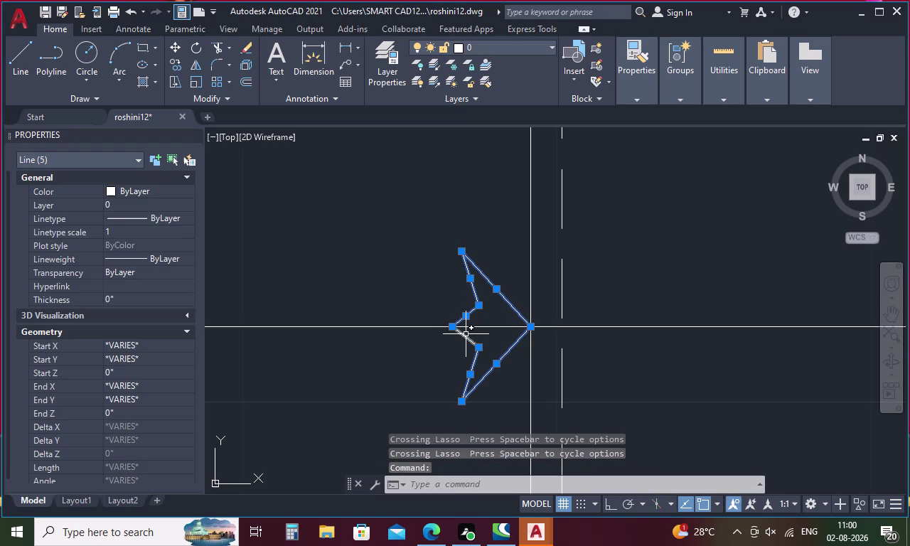
click(465, 336)
right_click(476, 344)
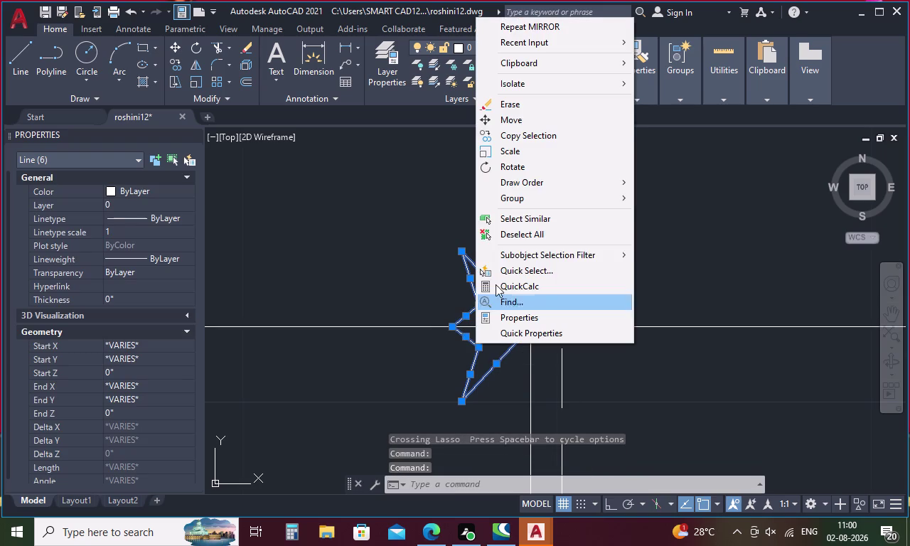
Copy the arrowhead shape to a nearby point.
click(530, 130)
scroll(down, 3)
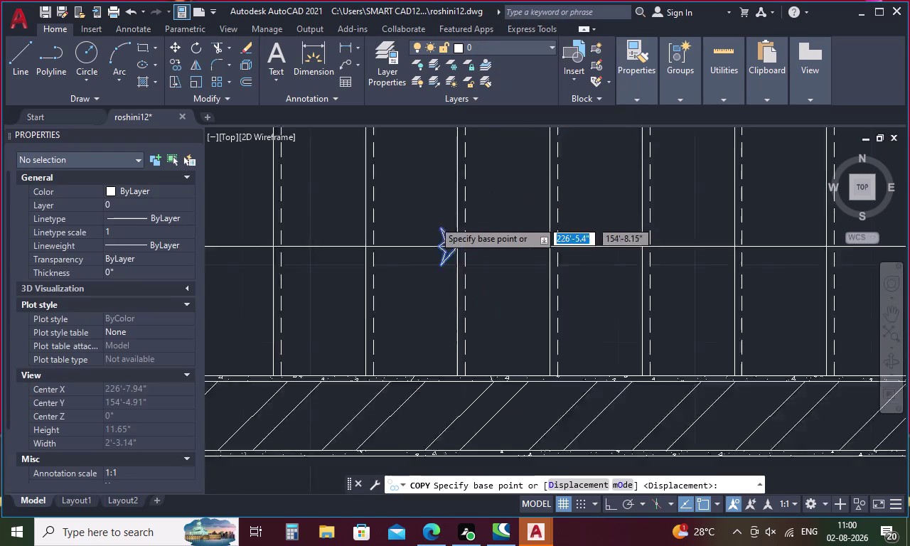
scroll(down, 3)
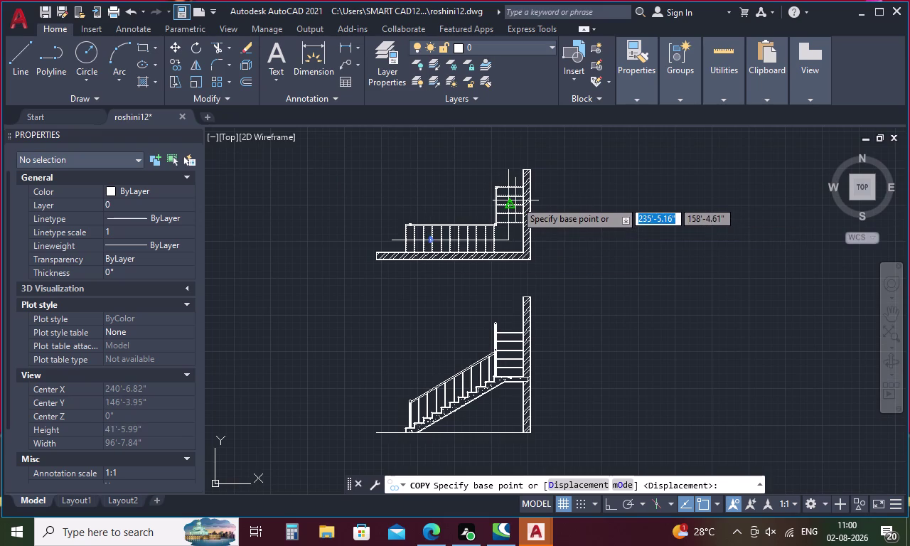
scroll(up, 3)
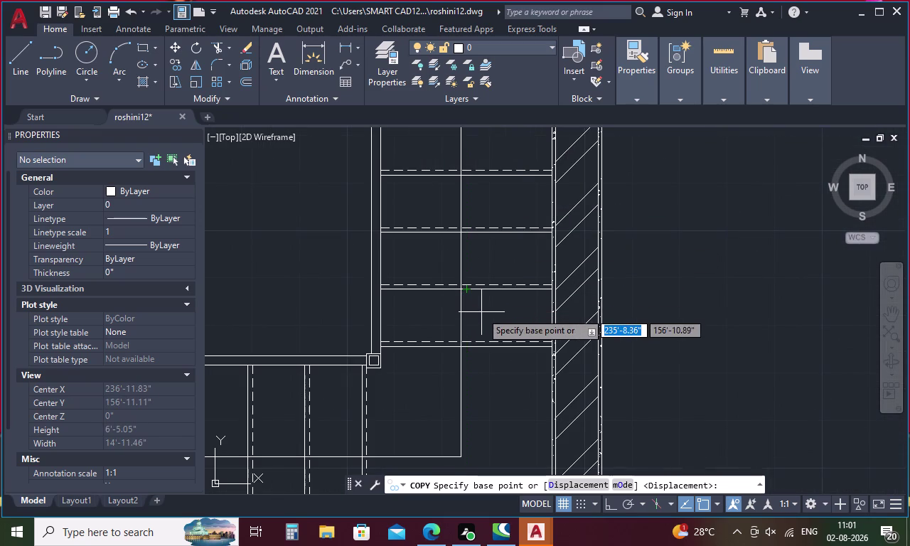
click(499, 316)
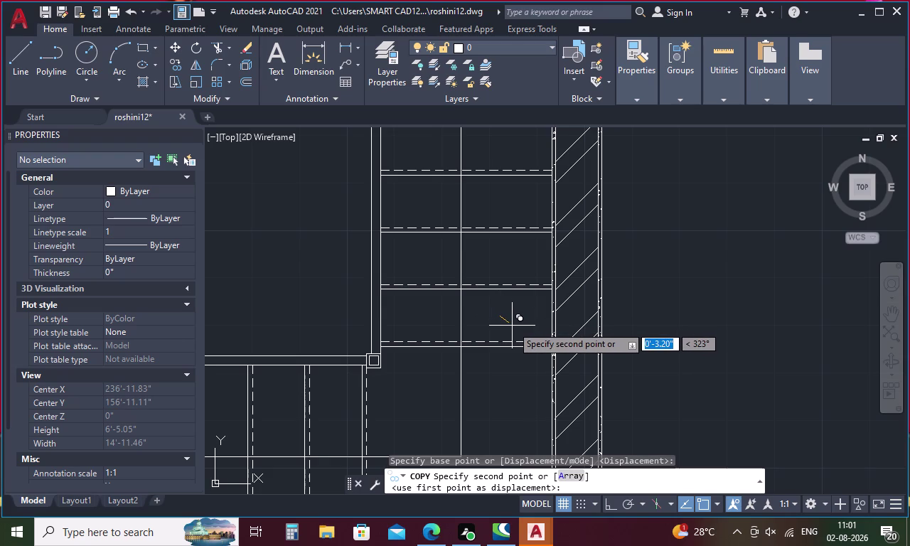
click(504, 318)
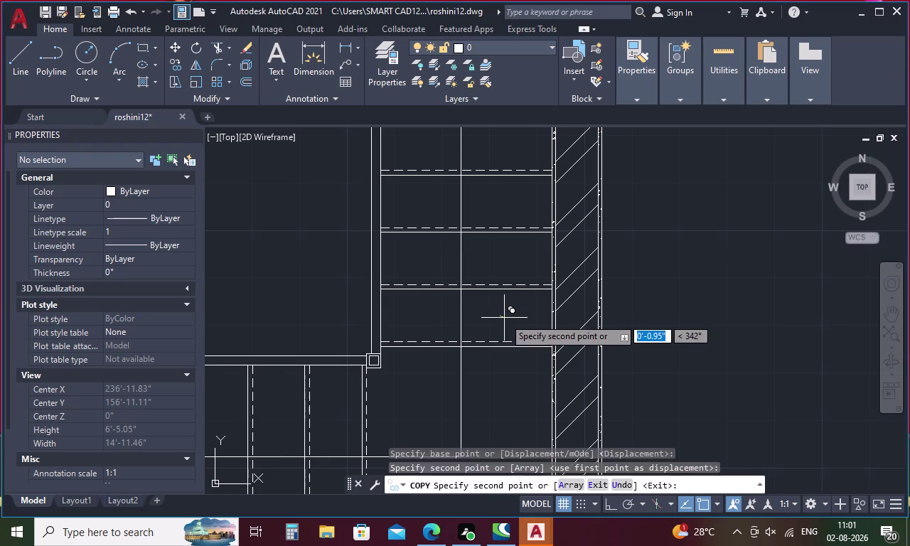
key(Escape)
Undo the zoom change and the stray arrowhead copy.
scroll(down, 3)
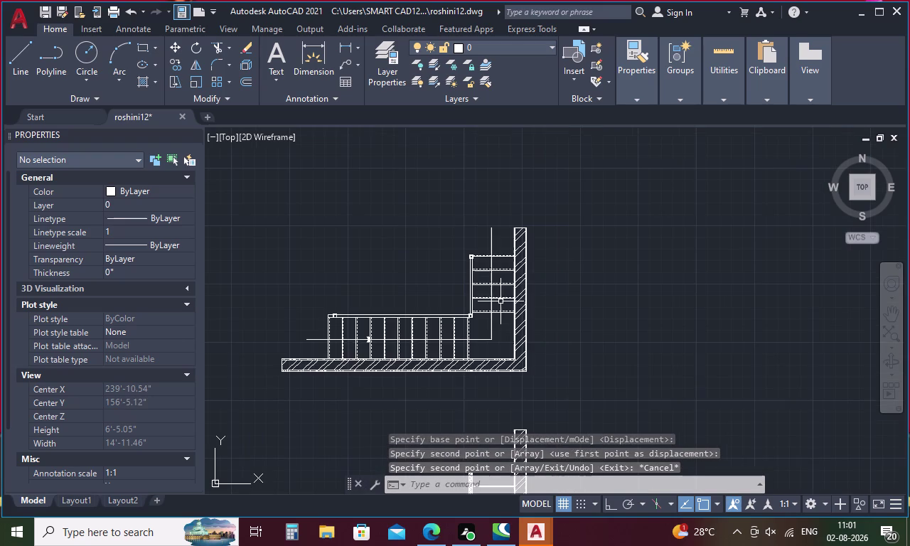
scroll(up, 3)
scroll(up, 3)
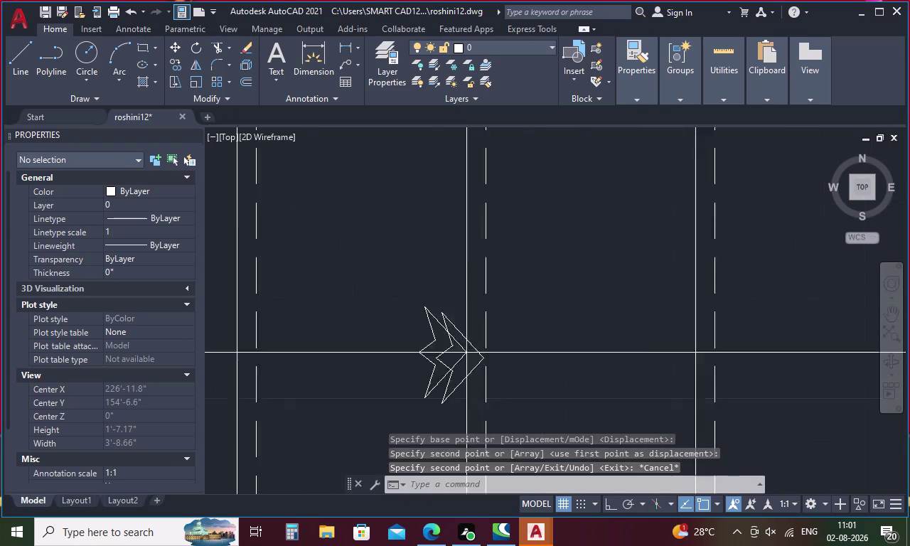
click(484, 384)
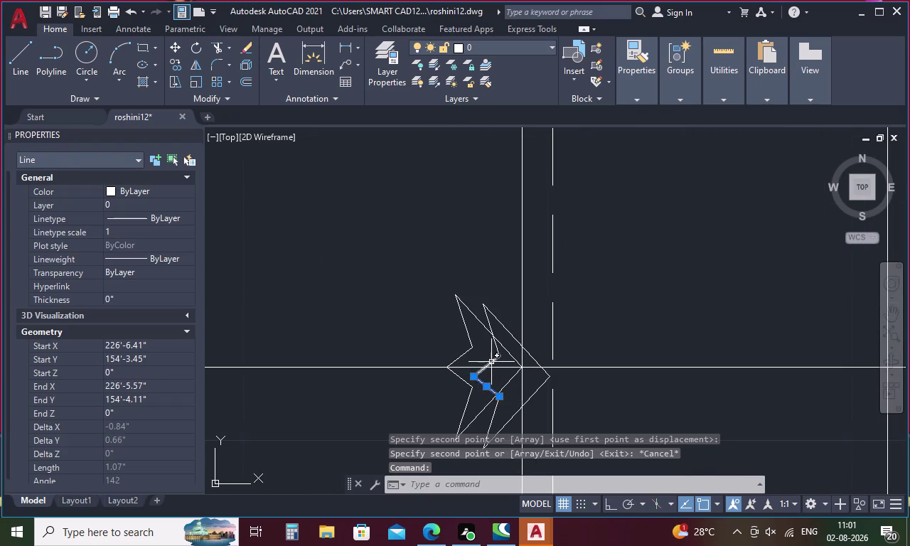
click(491, 362)
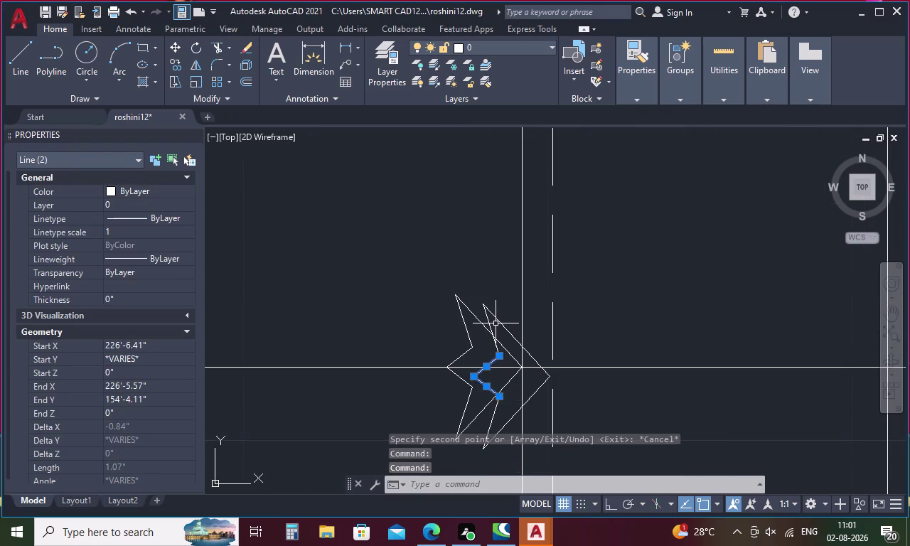
key(Escape)
key(ctrl+z)
key(ctrl+z)
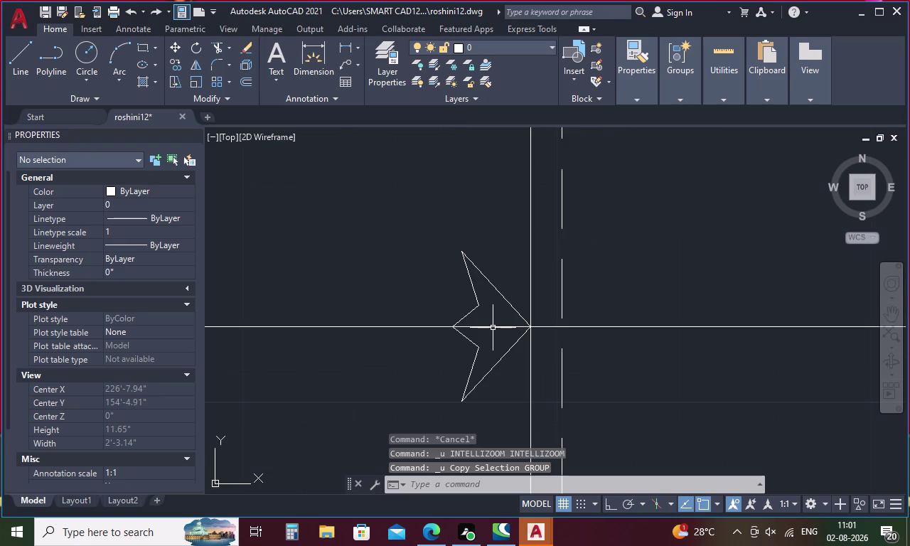
Select the arrow marker's lines with the CO copy command.
key(c)
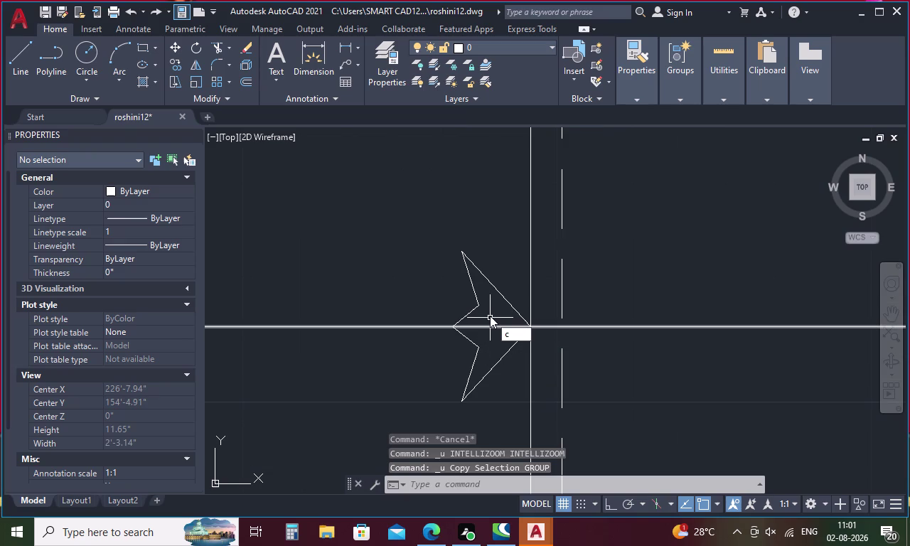
key(o)
key(Return)
drag(494, 263, 453, 312)
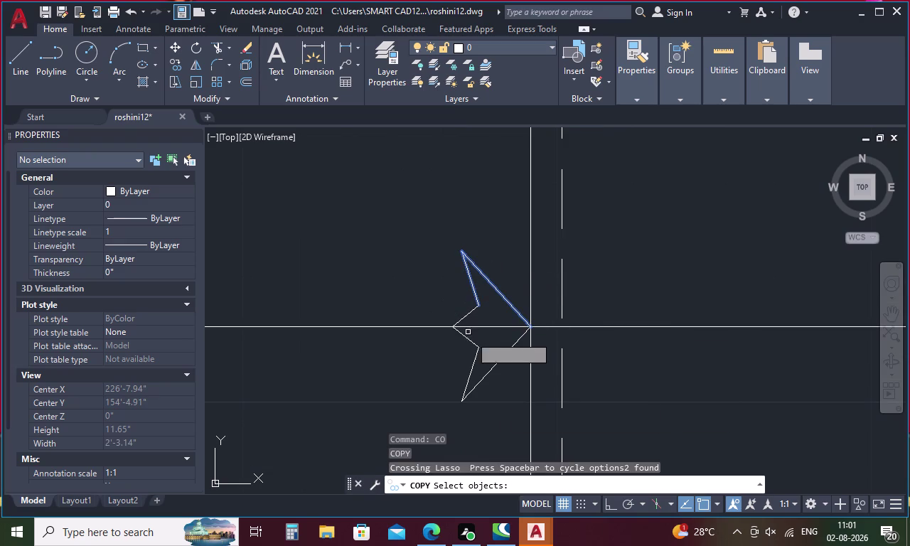
drag(491, 377, 451, 334)
click(457, 319)
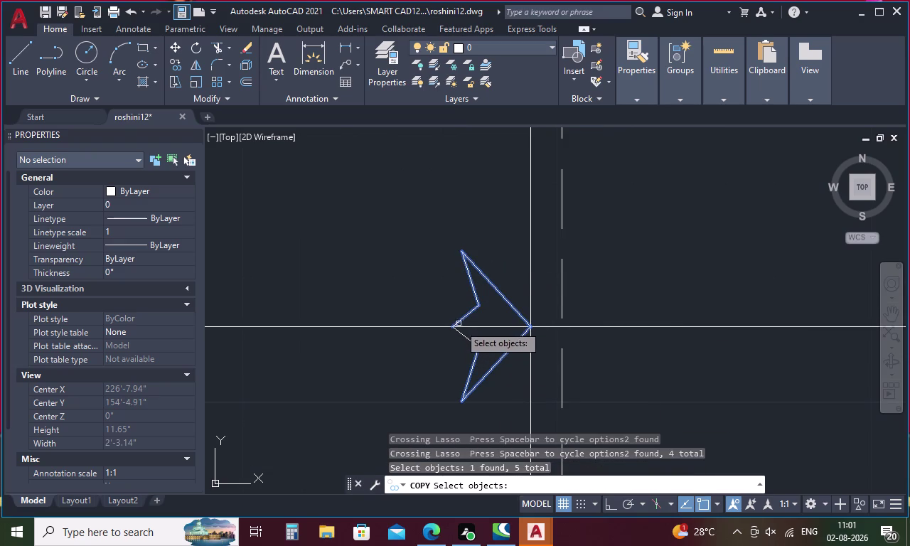
click(465, 338)
right_click(482, 288)
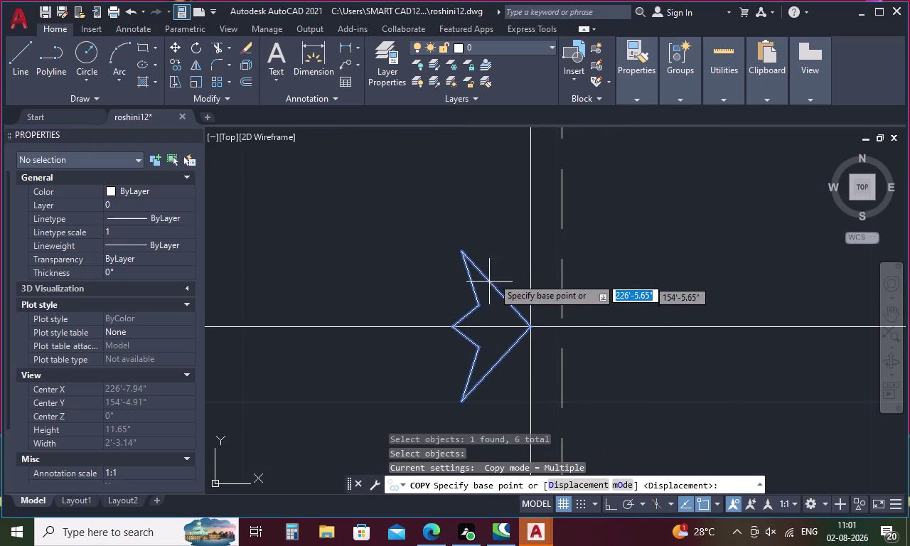
Use the arrow tip as the copy's base point.
right_click(516, 240)
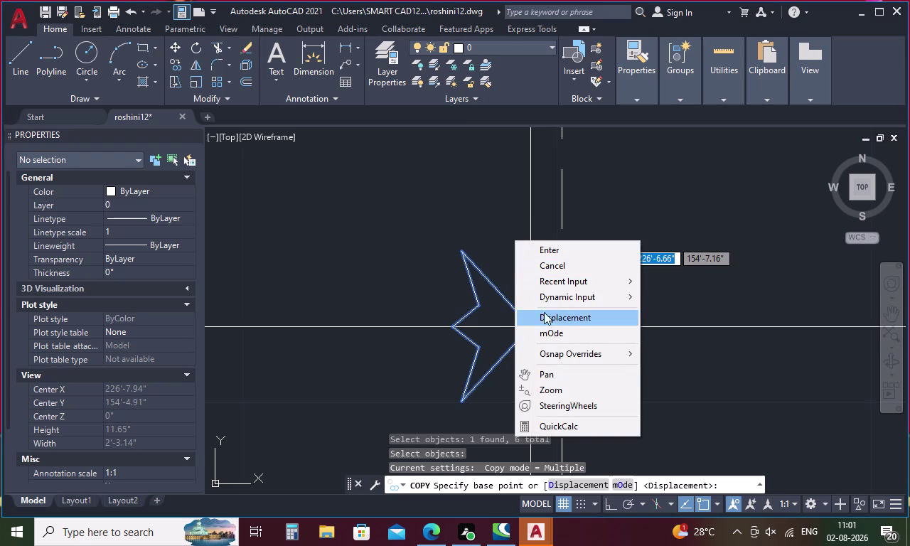
key(Escape)
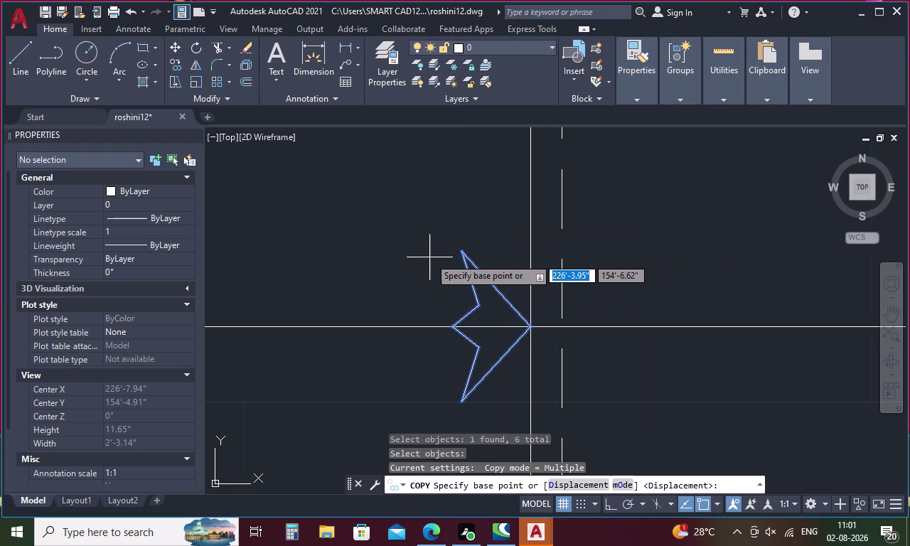
right_click(430, 257)
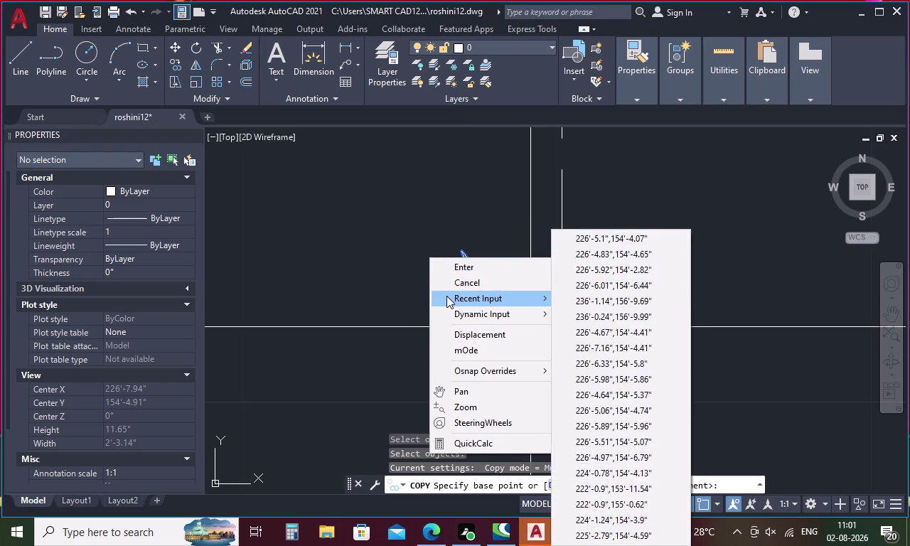
key(Escape)
key(Escape)
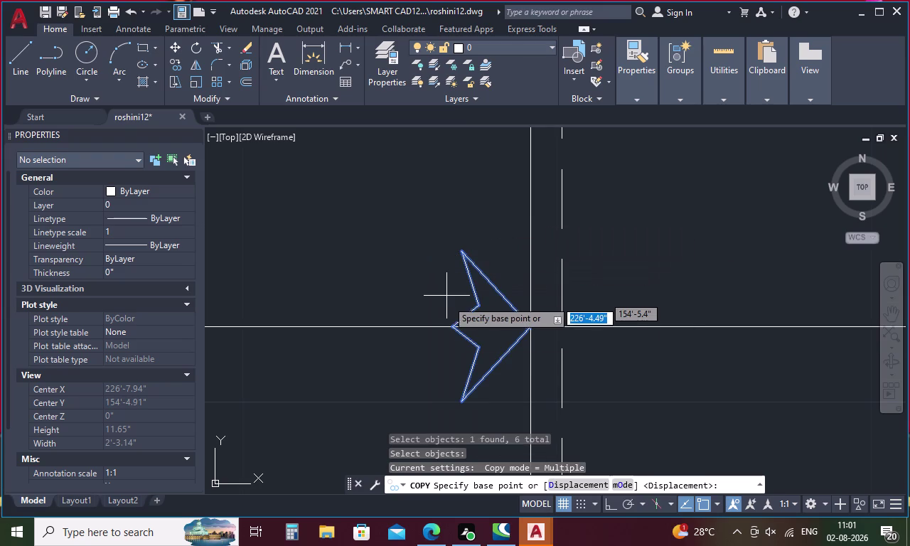
click(529, 327)
Place the arrow copy near the staircase landing corner.
scroll(down, 3)
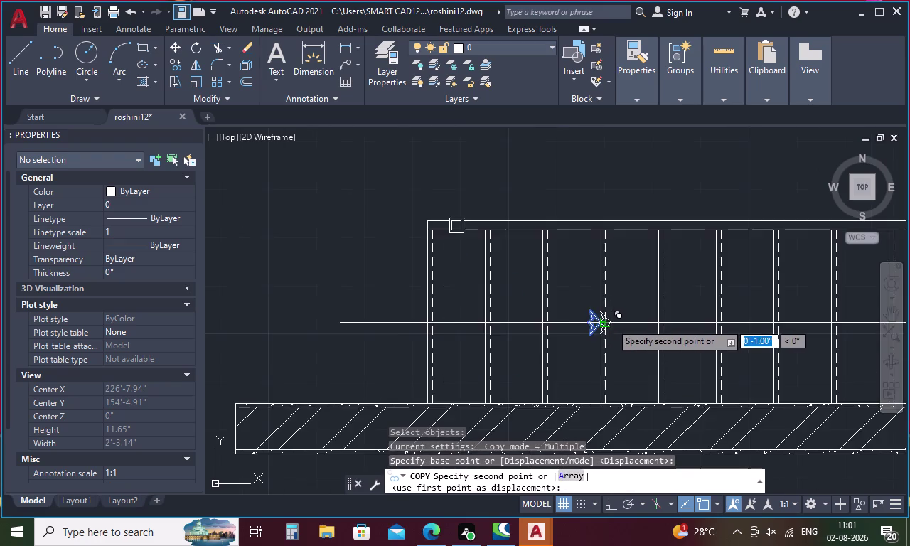
scroll(down, 3)
middle_drag(750, 315, 661, 329)
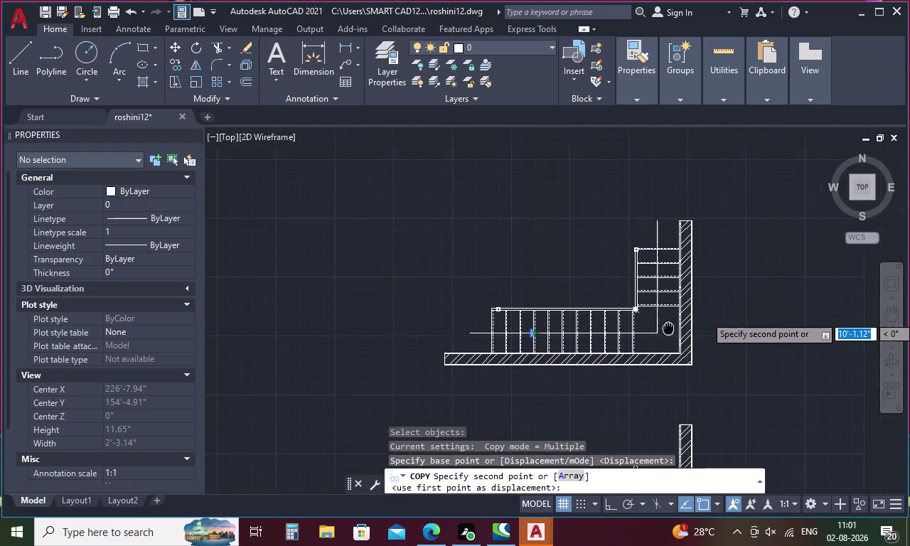
middle_drag(660, 329, 610, 344)
click(601, 339)
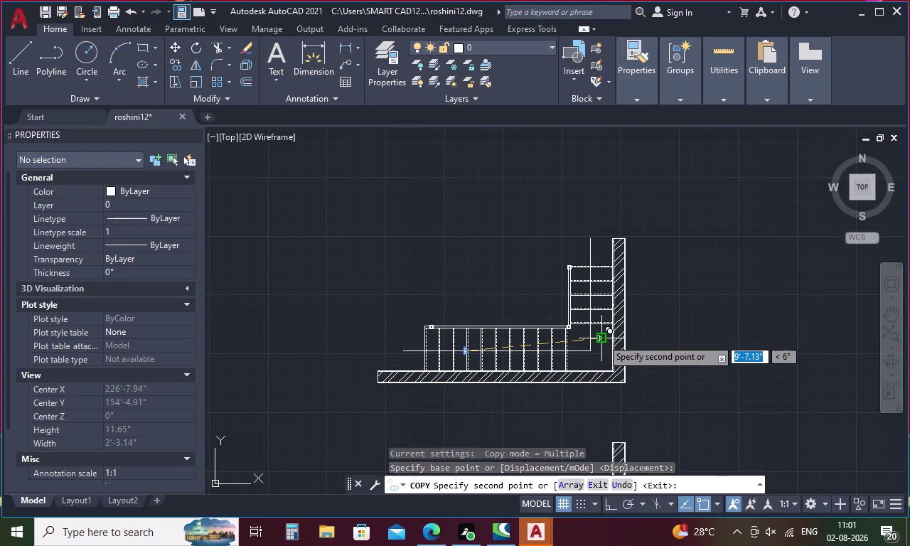
key(Escape)
text(ro)
key(Return)
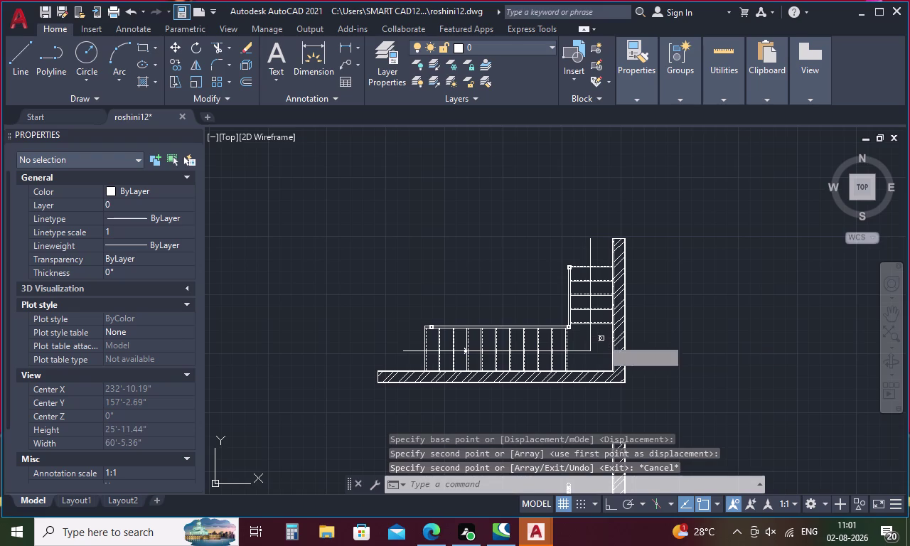
scroll(up, 3)
Rotate the copied arrow 90° about its tip so it points upward.
drag(602, 318, 576, 347)
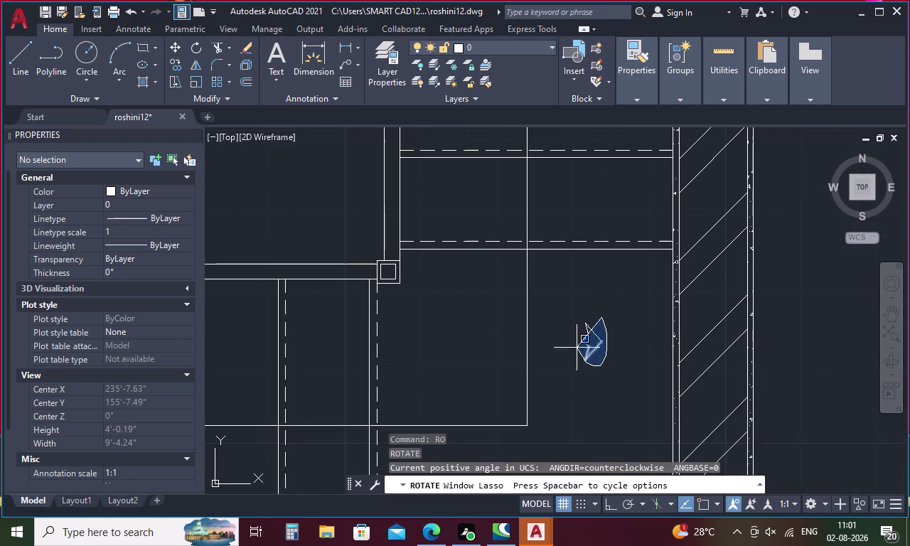
drag(576, 348, 572, 326)
right_click(564, 354)
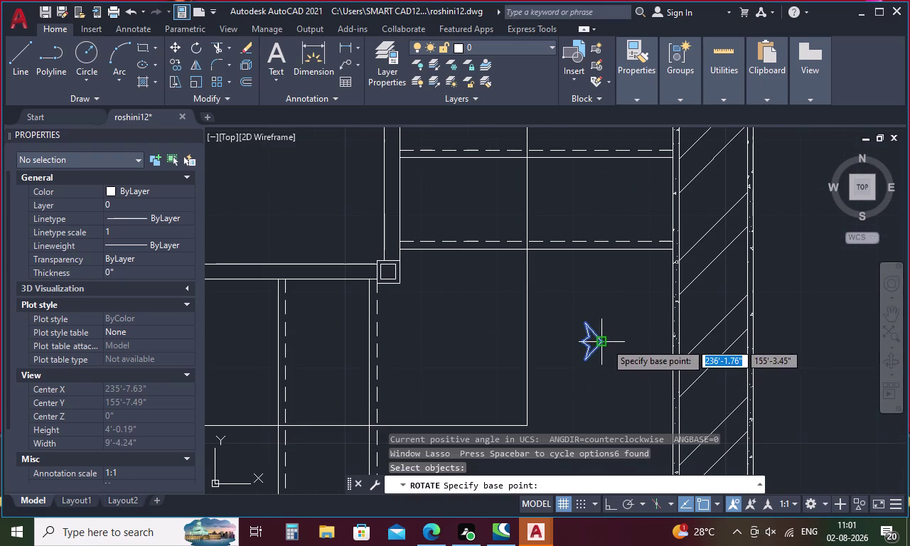
click(605, 342)
click(603, 313)
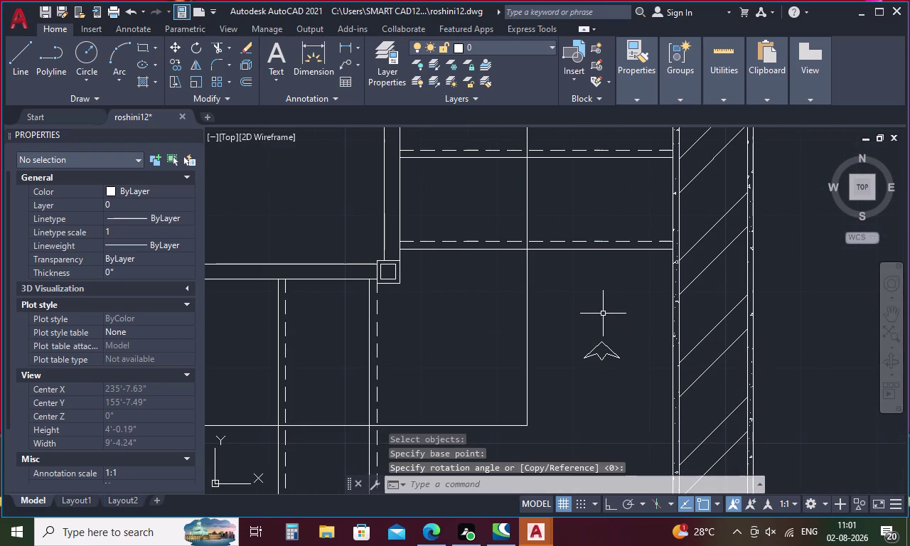
key(Escape)
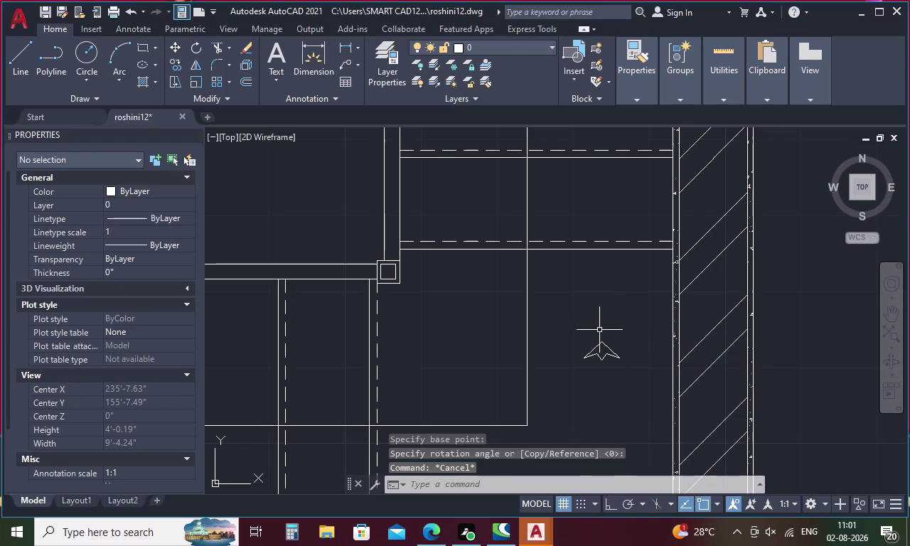
Select the upward arrow and choose Copy Selection.
drag(612, 329, 565, 343)
right_click(564, 337)
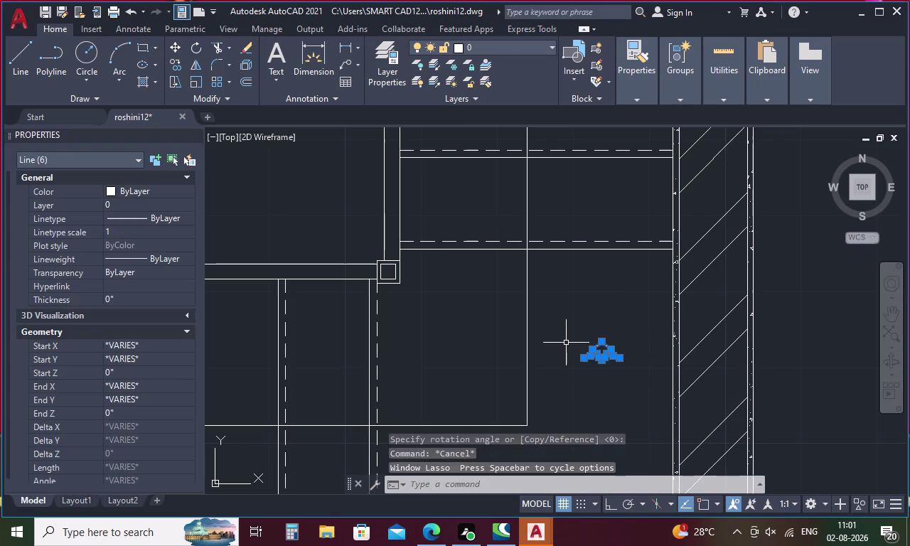
click(600, 129)
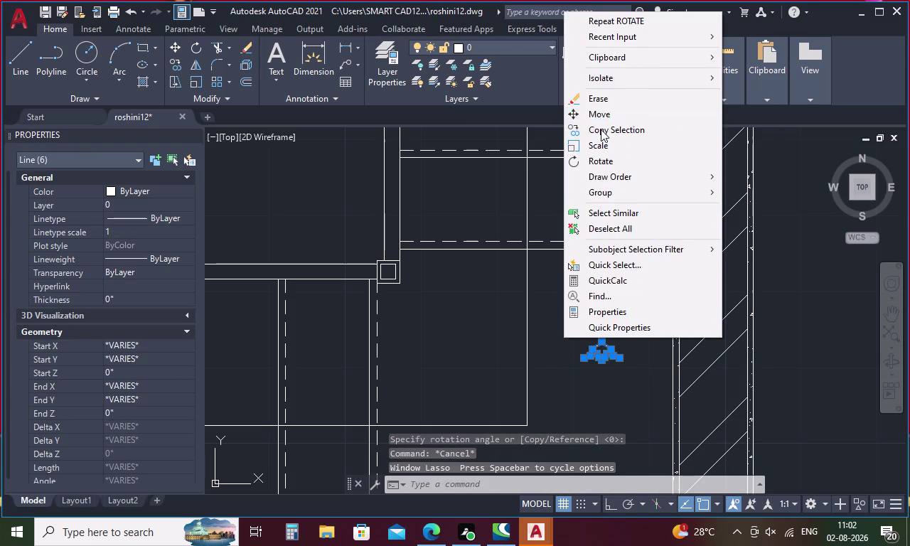
Place two upward arrow copies along the upper stair flight.
click(604, 346)
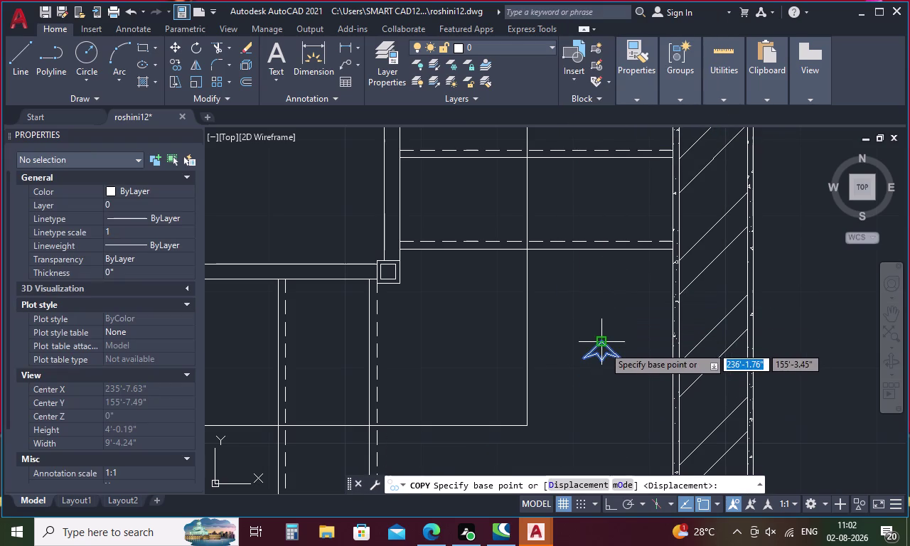
scroll(down, 3)
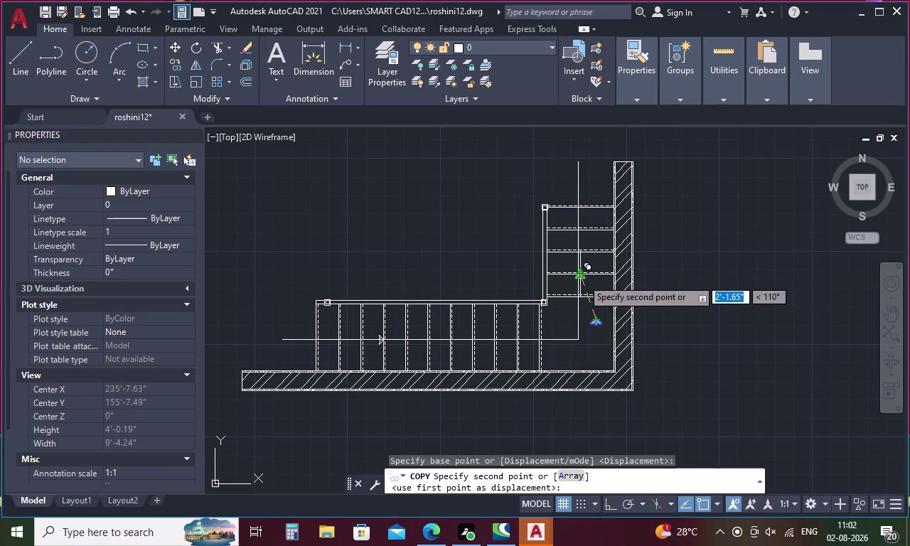
scroll(up, 3)
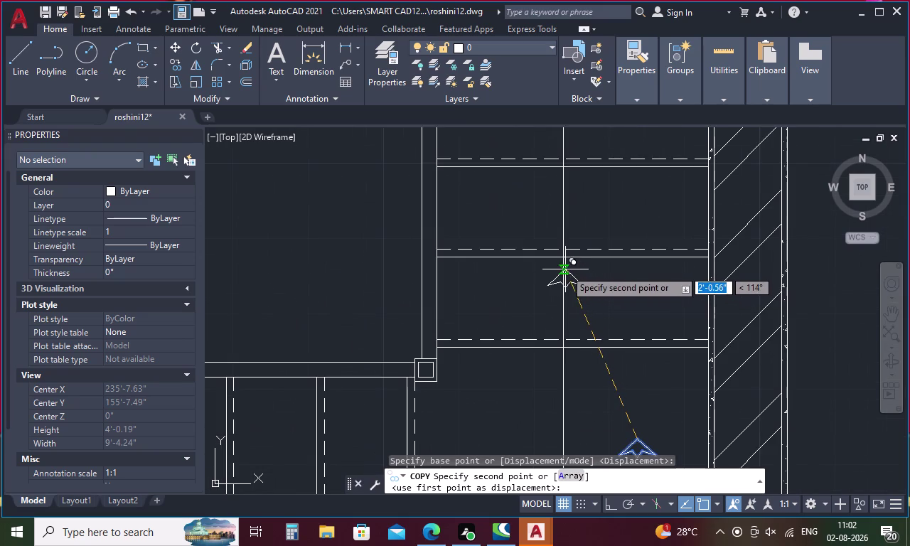
scroll(up, 3)
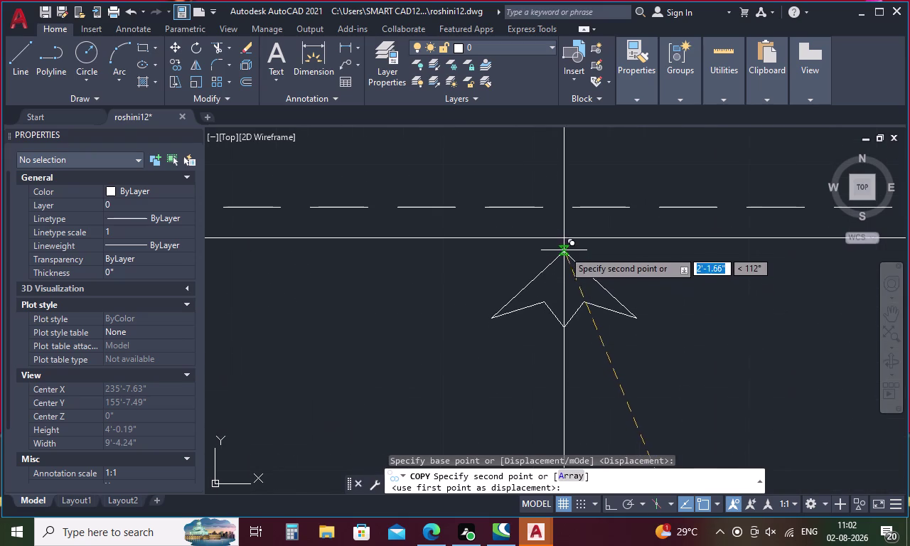
click(563, 236)
scroll(down, 3)
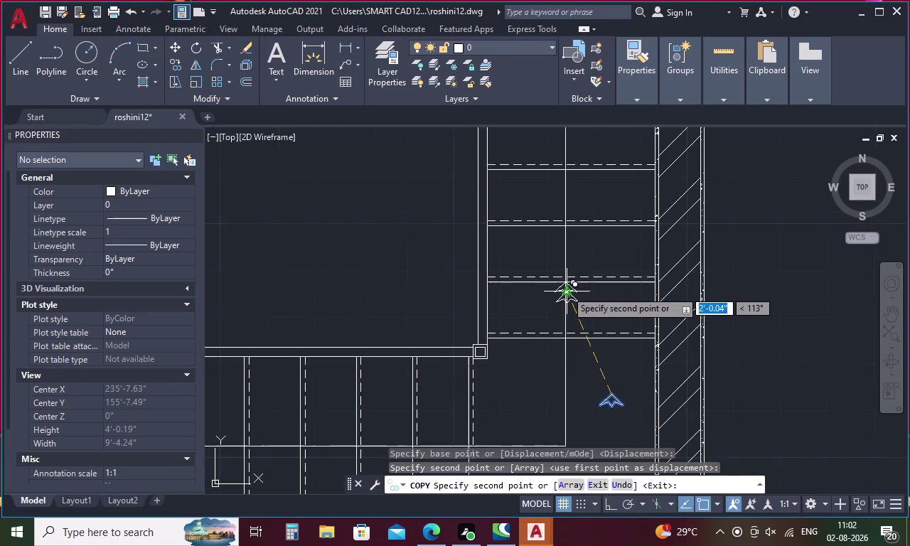
scroll(down, 3)
scroll(up, 3)
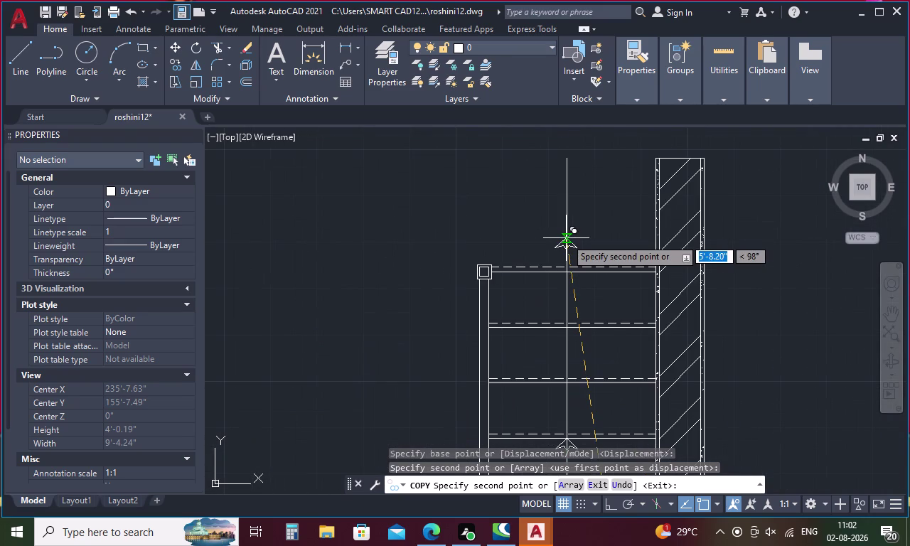
scroll(up, 3)
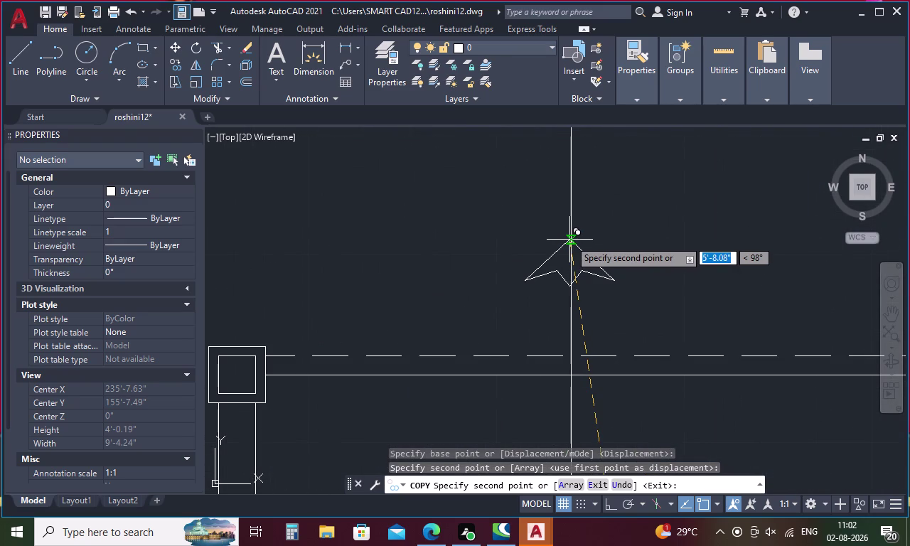
scroll(up, 3)
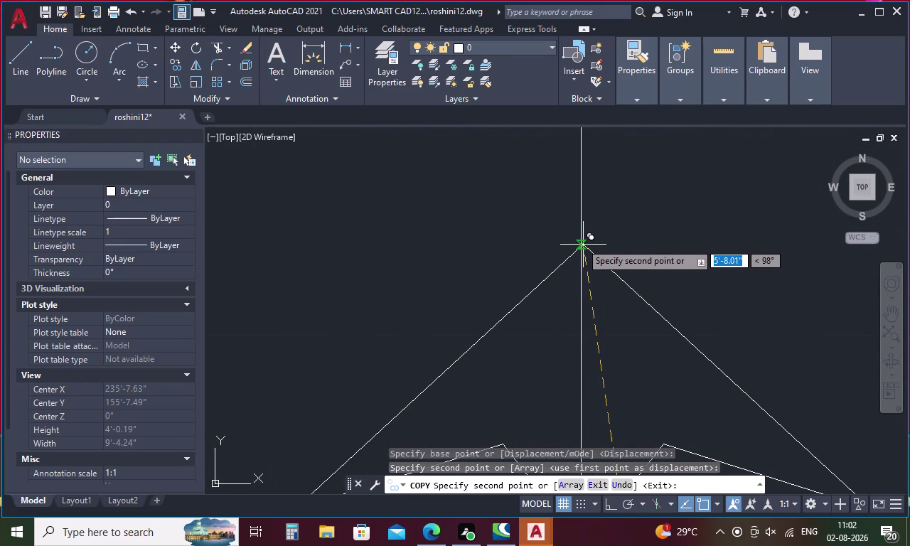
click(580, 243)
key(Escape)
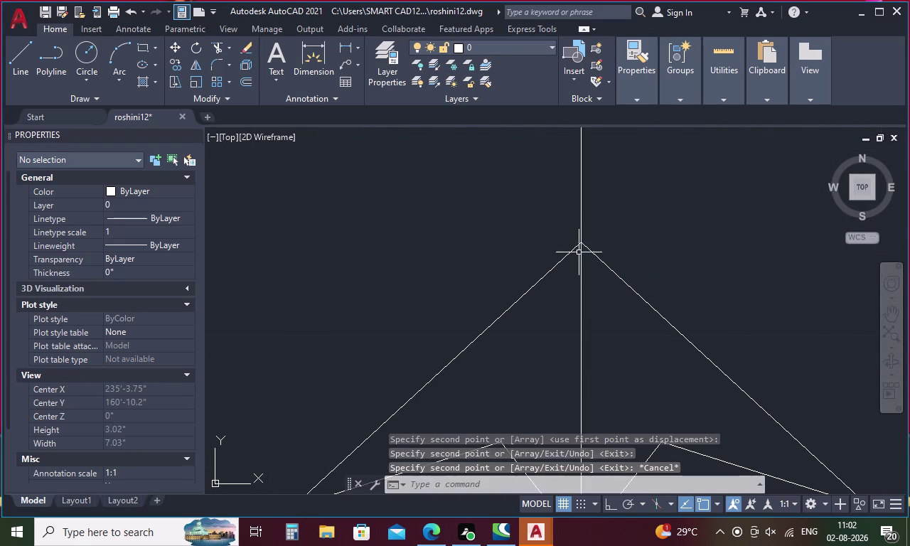
Select the leftover arrow near the landing.
scroll(down, 3)
scroll(down, 3)
scroll(down, 3)
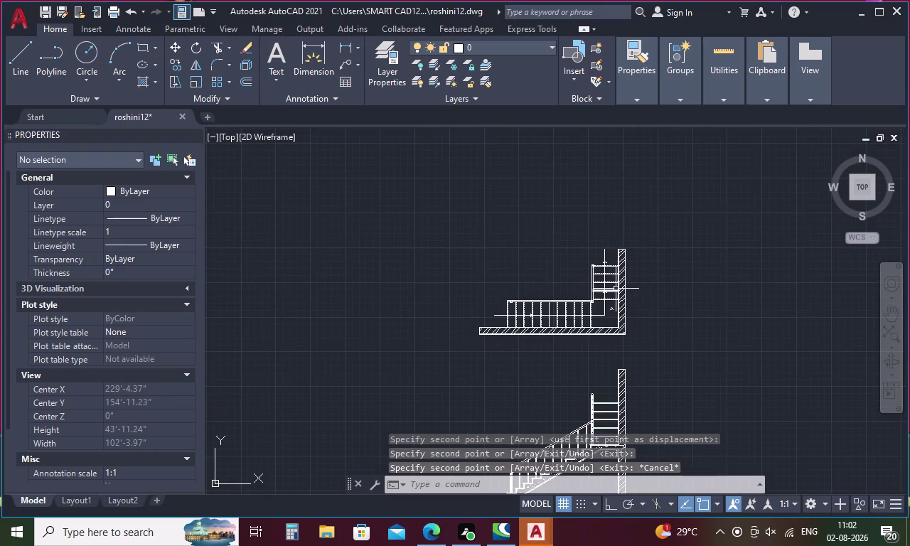
scroll(up, 3)
drag(614, 366, 582, 362)
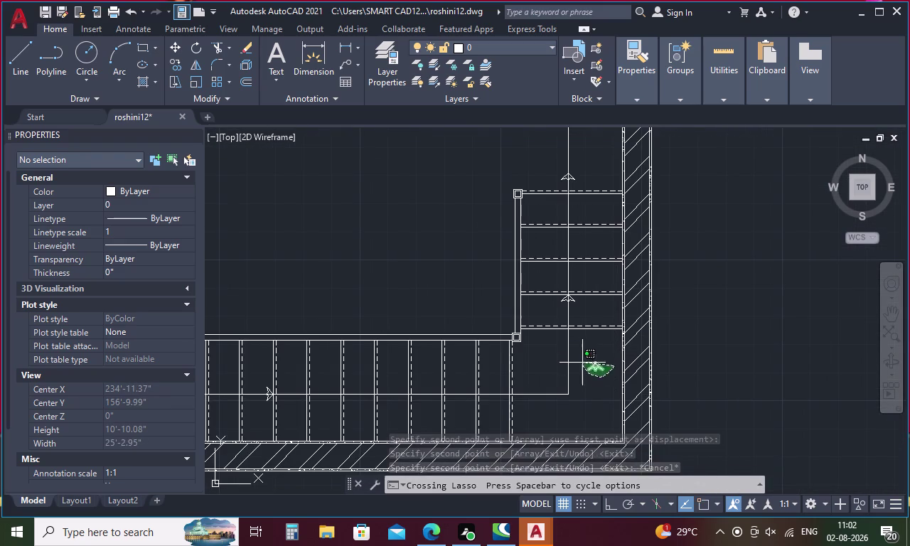
drag(582, 362, 581, 361)
Delete the leftover landing arrow and zoom back to the first tread.
key(Delete)
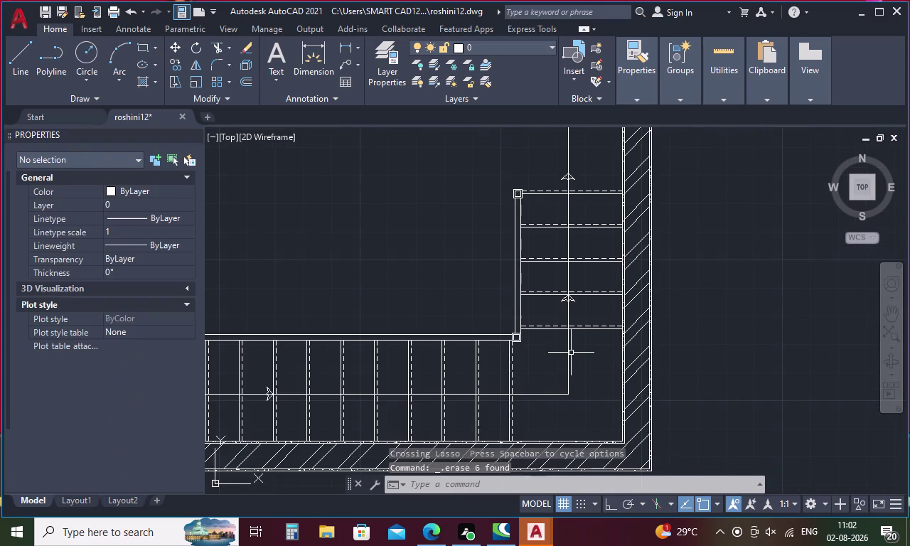
scroll(down, 3)
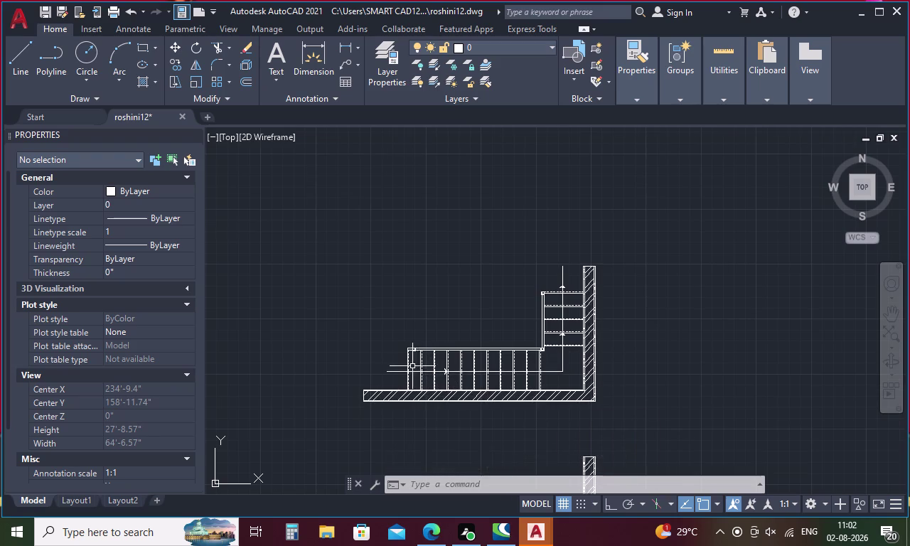
scroll(up, 3)
Place a multiline text label '1' on the first tread.
key(t)
key(Return)
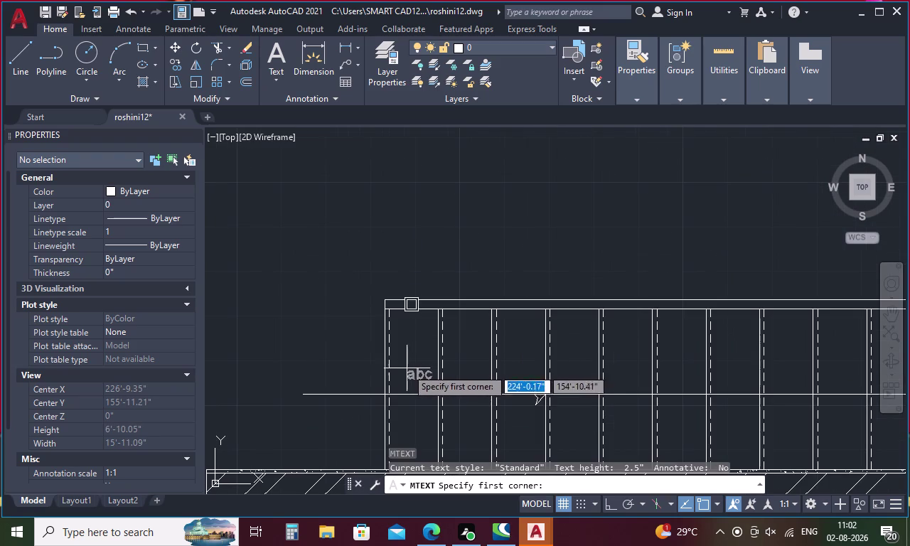
drag(403, 371, 429, 376)
click(429, 376)
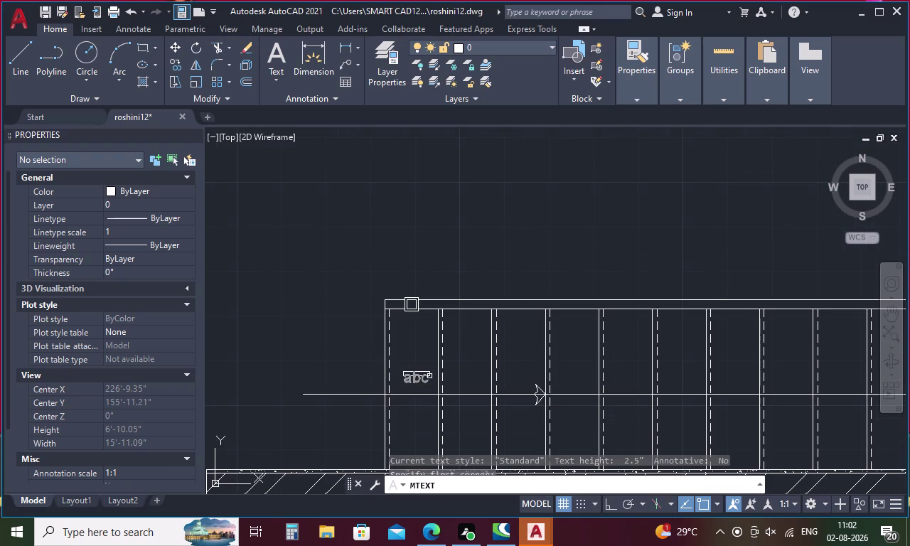
click(429, 376)
click(430, 380)
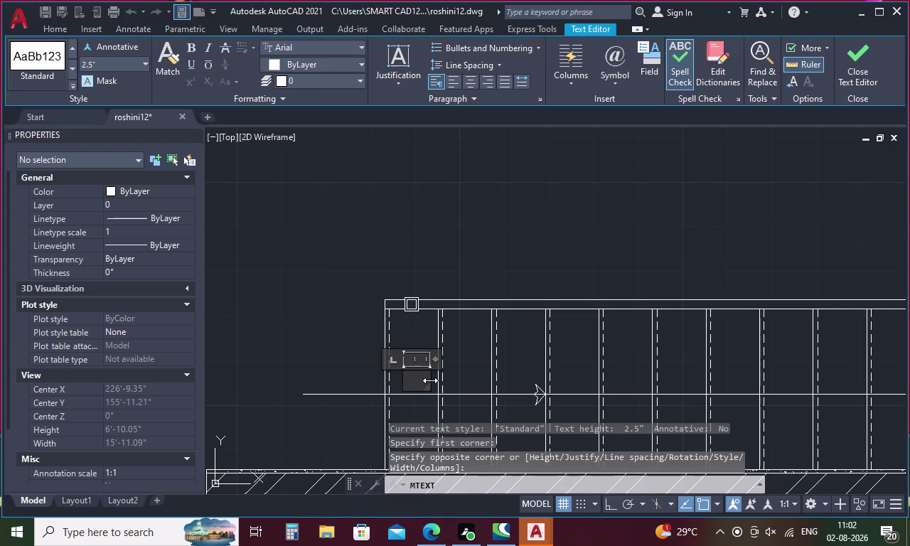
key(1)
key(Delete)
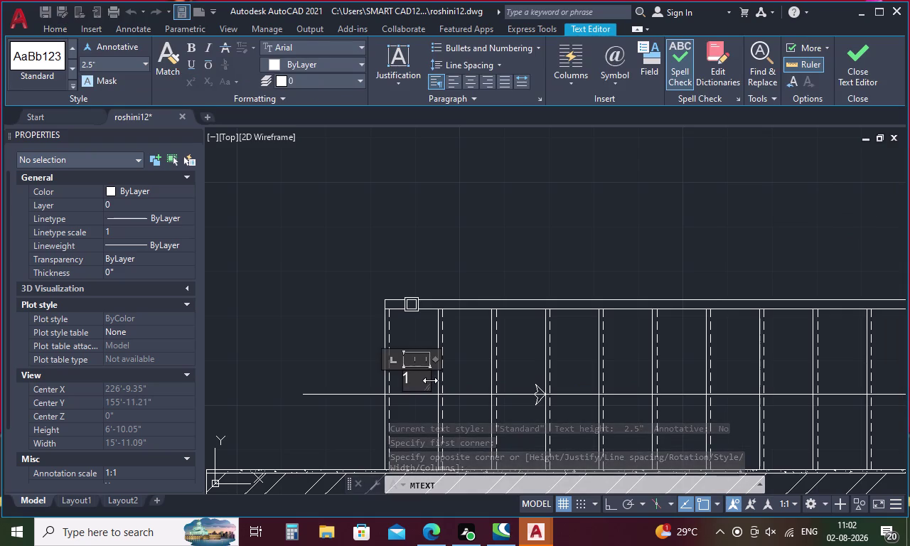
click(342, 331)
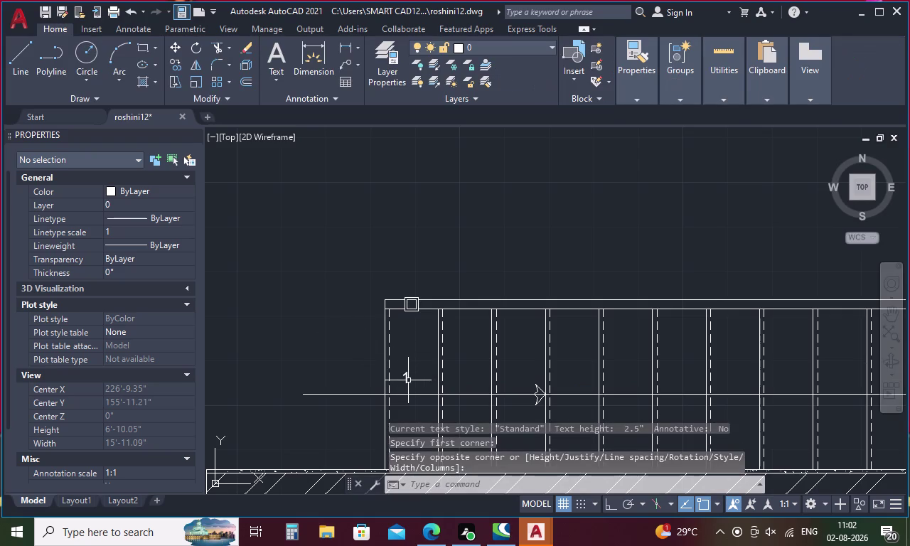
Select the '1' label, cancel a grip stretch, and reopen it for editing.
scroll(down, 3)
scroll(up, 3)
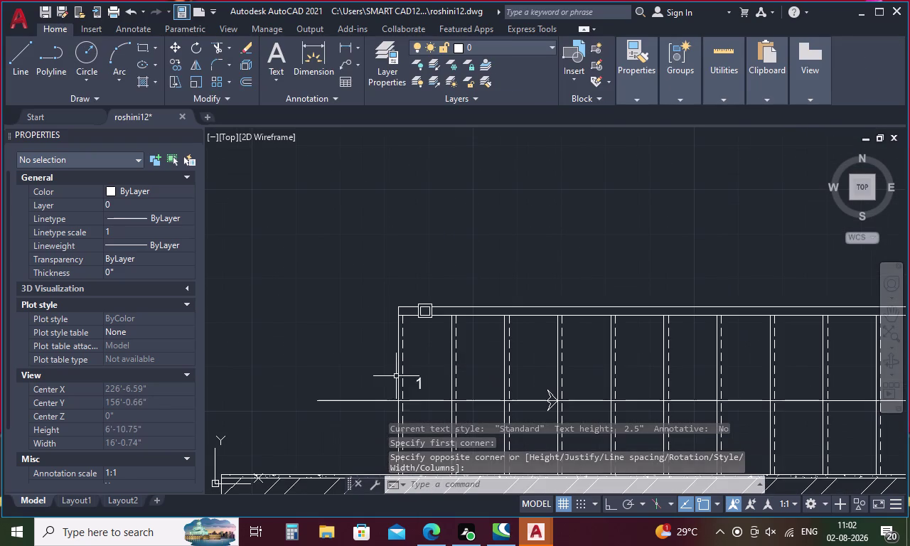
click(420, 386)
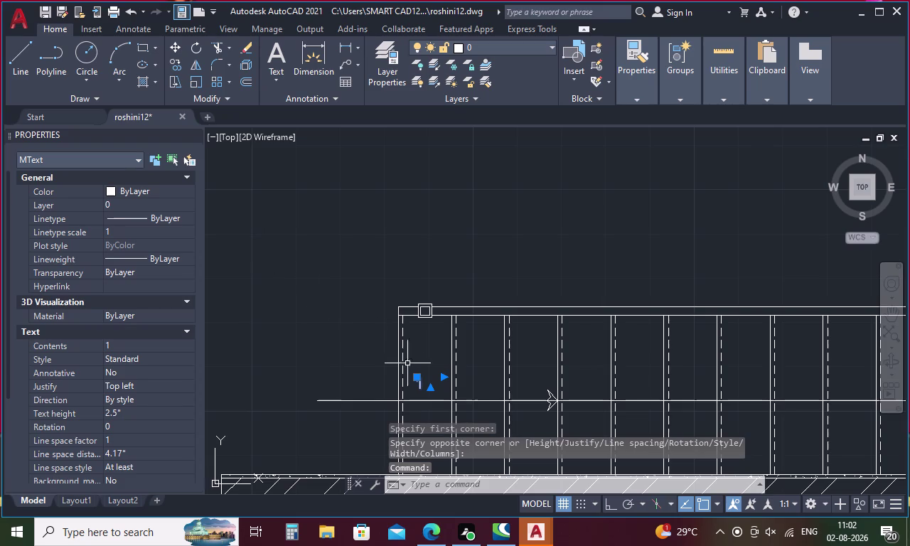
click(427, 379)
double_click(427, 379)
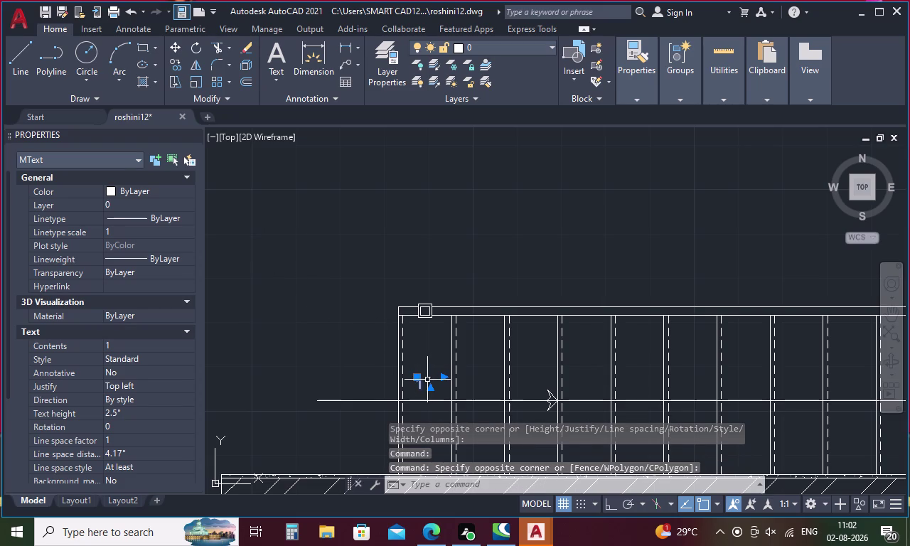
double_click(425, 386)
double_click(418, 387)
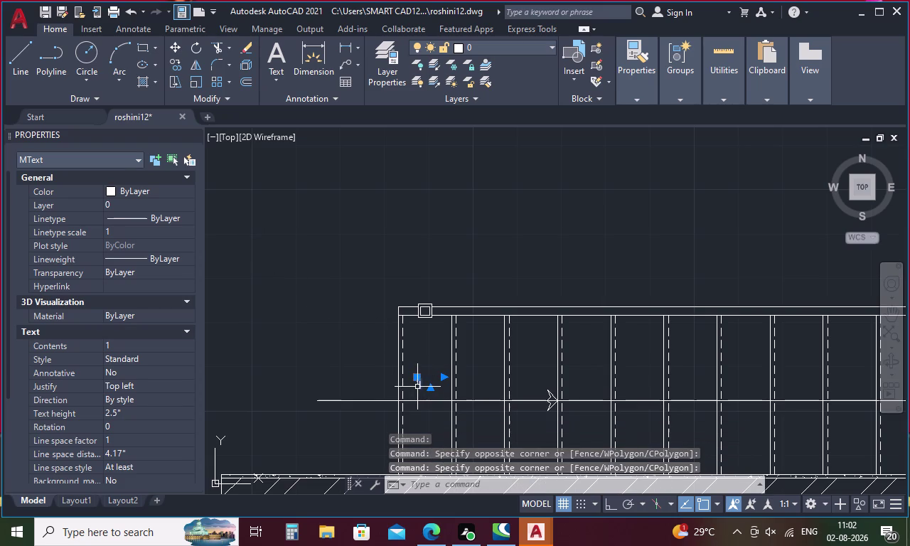
double_click(417, 384)
double_click(418, 380)
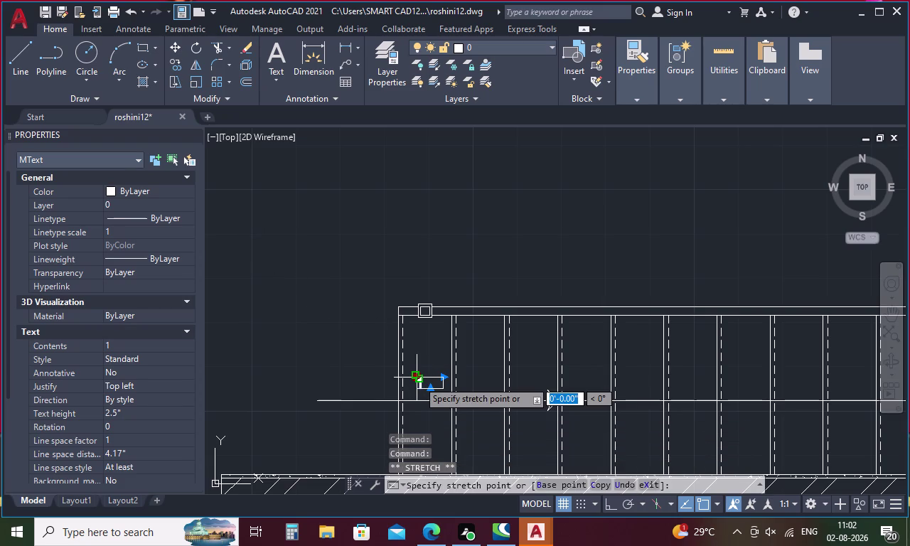
key(Escape)
key(Escape)
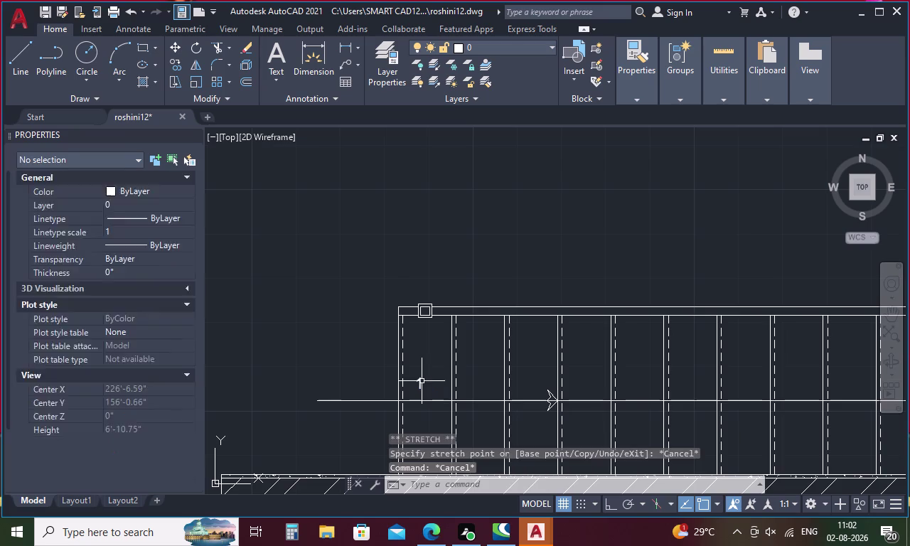
double_click(421, 381)
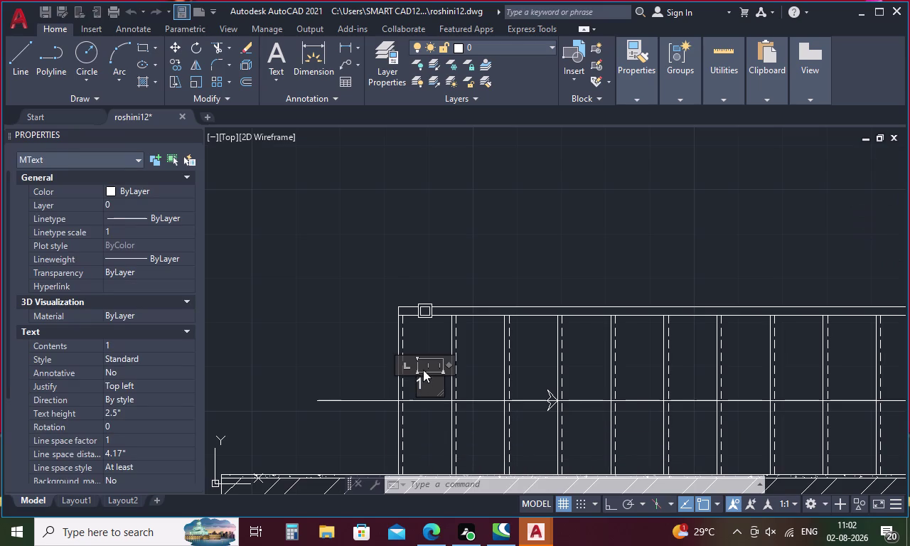
Set the '1' label's text height to 3 inches, then begin moving it.
click(113, 59)
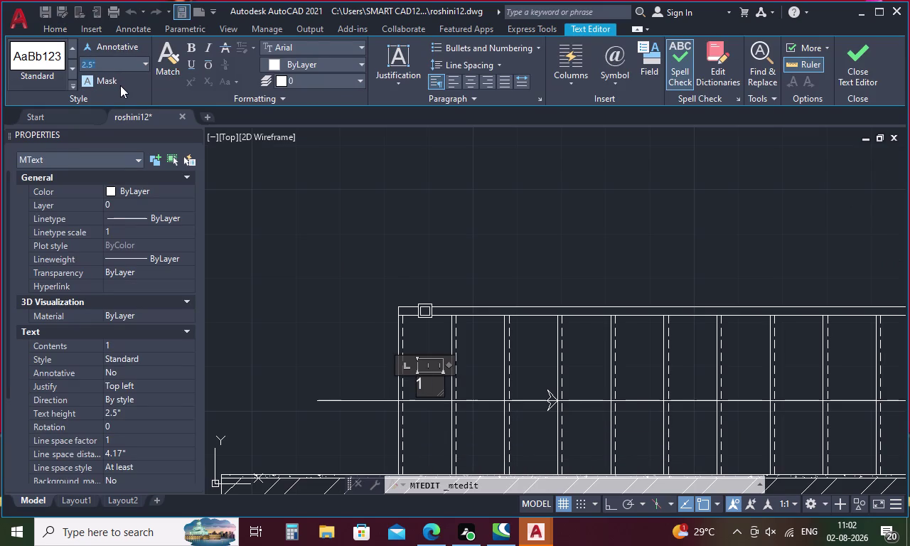
key(BackSpace)
drag(430, 380, 399, 384)
click(108, 63)
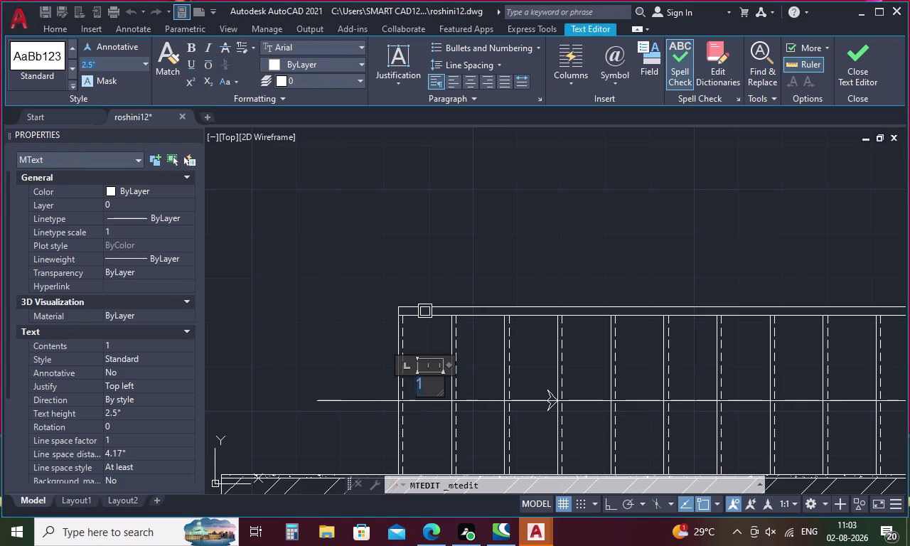
key(BackSpace)
key(3)
key(Return)
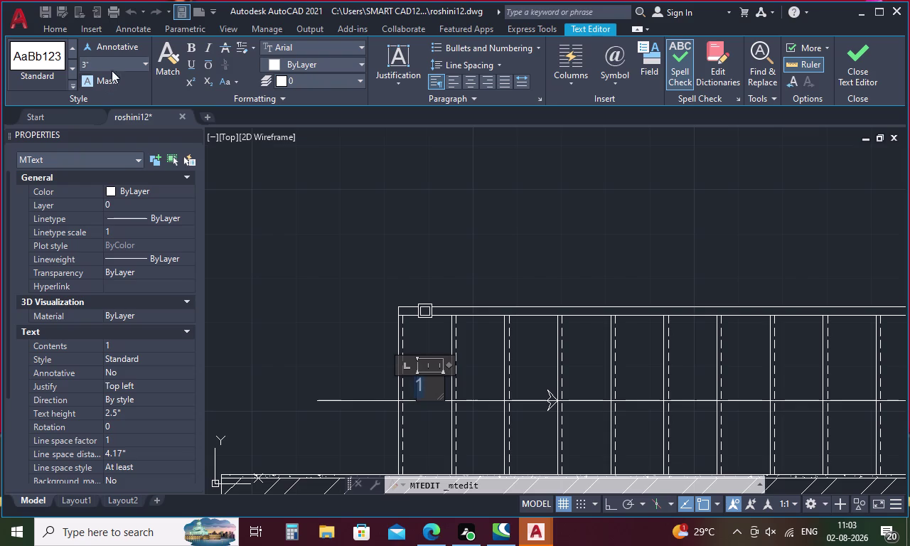
click(293, 293)
click(420, 385)
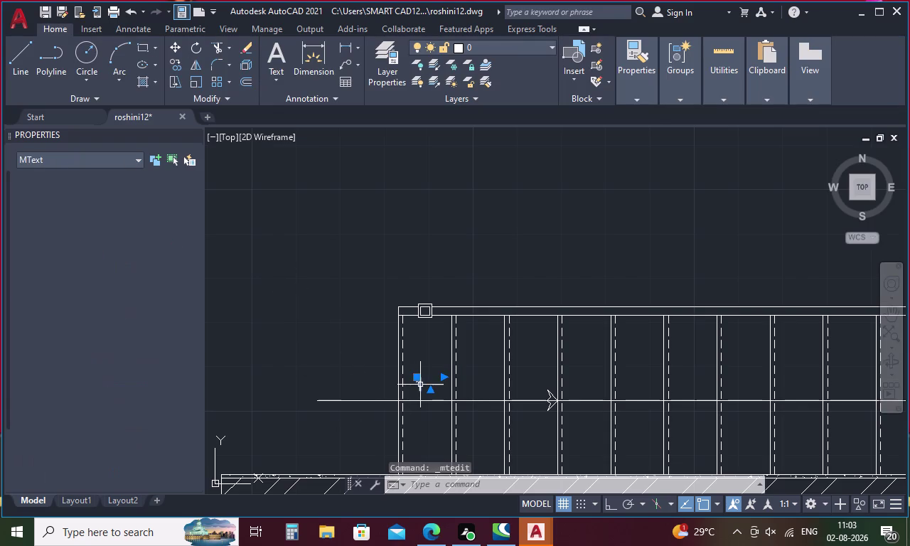
key(m)
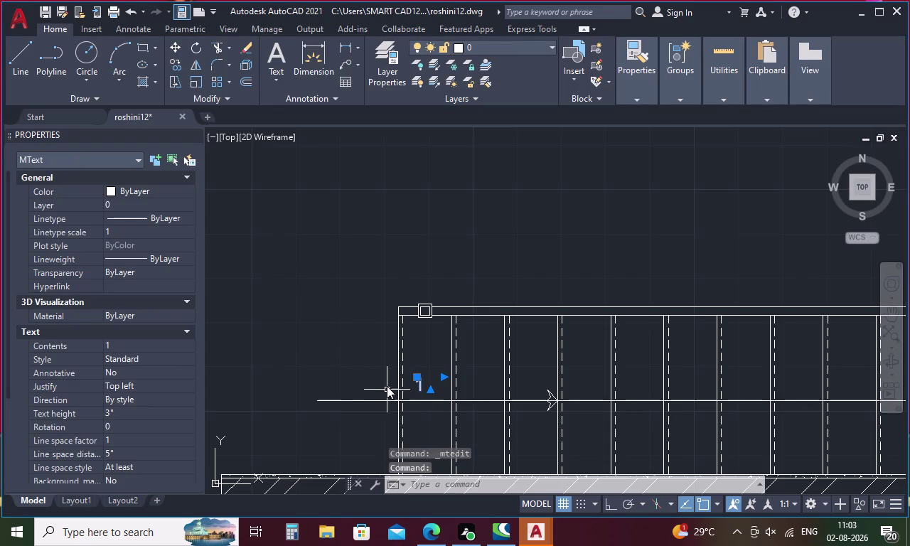
key(Return)
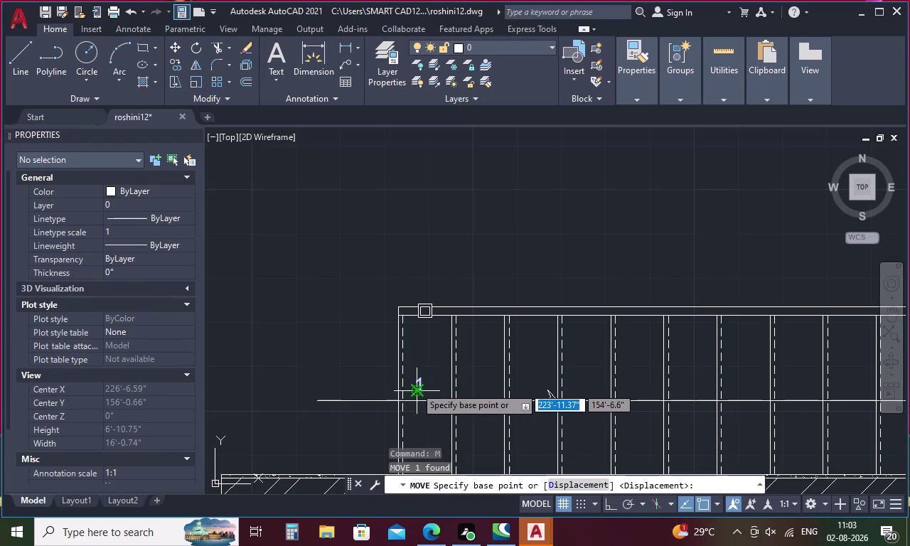
Move label 1 to the midpoint between the first tread's left and right edges.
scroll(up, 3)
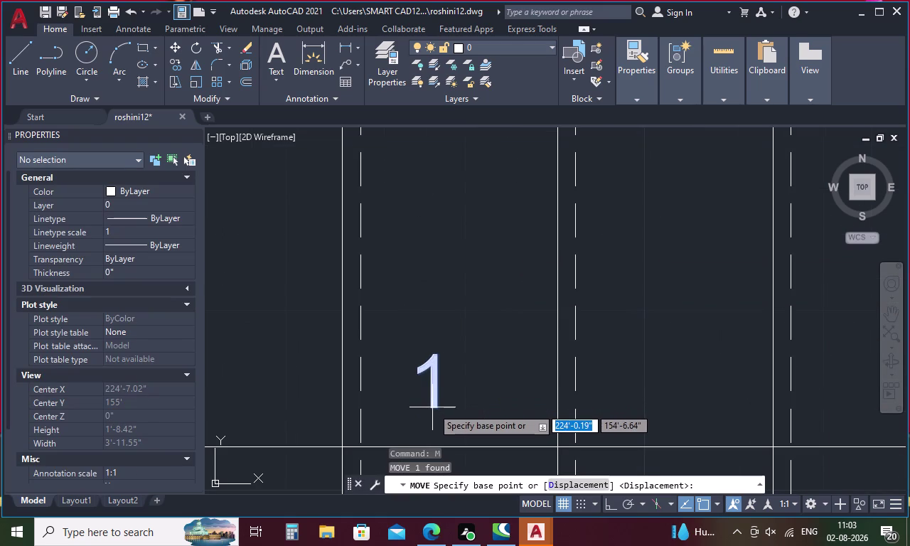
click(432, 408)
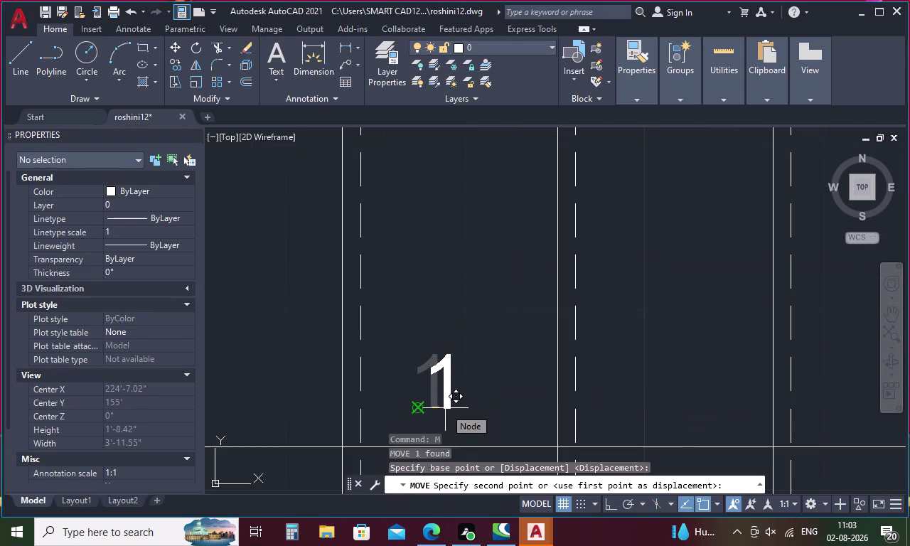
text(m2)
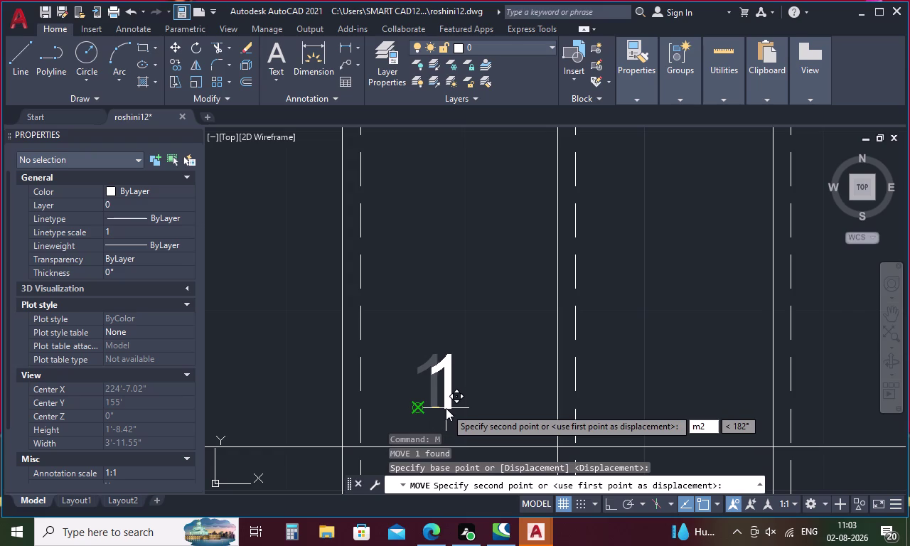
key(p)
key(Return)
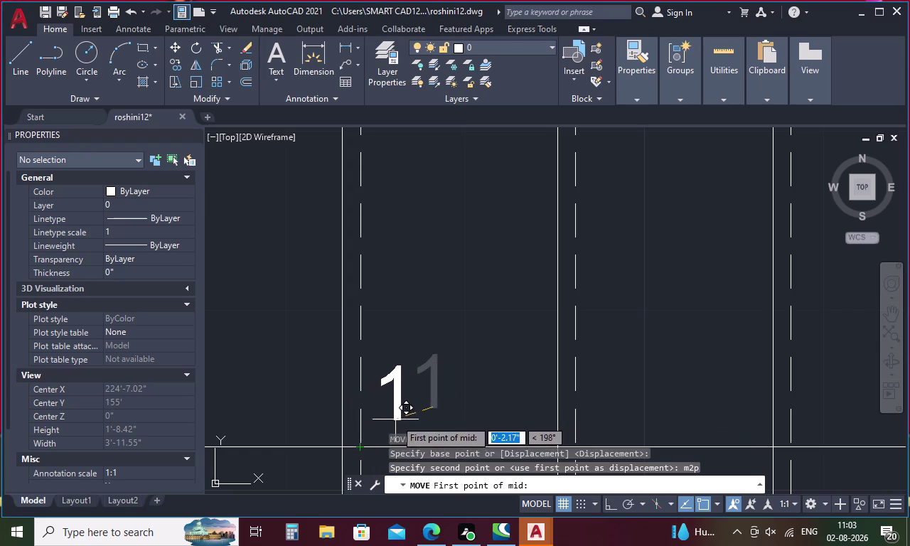
middle_drag(395, 419, 395, 348)
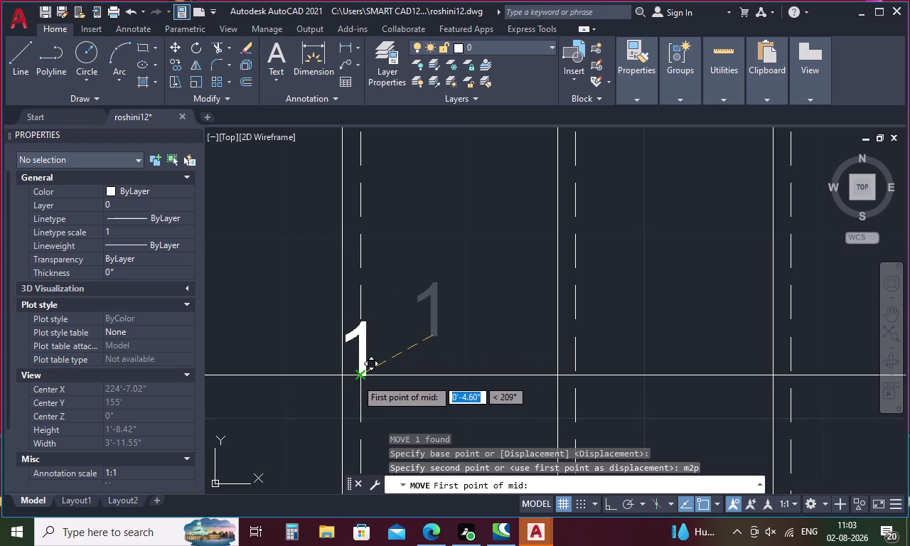
click(356, 379)
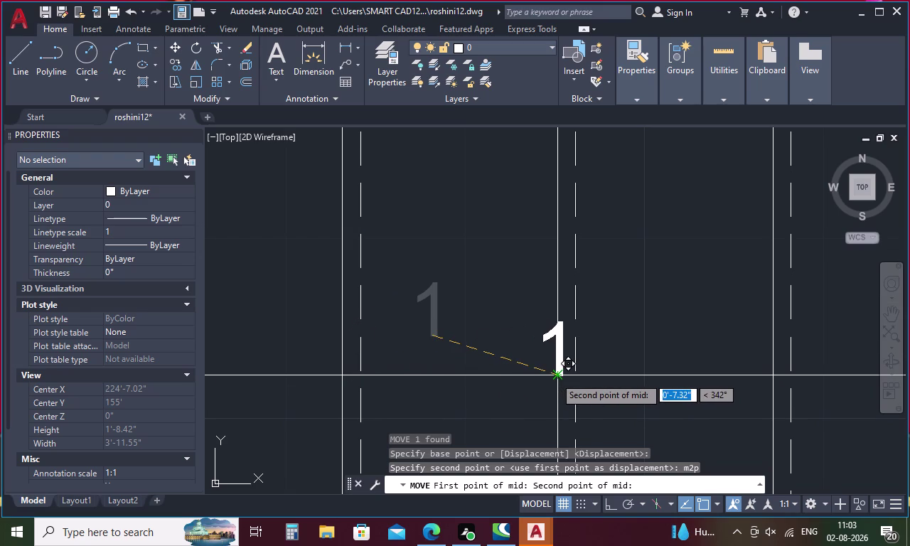
click(554, 376)
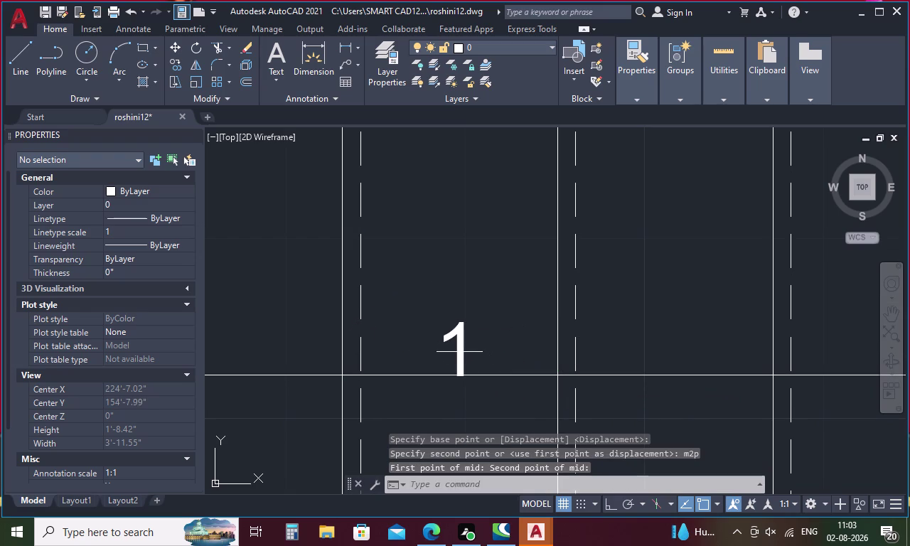
Move label 1 straight upward with Ortho on, just above the walking line.
key(m)
key(Return)
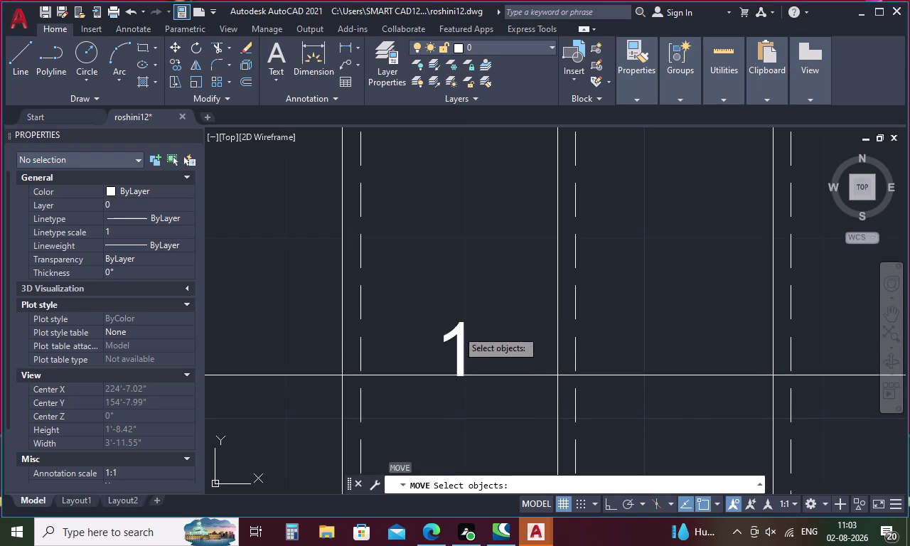
click(457, 329)
right_click(447, 296)
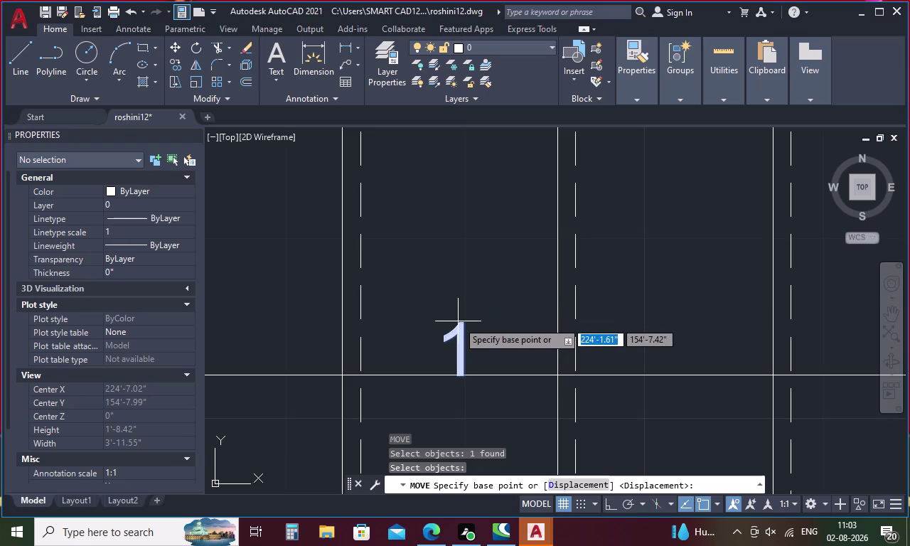
click(460, 328)
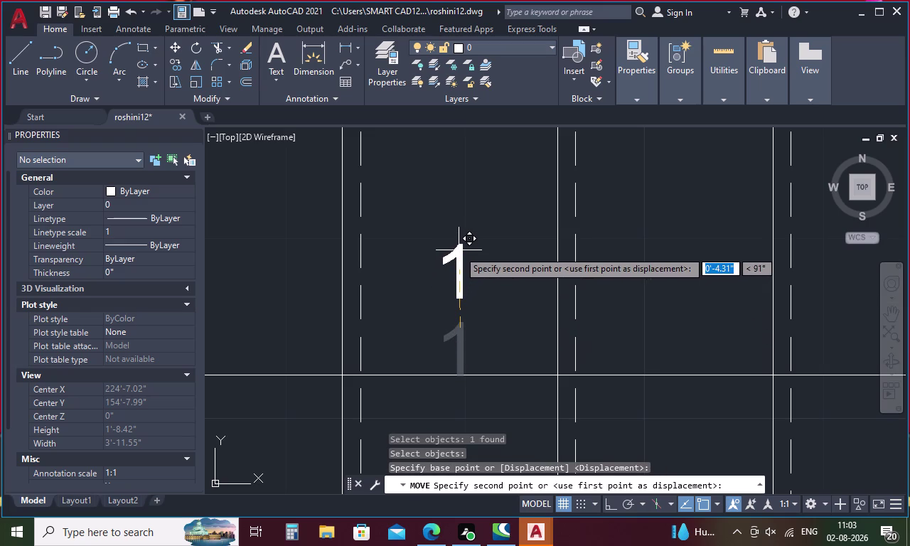
key(F8)
click(460, 244)
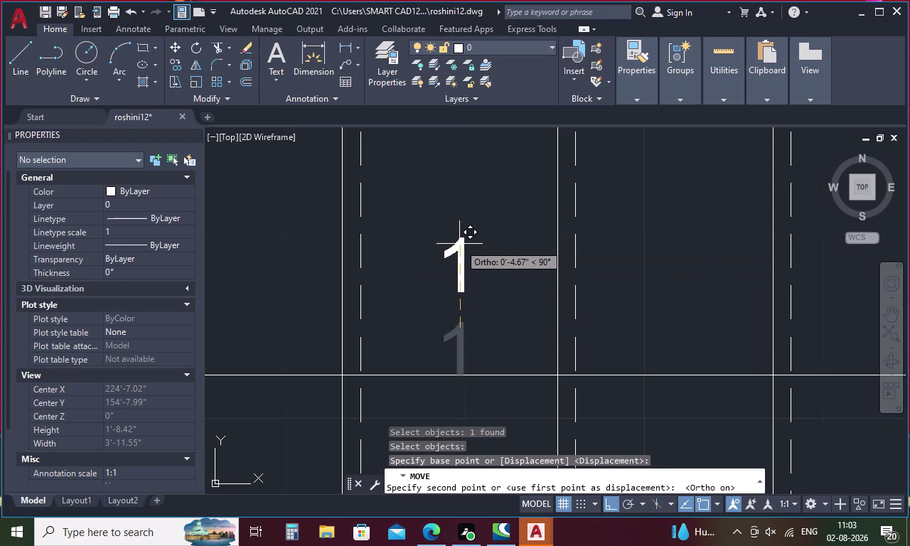
scroll(down, 3)
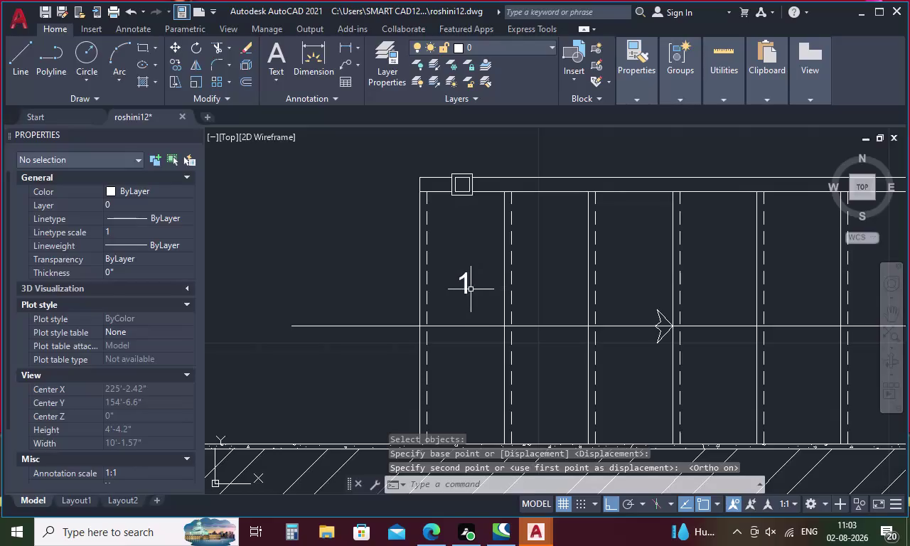
Copy tread label 1 eleven feet (11') to the right with COPY.
click(465, 283)
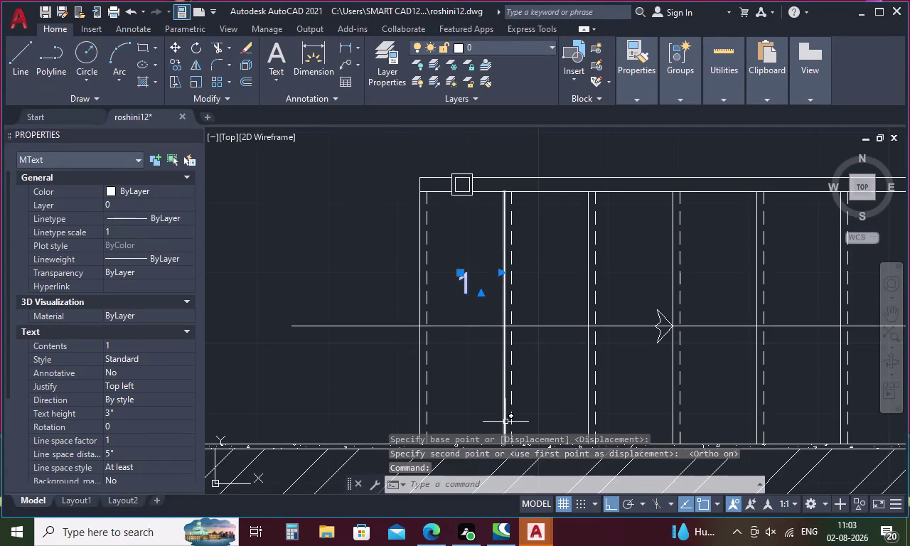
key(c)
key(o)
key(Return)
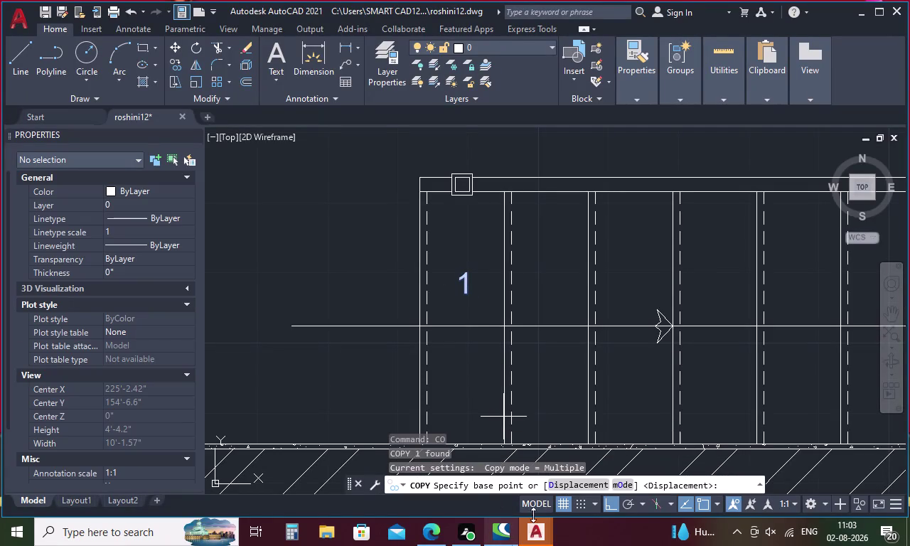
click(466, 288)
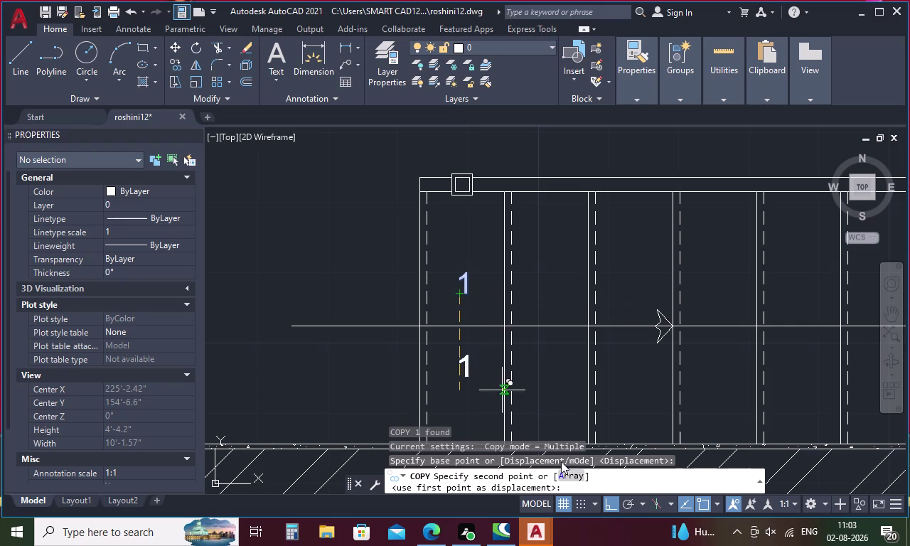
click(570, 471)
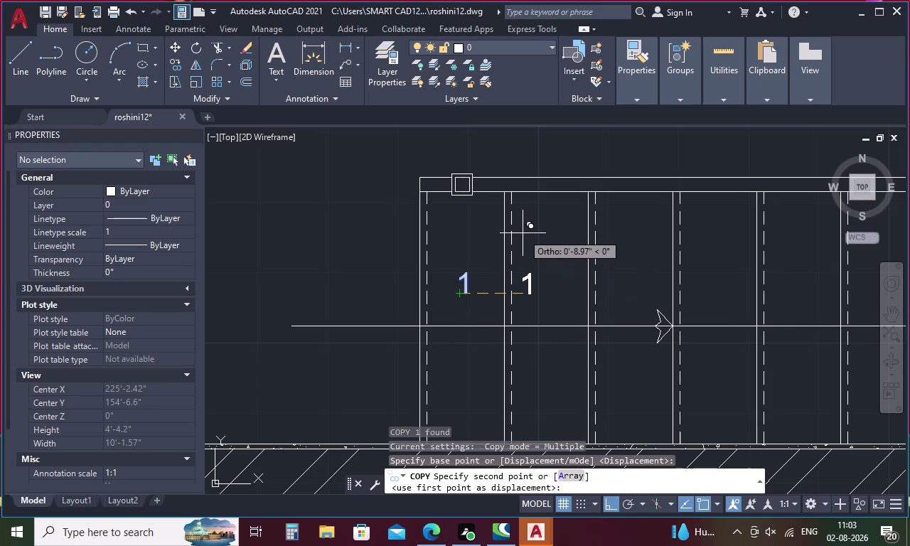
key(1)
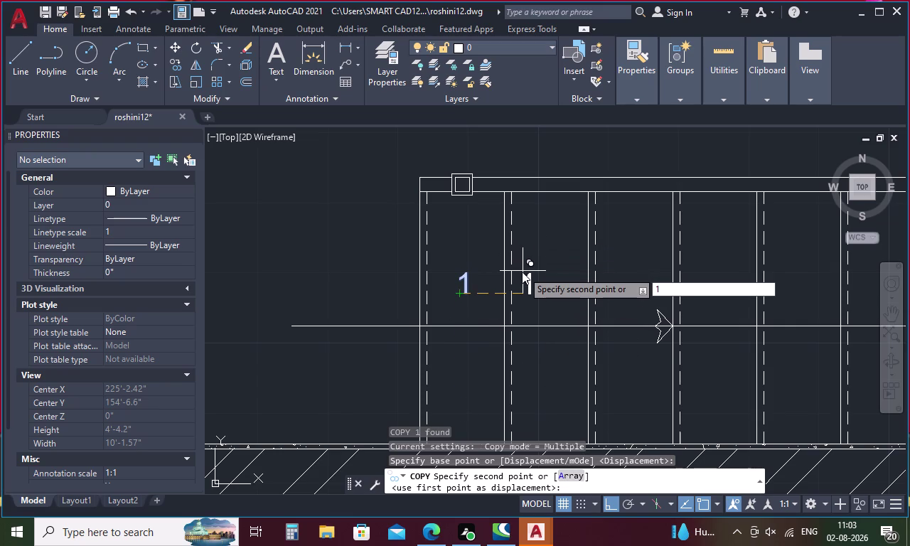
key(BackSpace)
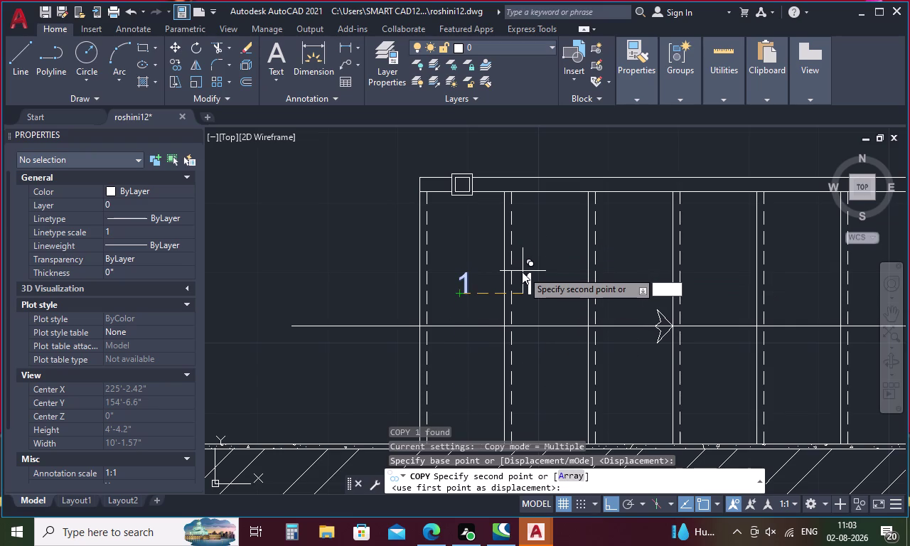
text(11)
key(BackSpace)
text(1)
text(')
key(Return)
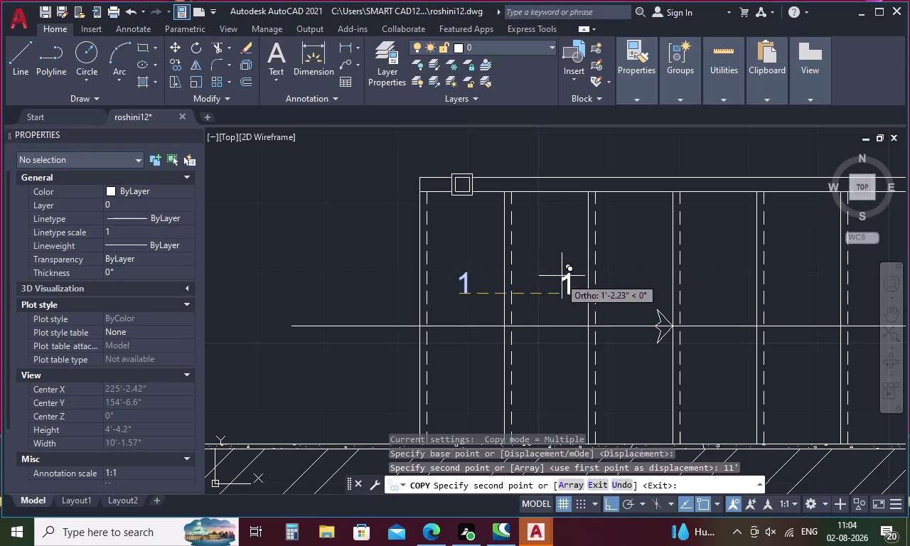
scroll(down, 3)
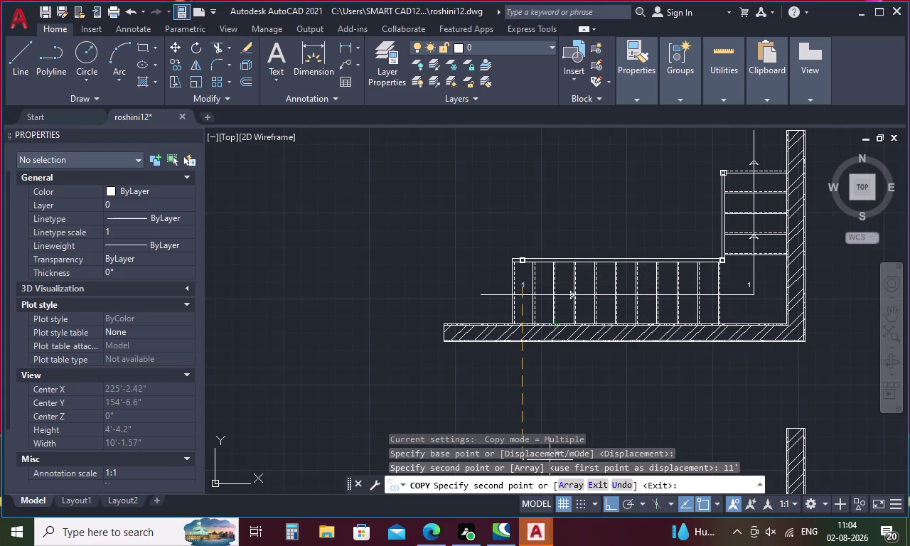
click(568, 489)
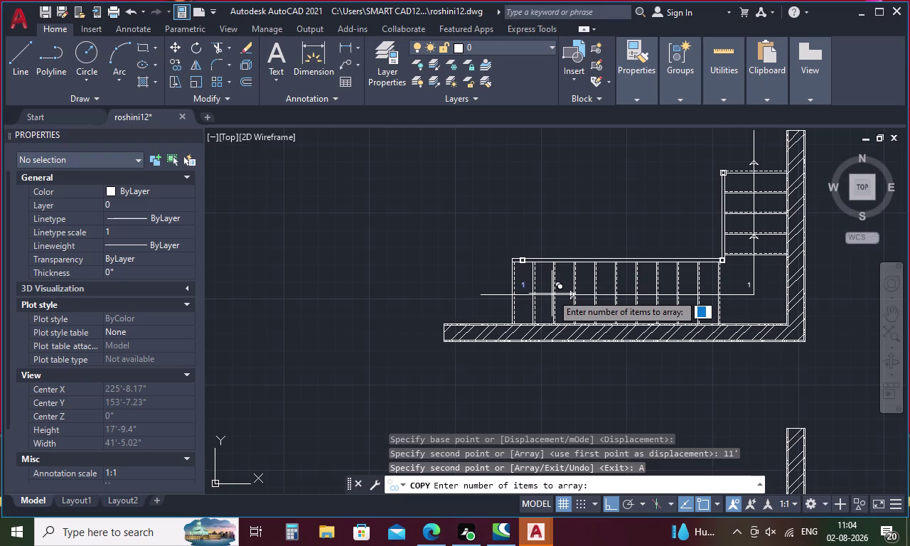
text(11)
key(Return)
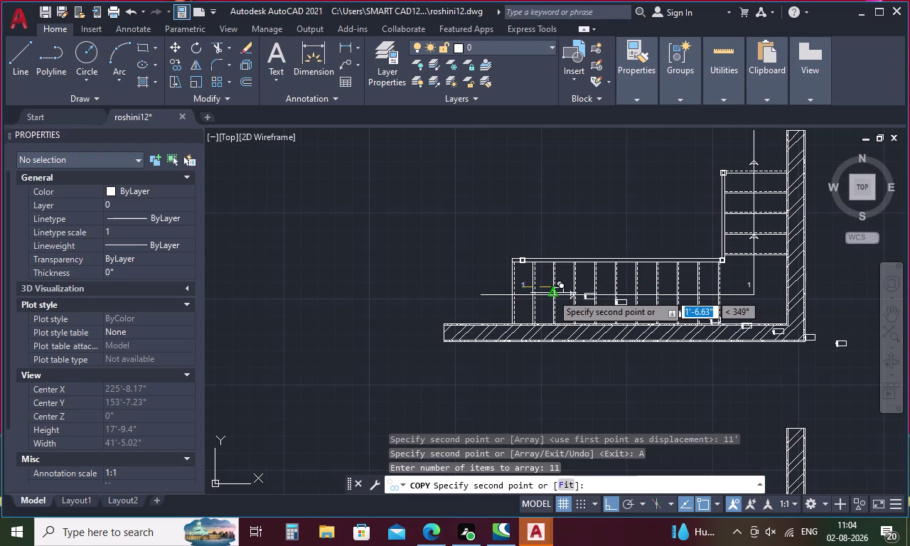
text(1')
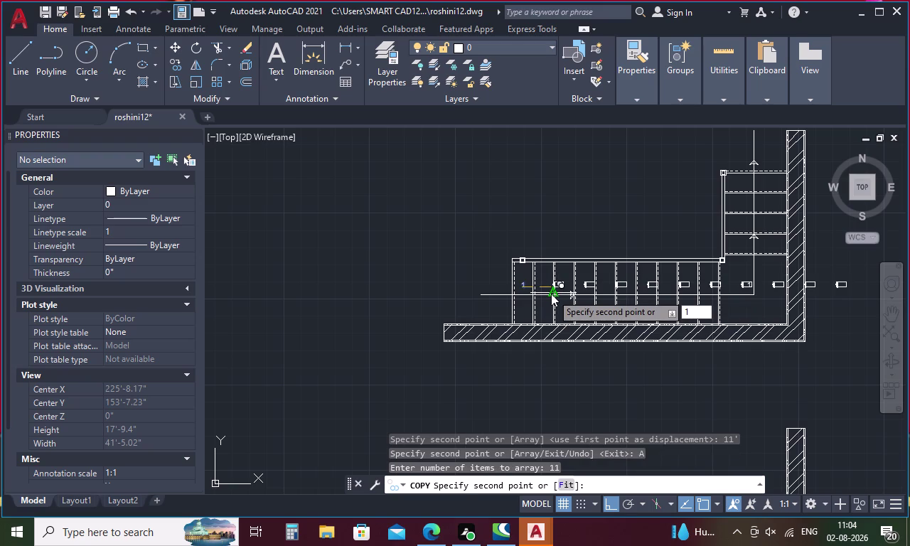
key(Return)
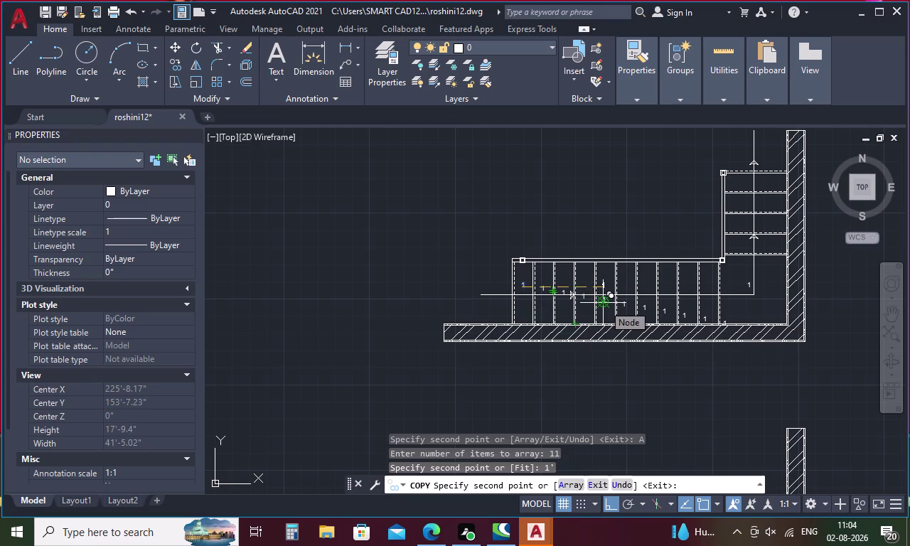
key(ctrl+z)
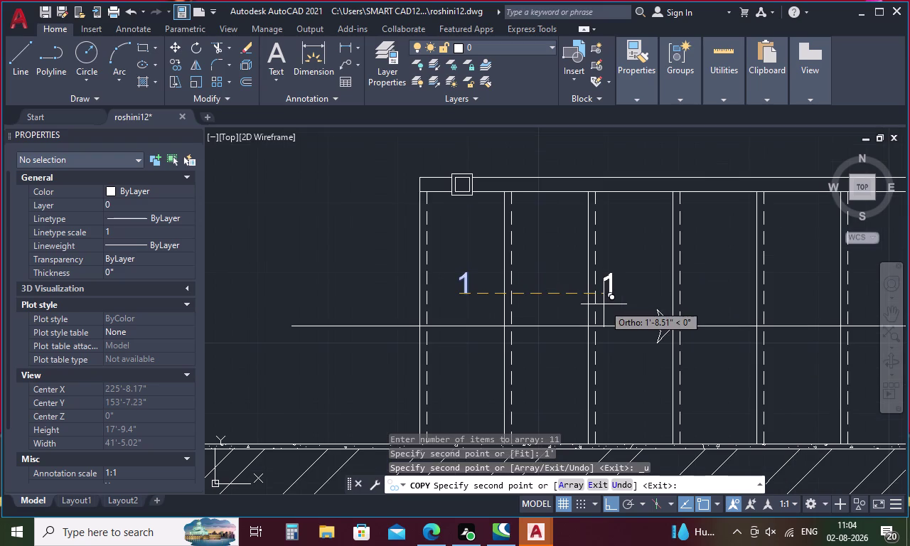
Try arraying label 1 as eleven items, then undo the misplaced result.
key(F8)
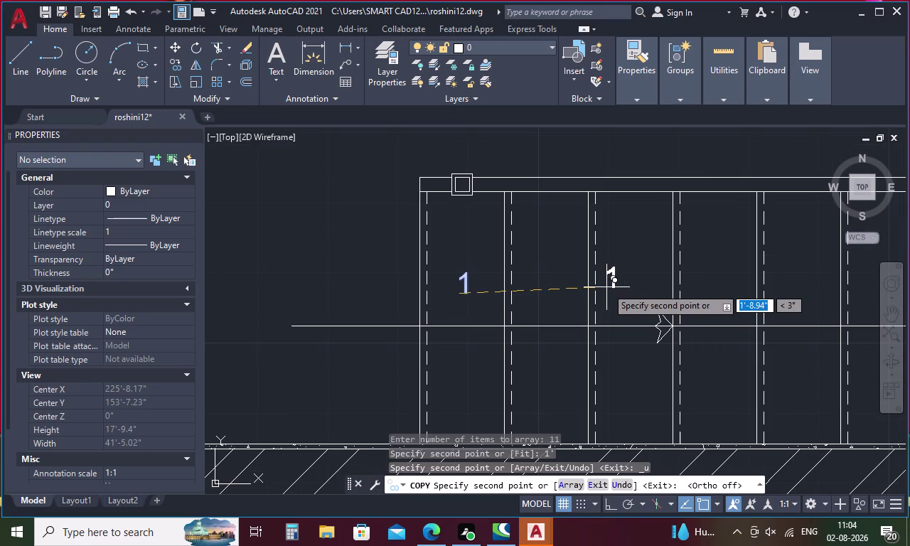
key(F8)
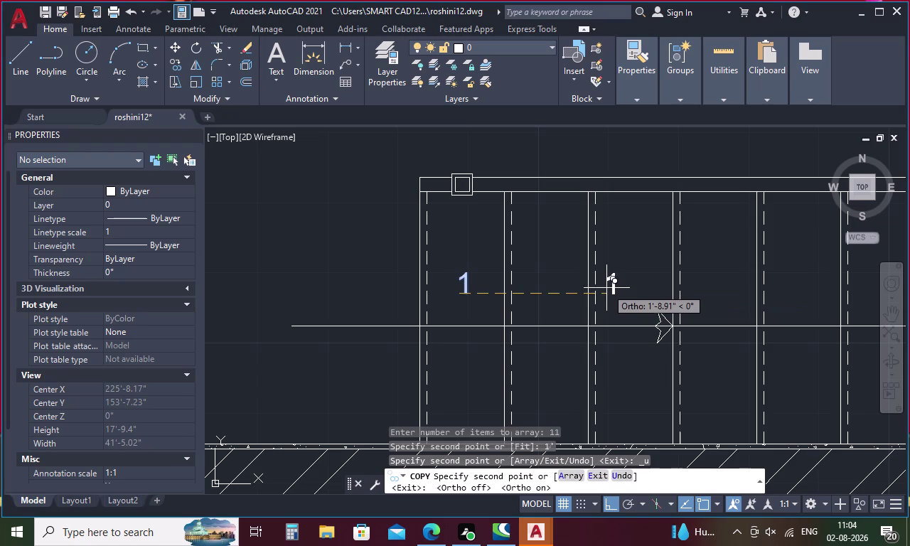
click(566, 479)
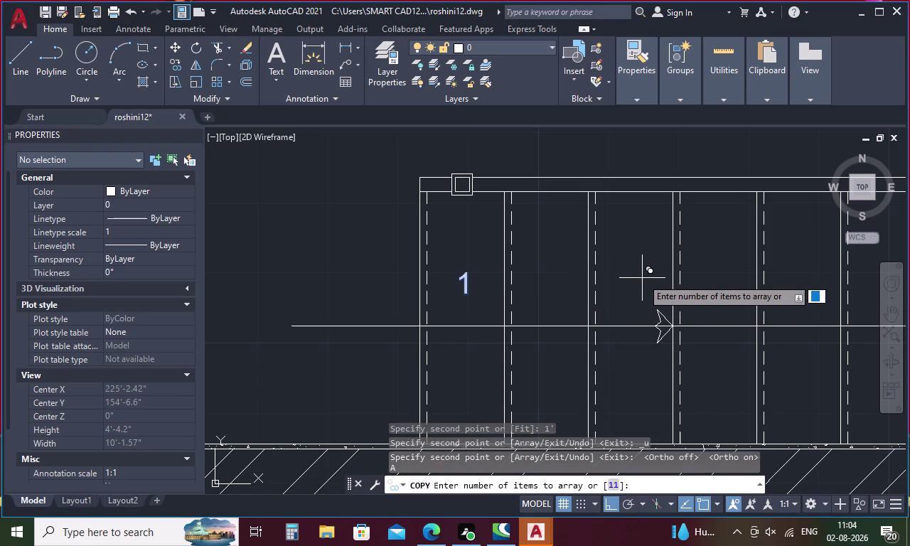
key(space)
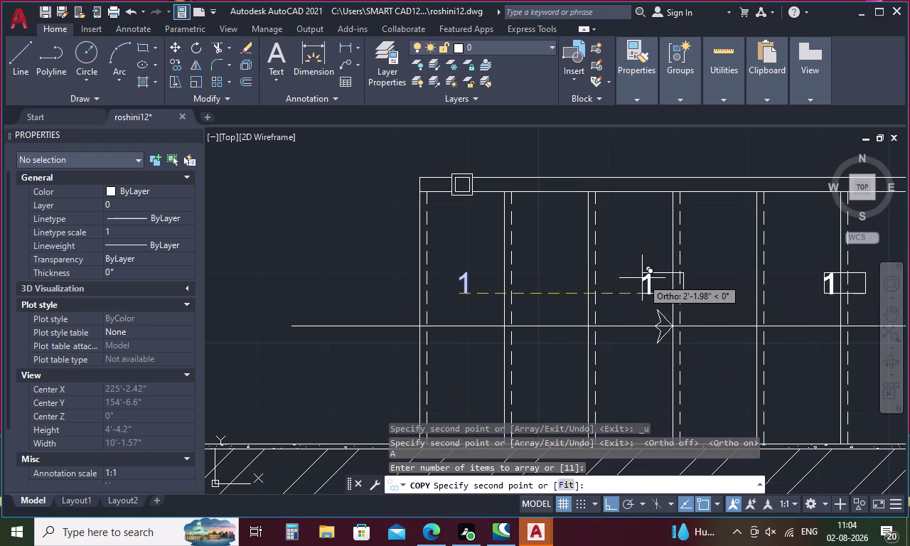
key(space)
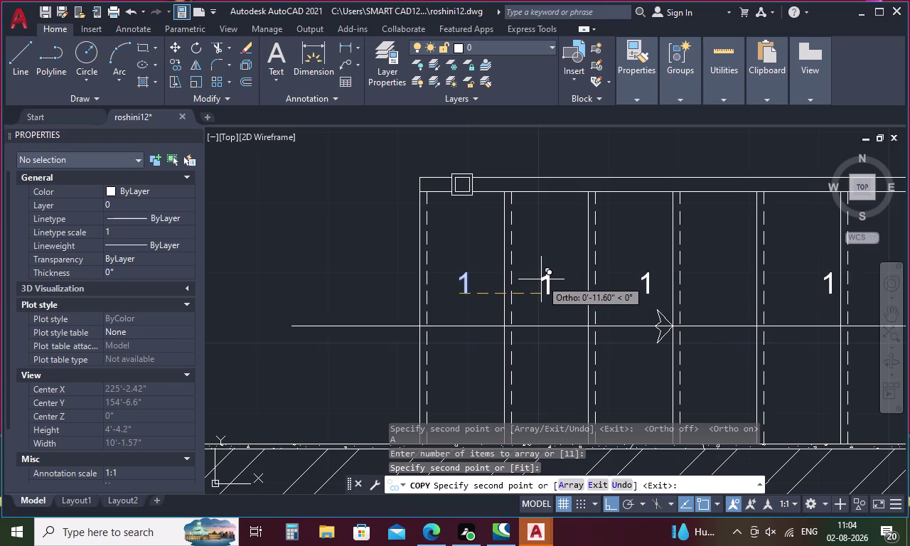
key(ctrl+z)
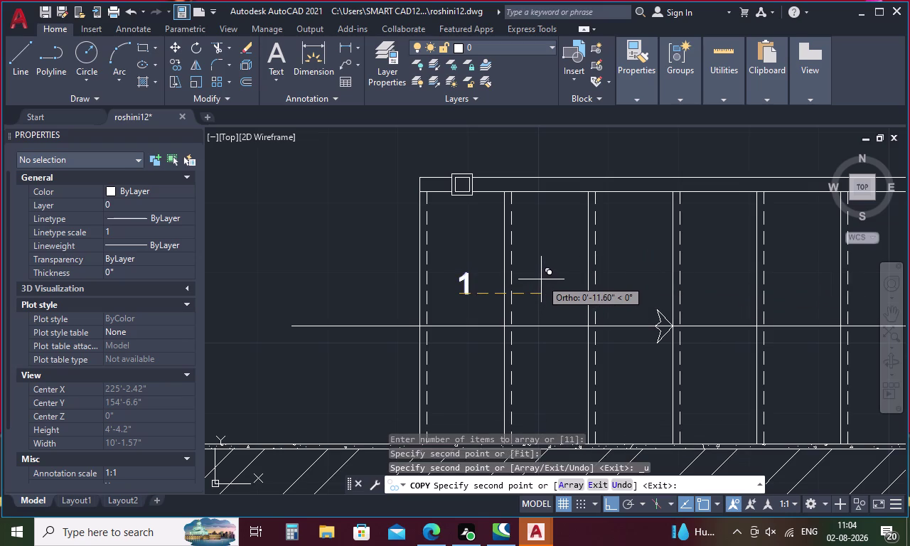
Array label 1 as eleven copies at 1' spacing across the treads.
click(565, 482)
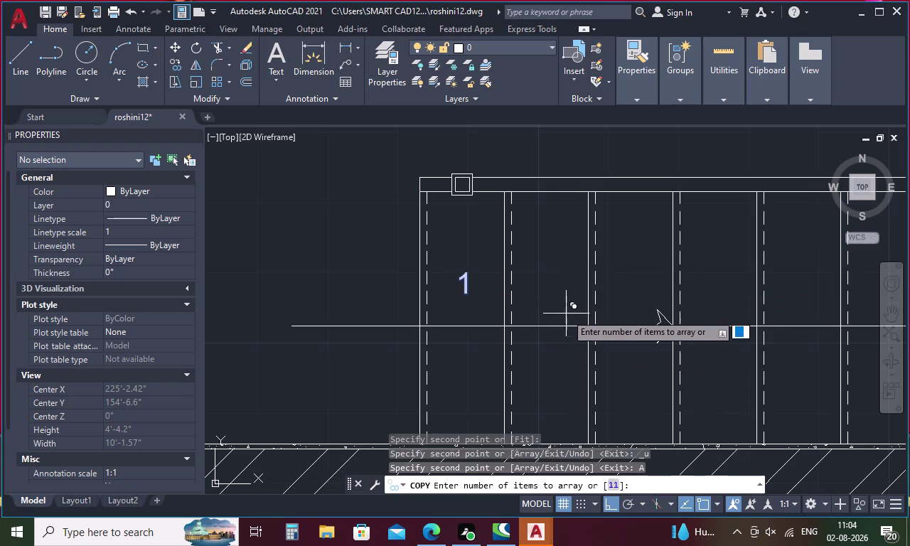
key(space)
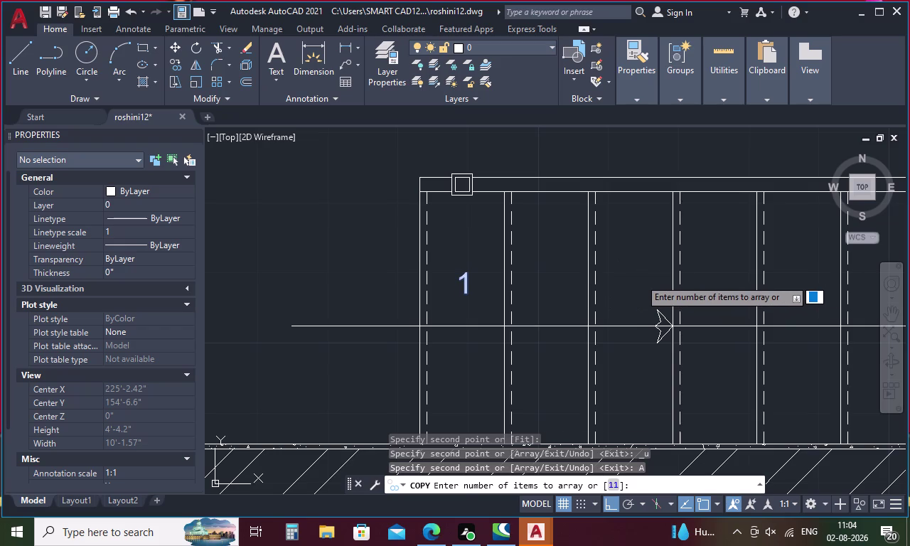
key(1)
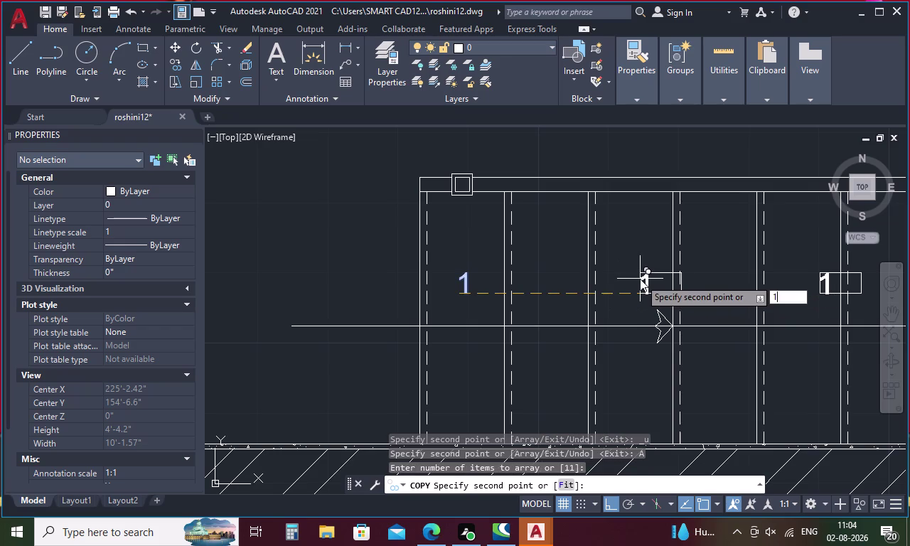
key(apostrophe)
key(Return)
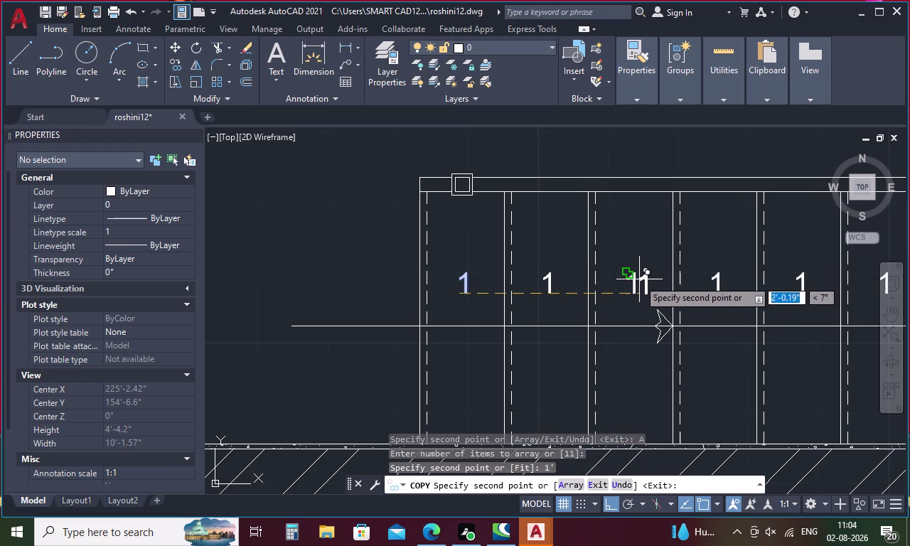
key(Escape)
middle_drag(610, 296, 400, 306)
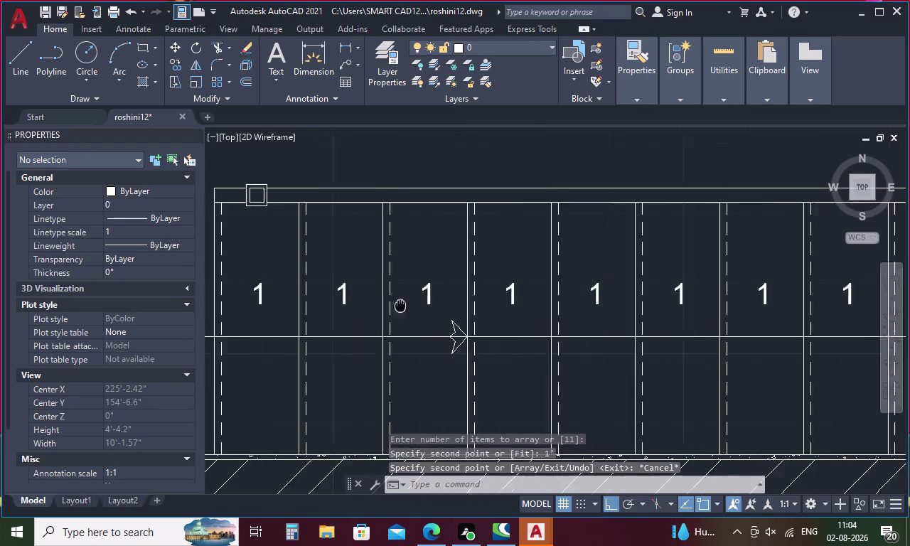
Erase the extra 1 label sitting on the landing past the last tread.
middle_drag(401, 305, 202, 309)
middle_drag(560, 316, 122, 325)
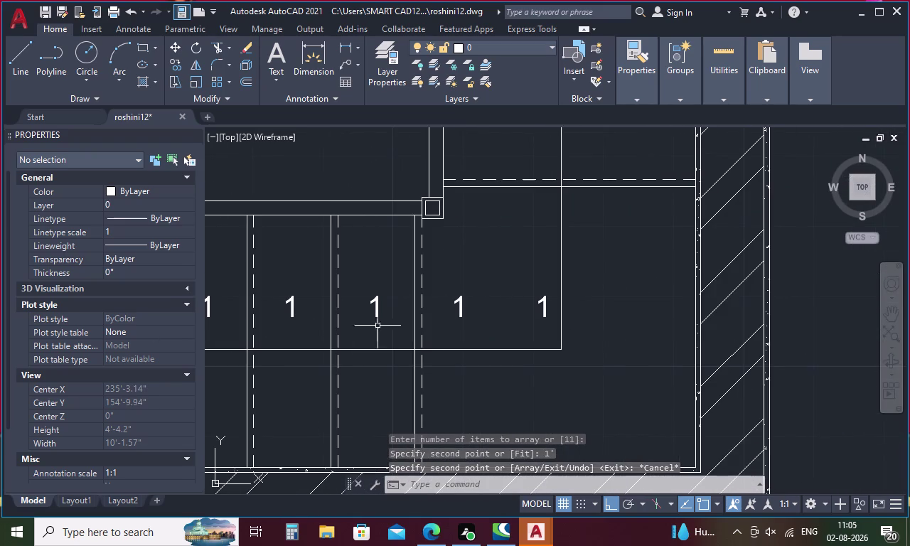
click(543, 304)
key(Delete)
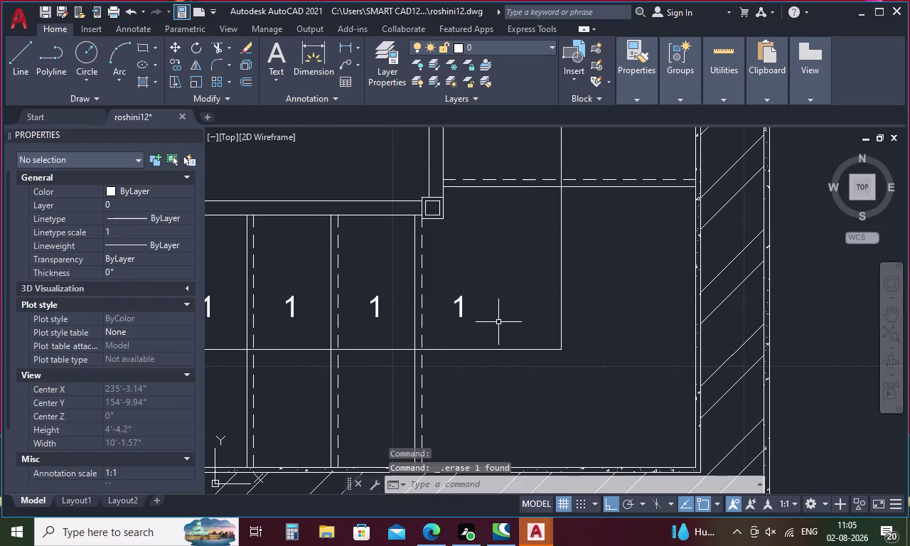
Copy the last tread's 1 label to the clipboard and paste it.
middle_drag(498, 322, 463, 516)
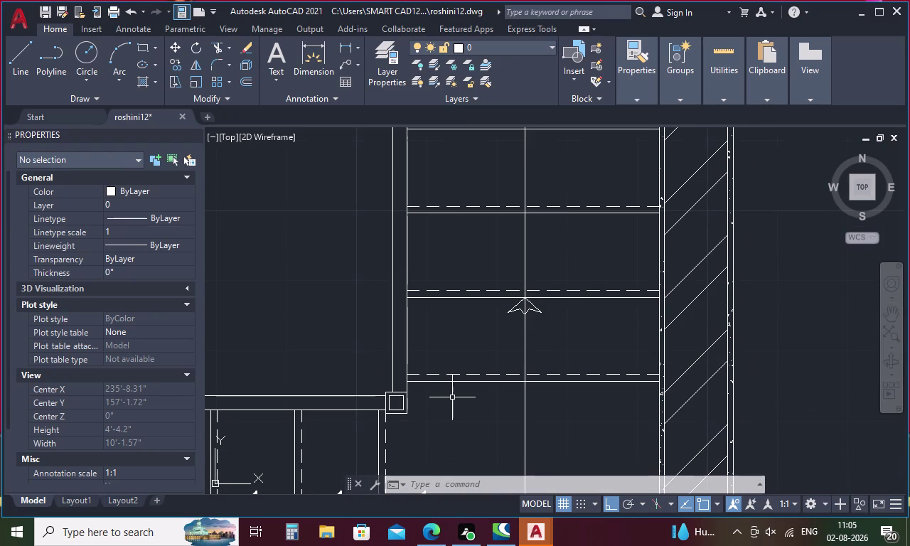
key(t)
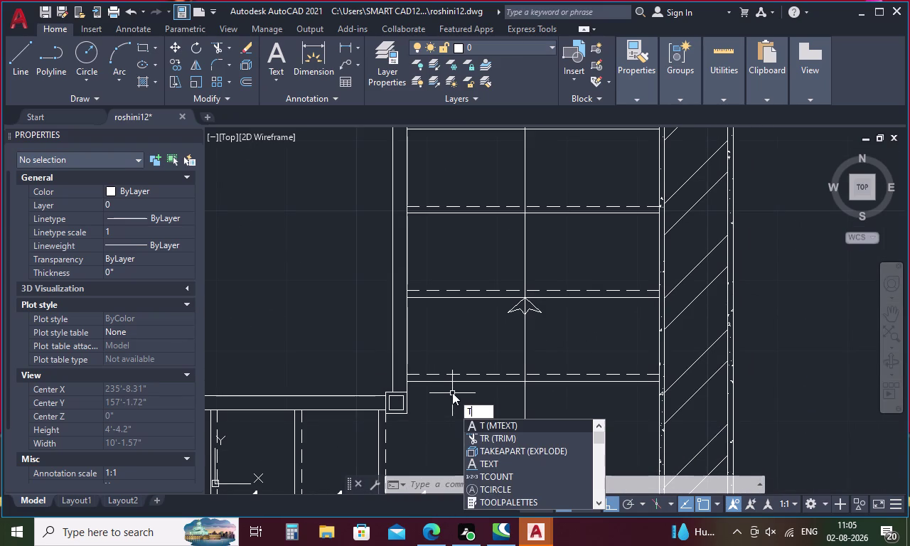
key(Escape)
middle_drag(450, 423, 450, 290)
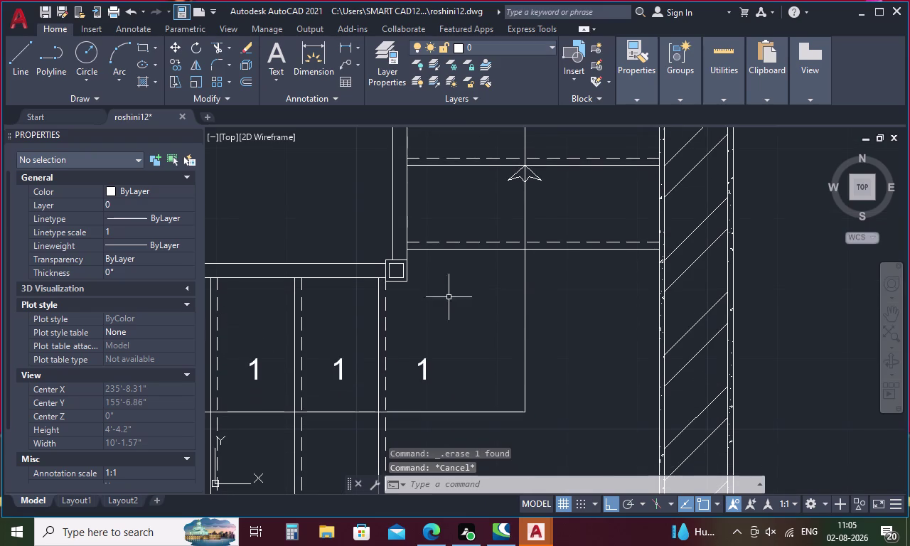
click(423, 373)
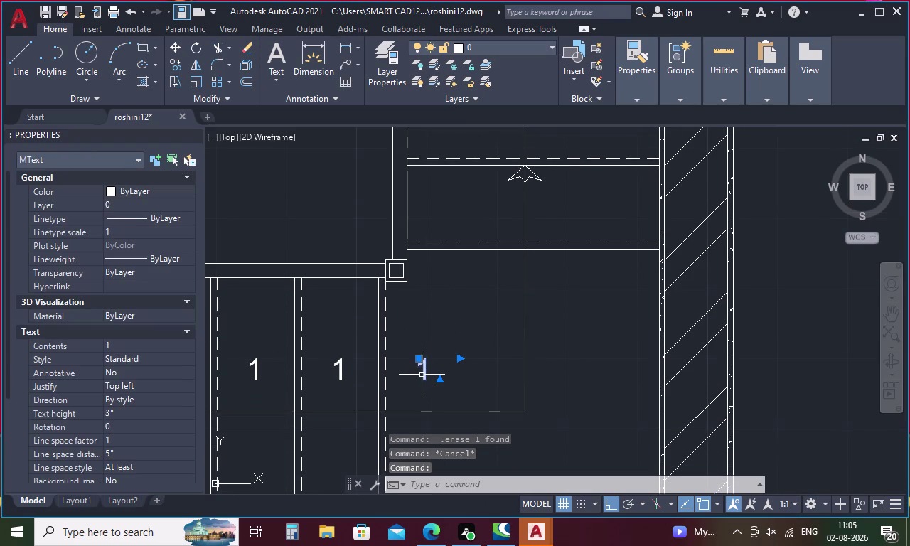
key(ctrl+c)
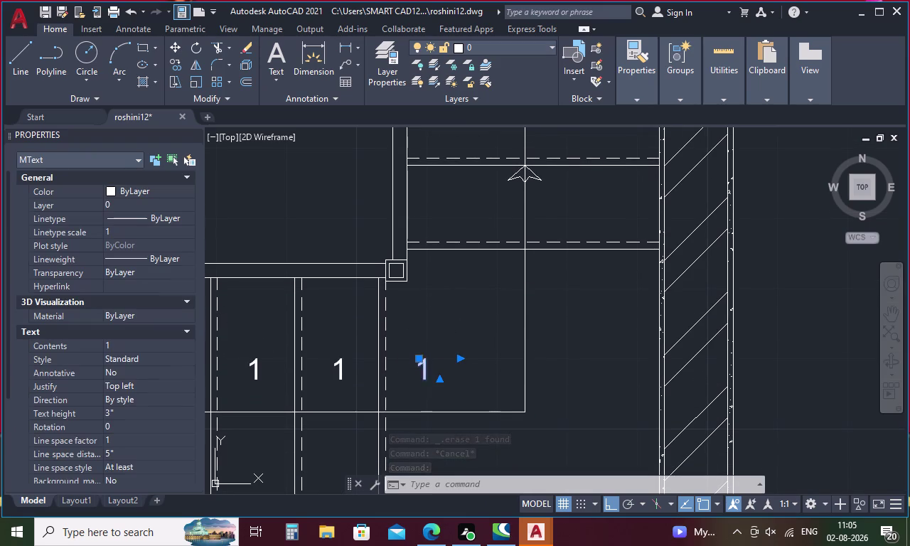
key(ctrl+v)
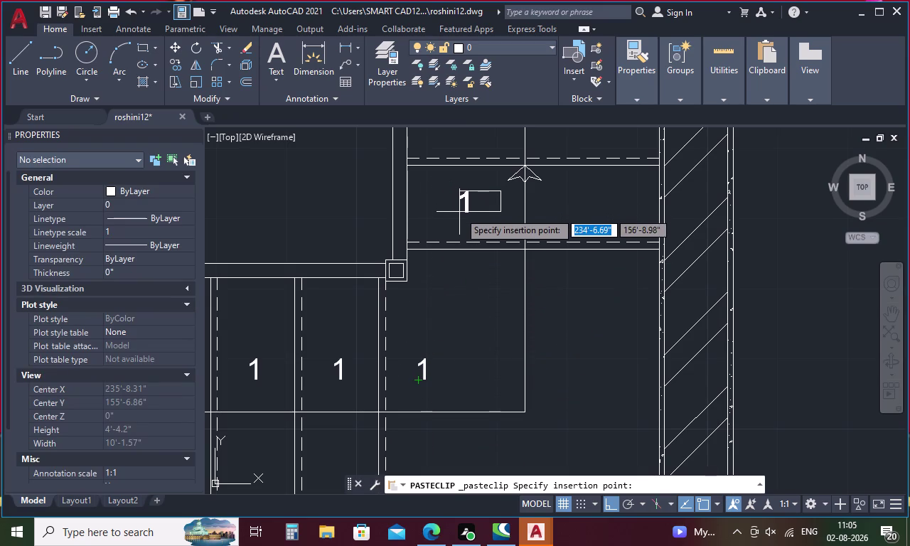
Place the pasted 1 on the upper flight and start copying it.
click(459, 212)
middle_drag(499, 310, 503, 507)
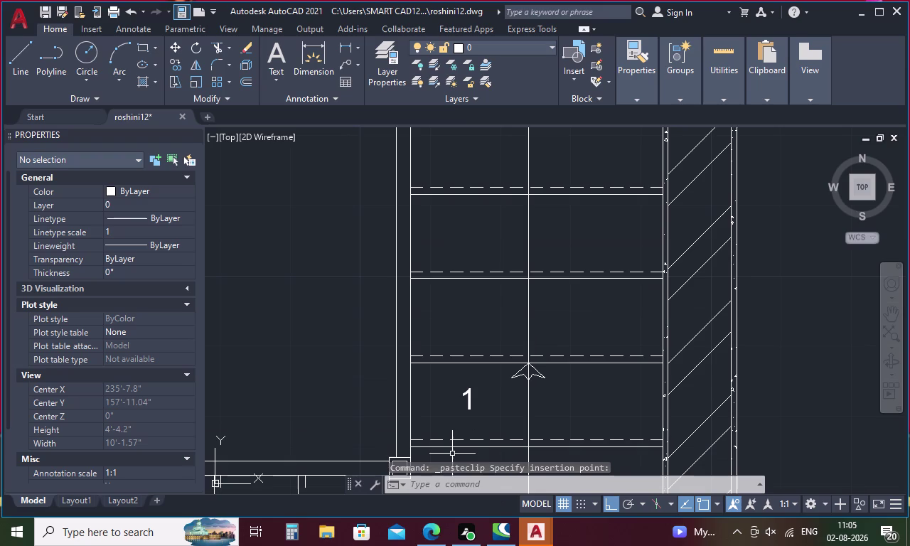
text(co)
key(Return)
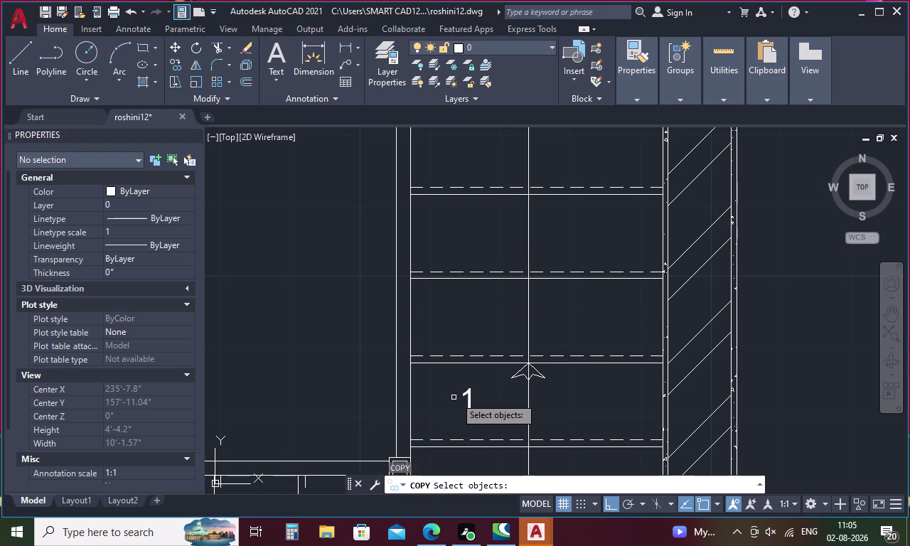
click(465, 390)
right_click(470, 412)
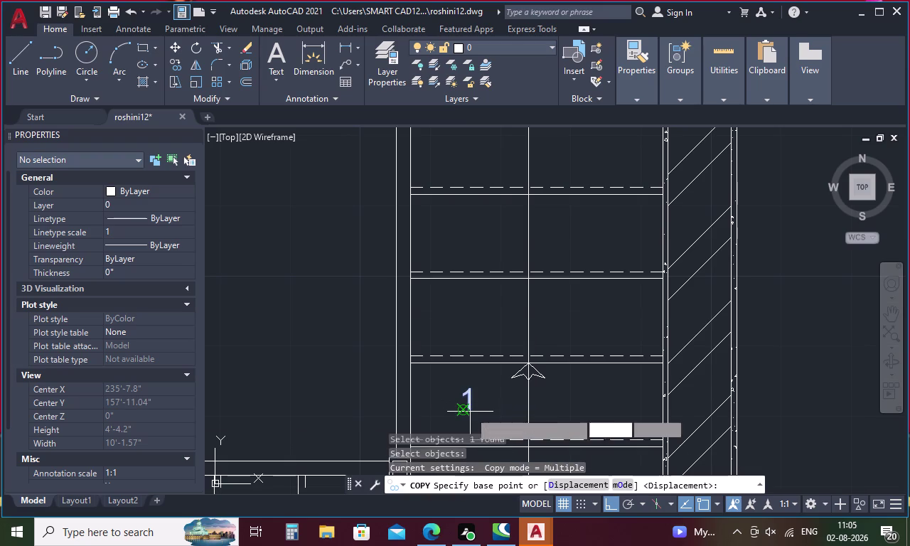
click(469, 411)
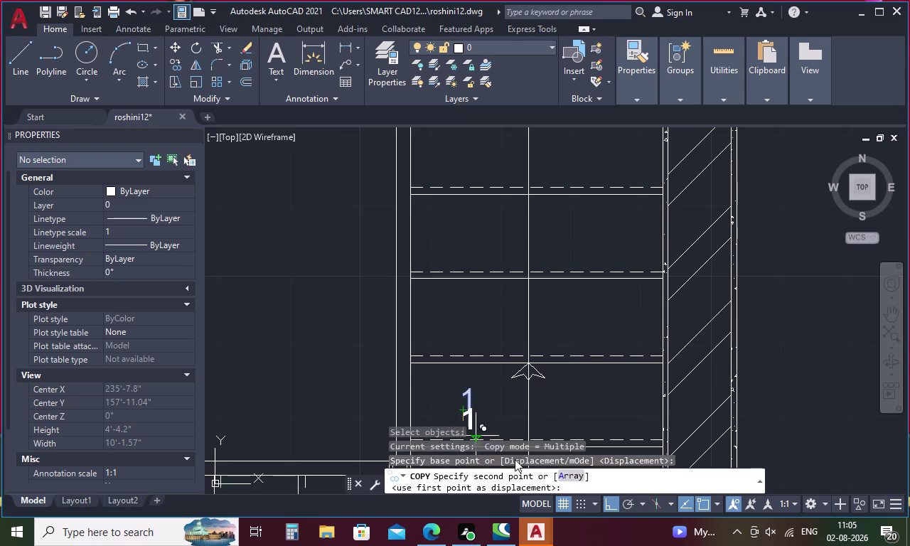
Array the 1 label as six copies at 1' spacing up the flight.
click(569, 478)
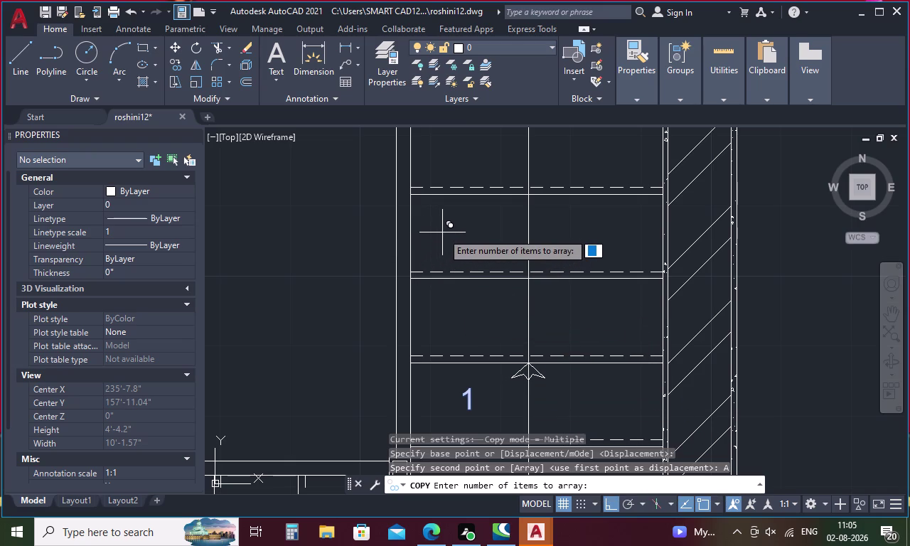
key(6)
key(Return)
key(1)
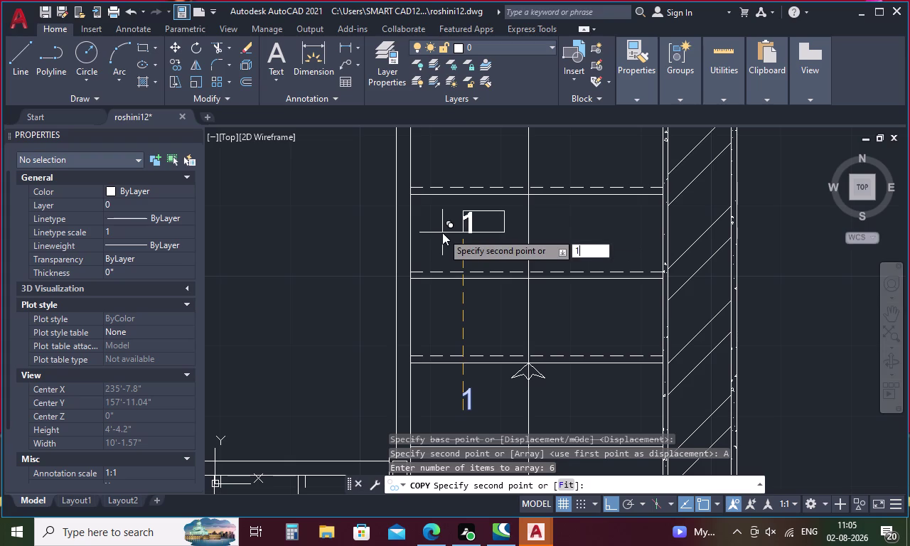
key(apostrophe)
key(Return)
key(Escape)
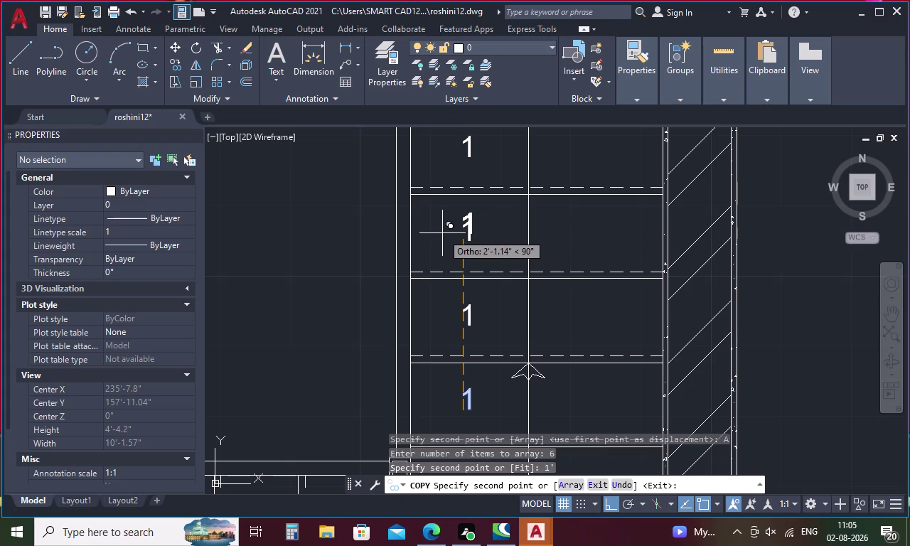
Erase the extra 1 label above the top of the upper flight.
scroll(down, 3)
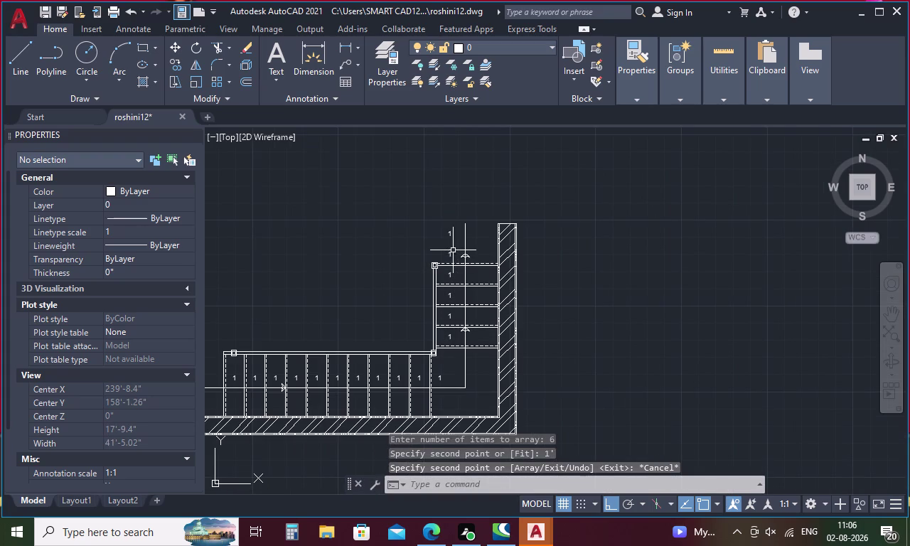
scroll(up, 3)
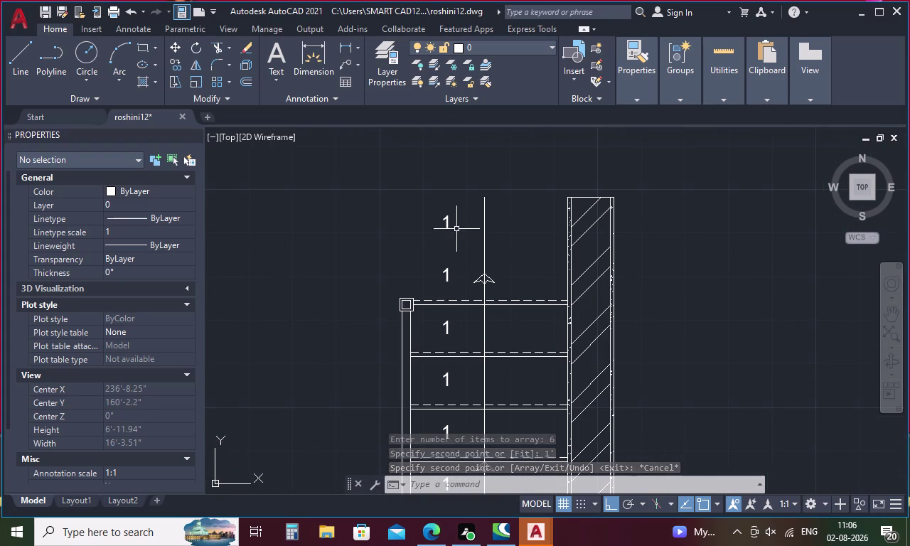
drag(457, 224, 432, 217)
key(Delete)
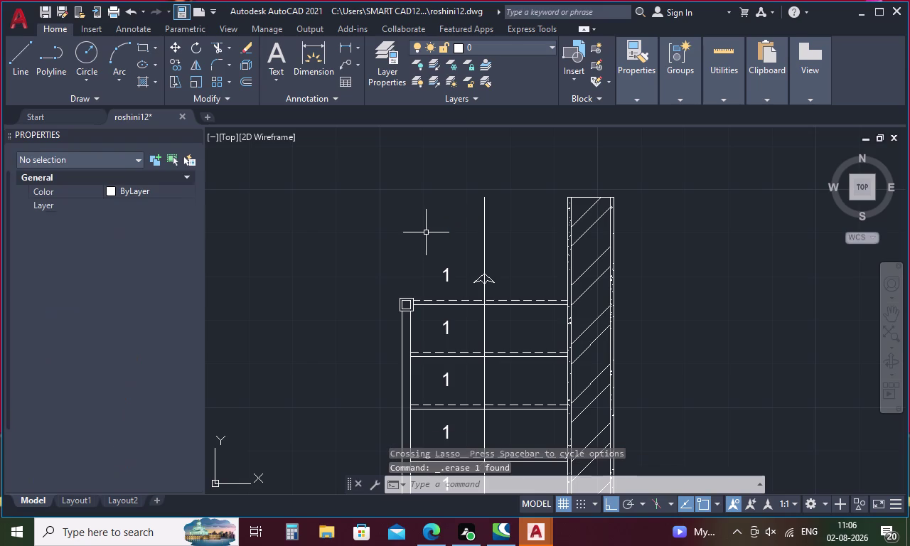
scroll(down, 3)
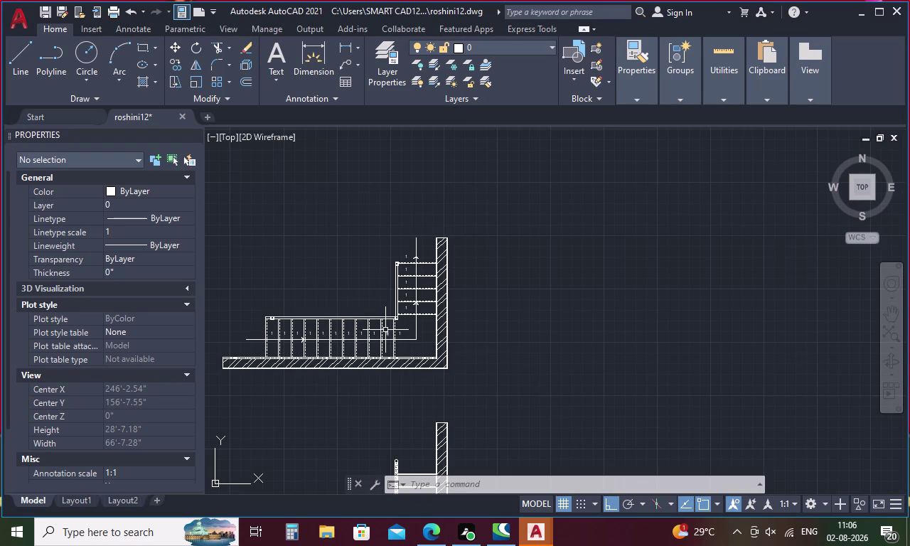
Bring the staircase section elevation into view and begin pasting the 1 label.
scroll(down, 3)
scroll(up, 3)
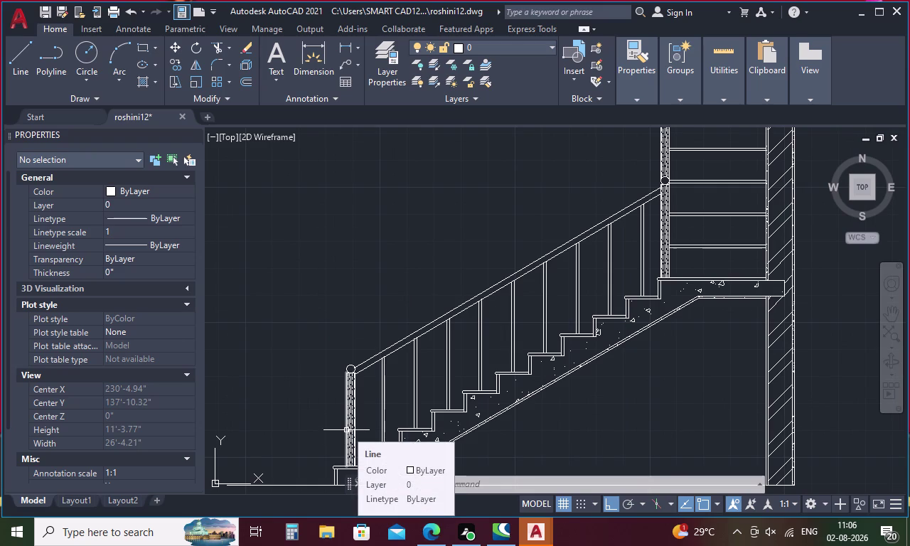
key(ctrl+v)
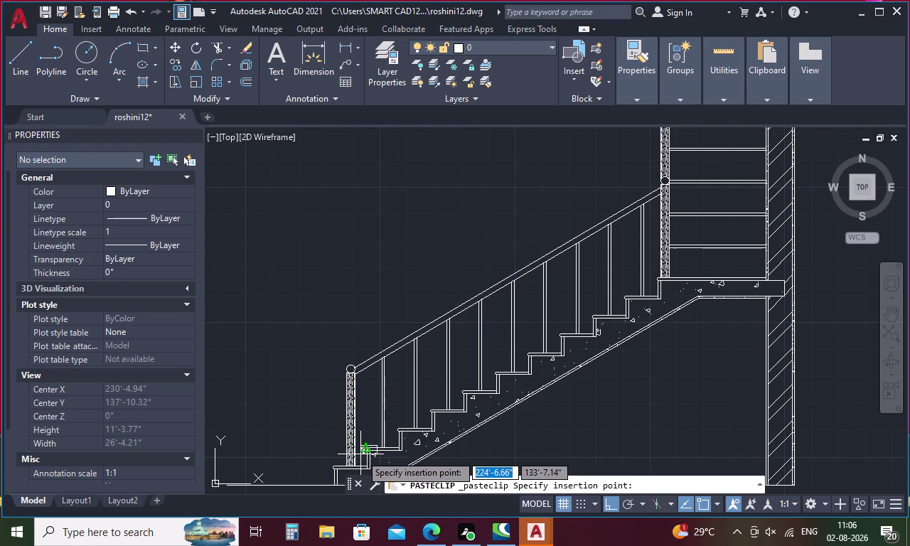
Paste a 1 label onto each of the nine steps of the section's lower flight.
scroll(up, 3)
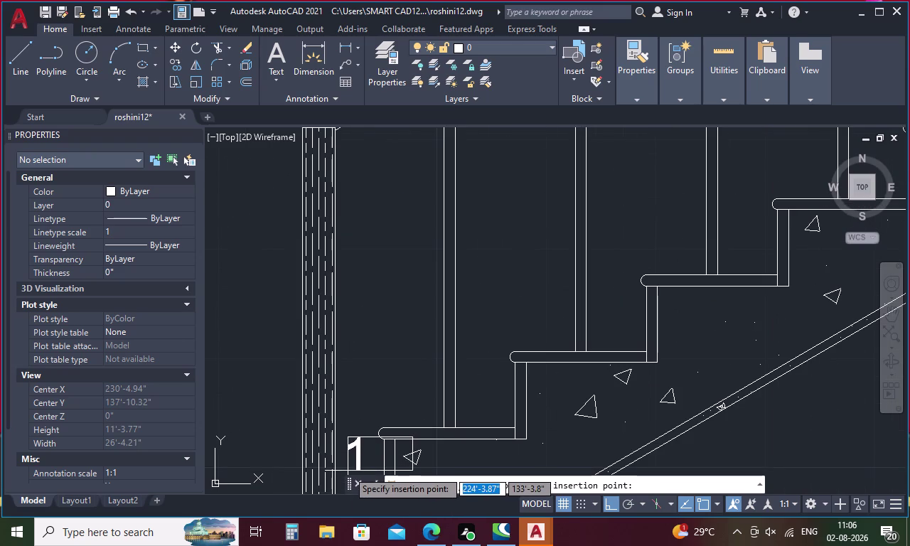
click(346, 472)
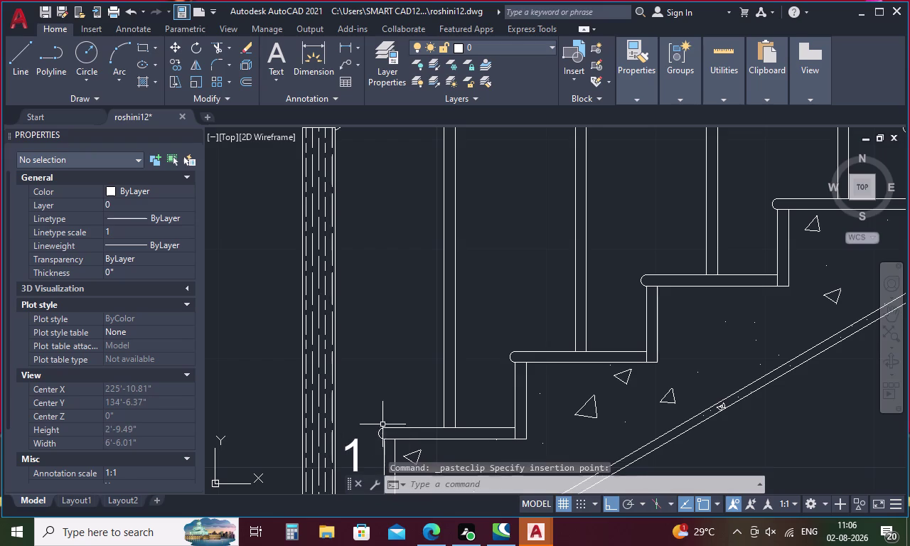
scroll(down, 3)
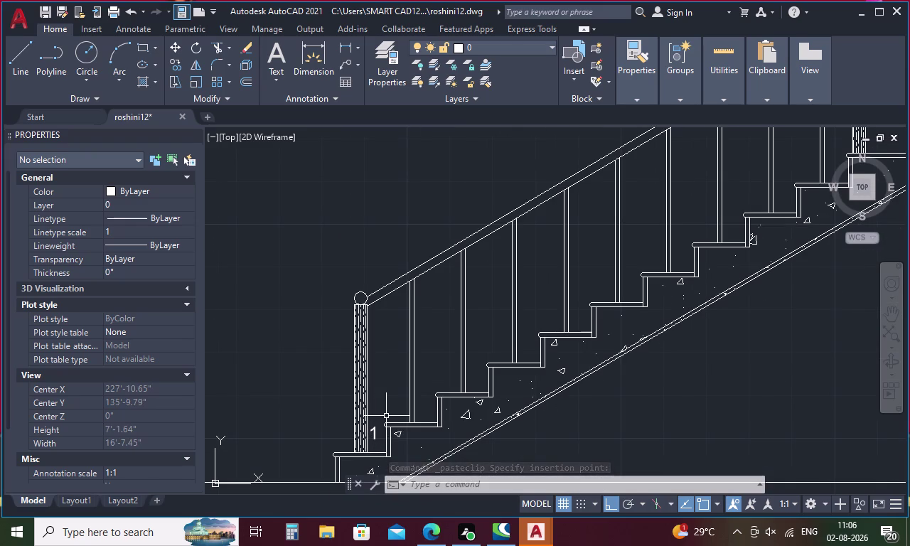
key(space)
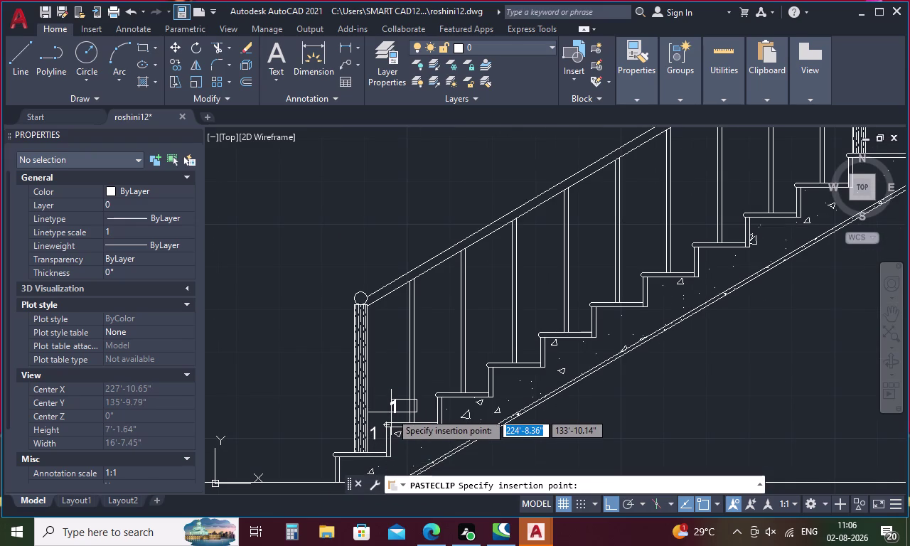
click(391, 412)
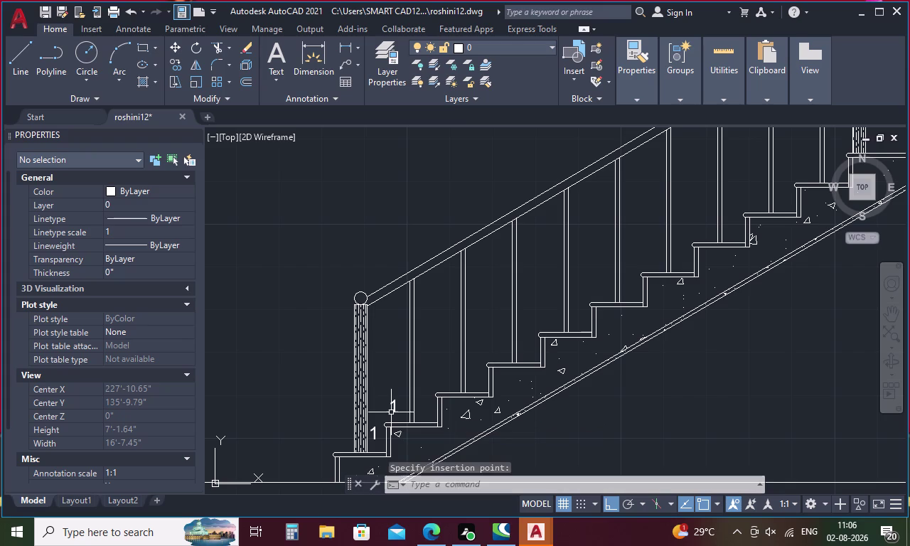
key(space)
click(444, 379)
key(space)
click(494, 349)
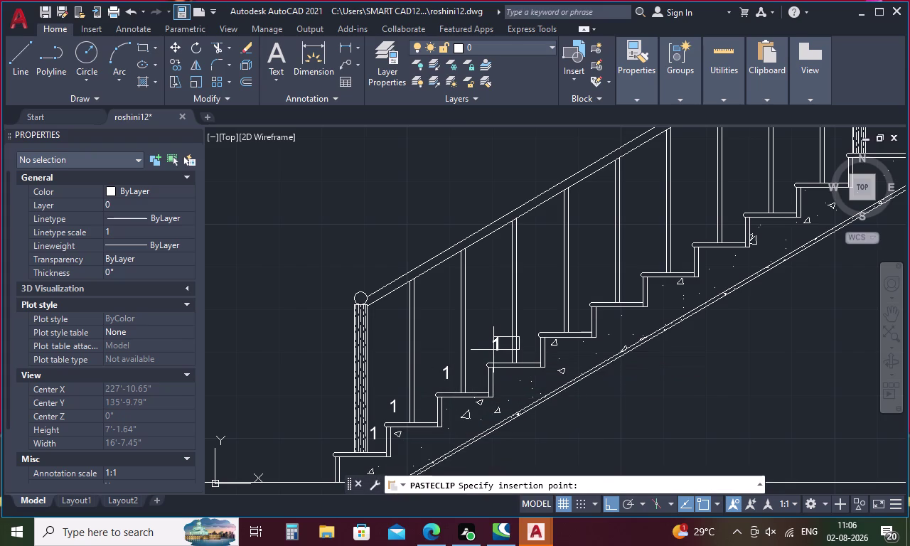
key(space)
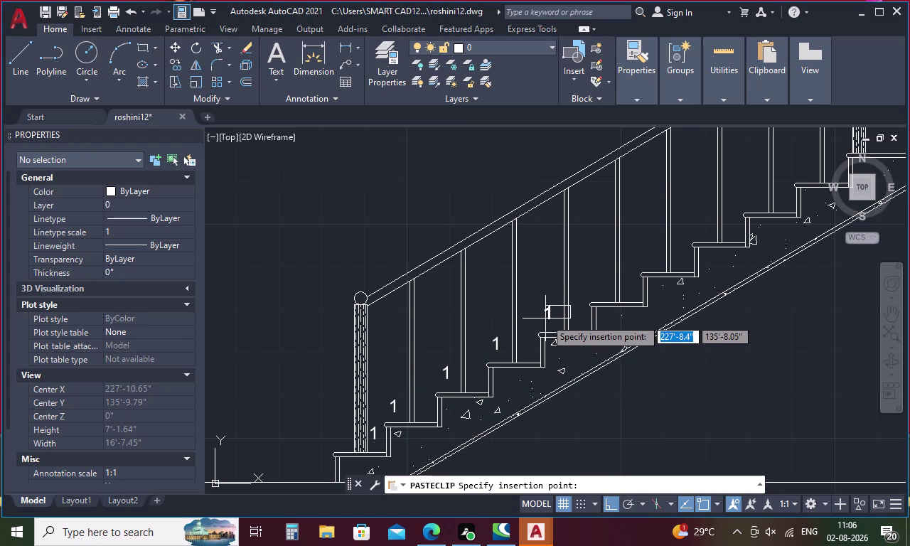
click(546, 319)
key(space)
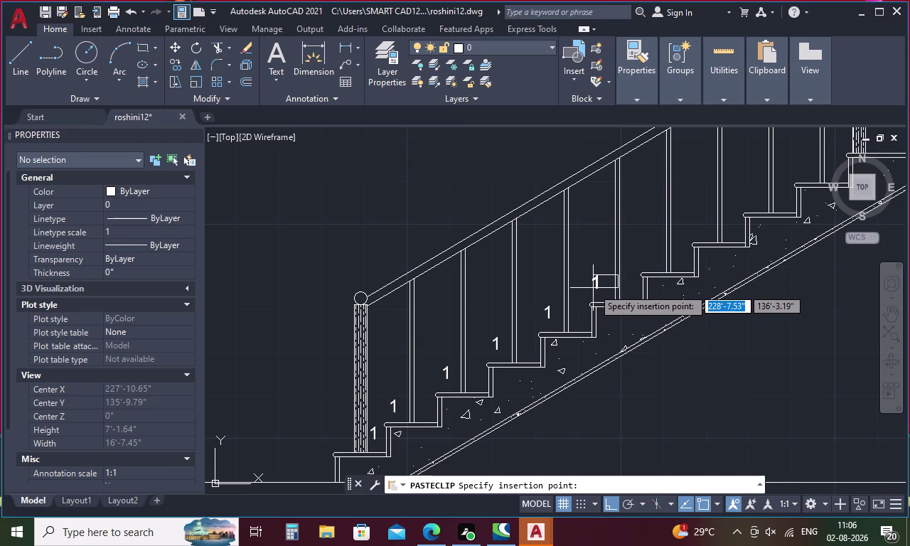
click(593, 288)
key(space)
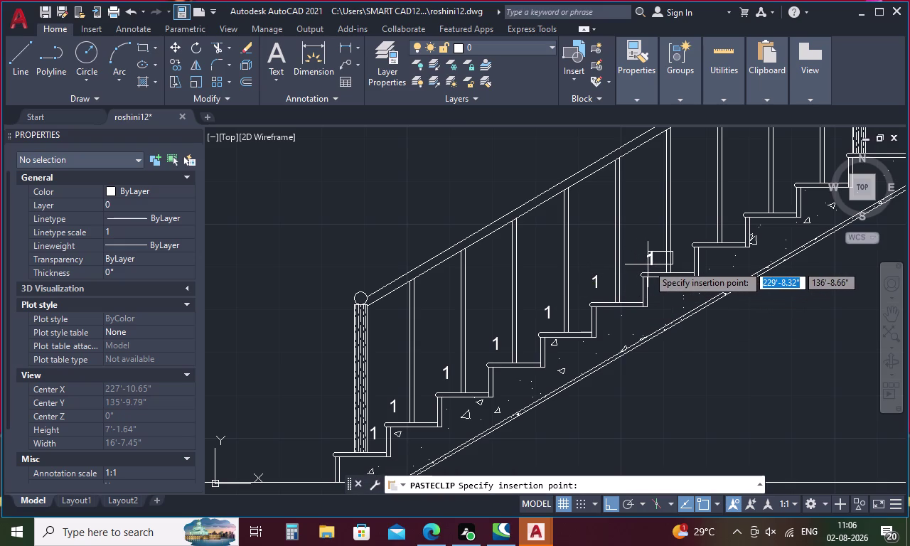
click(648, 261)
key(space)
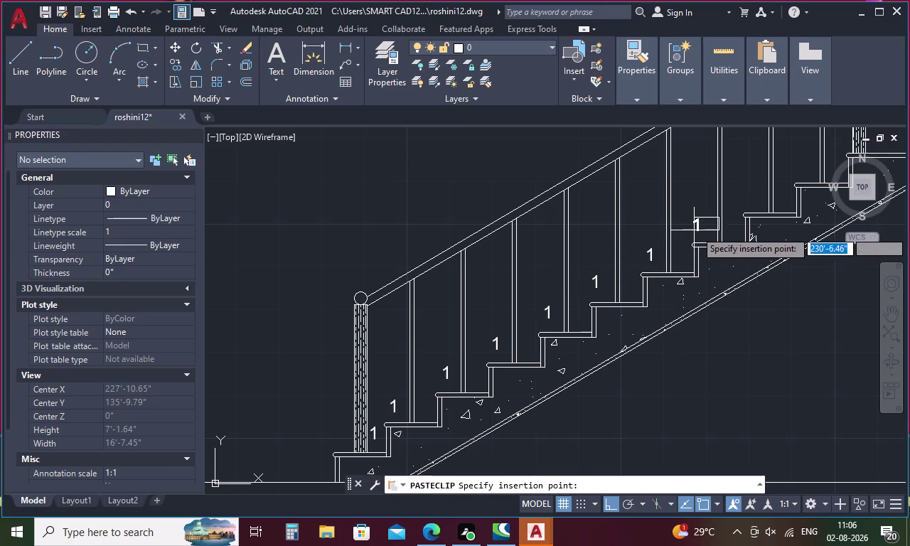
click(695, 230)
key(space)
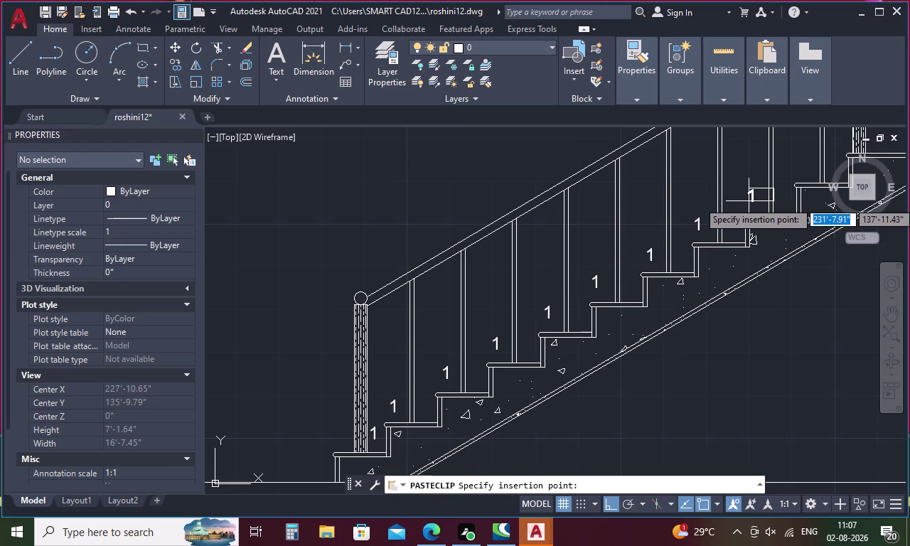
click(748, 203)
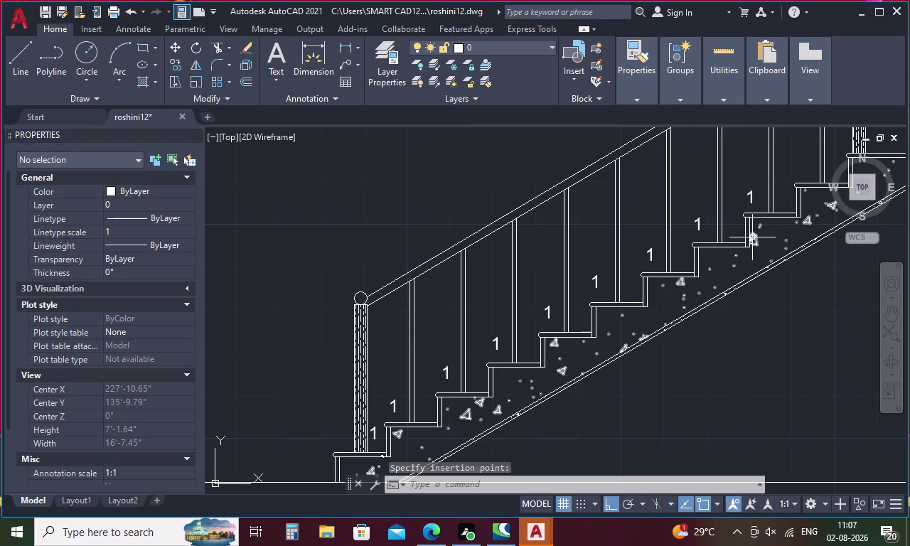
Paste 1 labels on the step below the landing and two treads above it.
middle_drag(752, 237, 529, 375)
key(space)
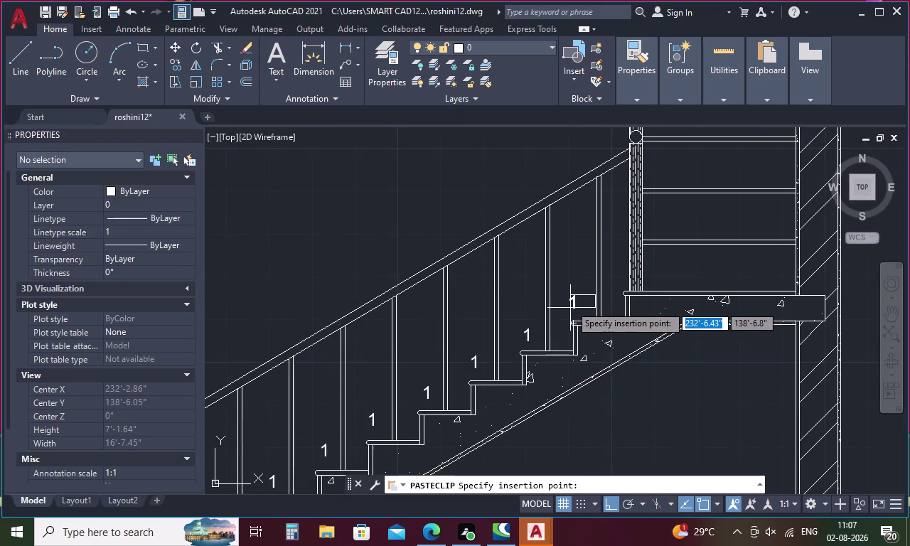
click(574, 302)
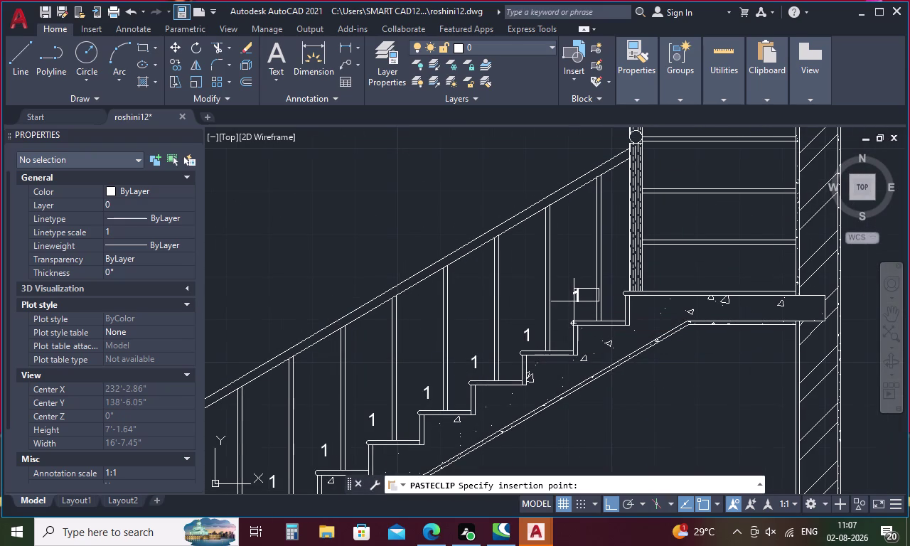
key(space)
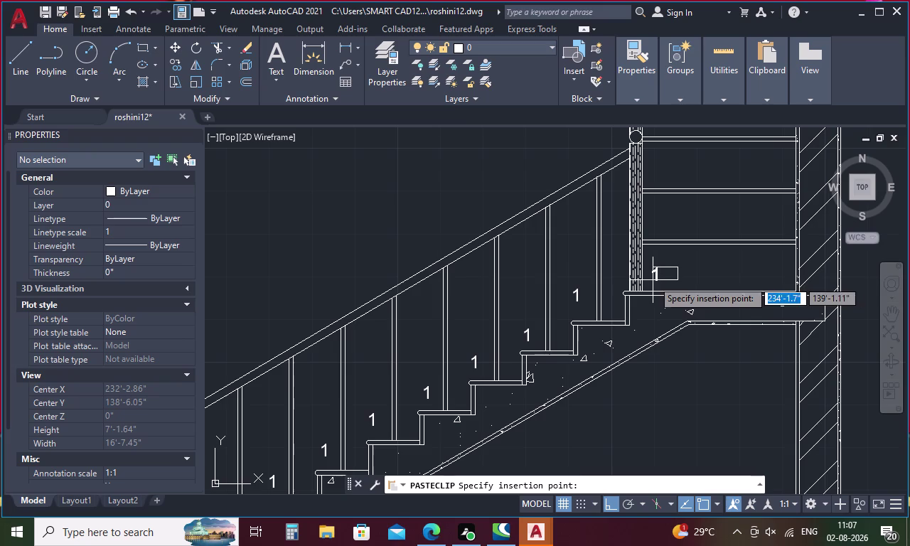
click(693, 275)
key(space)
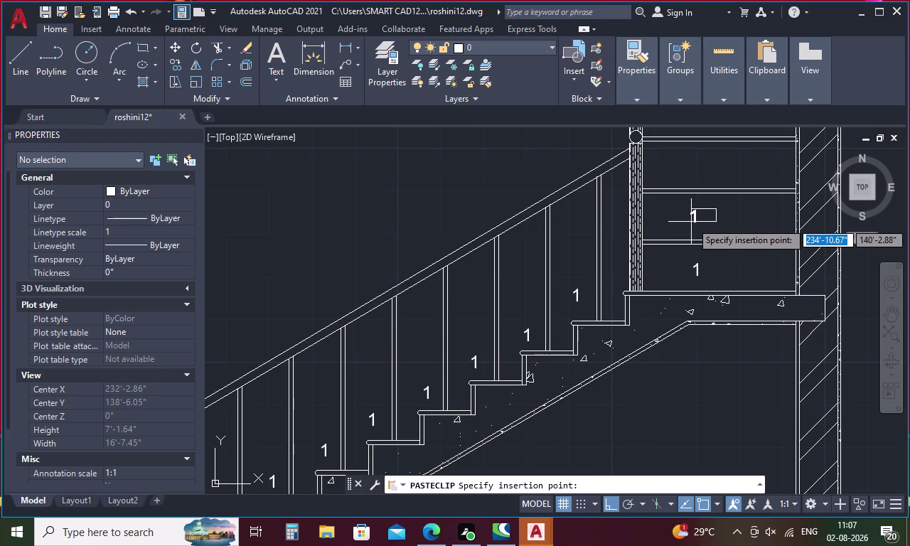
click(691, 222)
Paste three more 1 labels onto the upper treads up to the top tread.
middle_drag(672, 238, 654, 368)
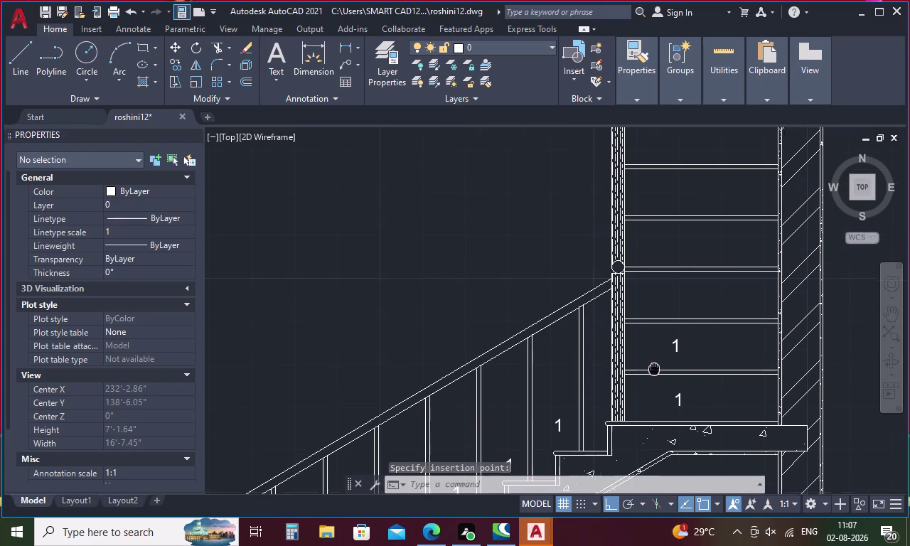
middle_drag(654, 368, 654, 370)
key(space)
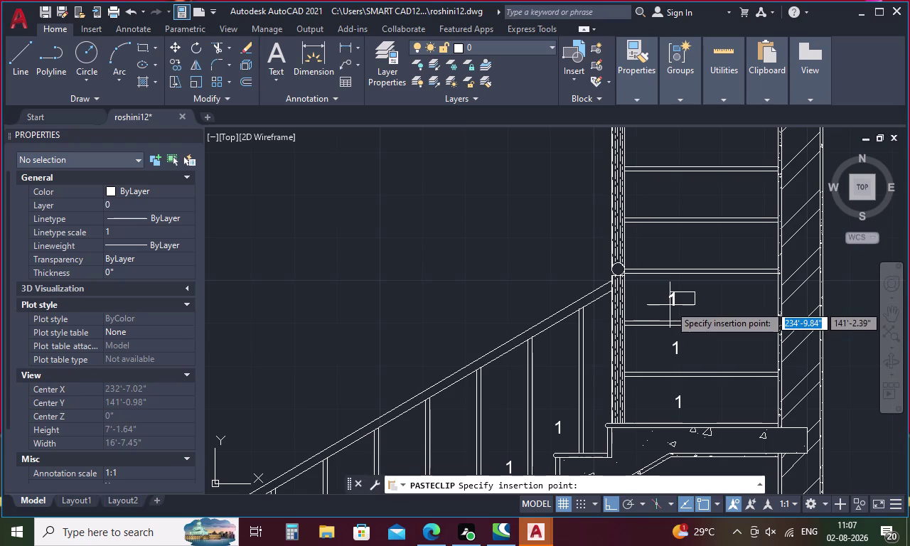
click(669, 305)
key(space)
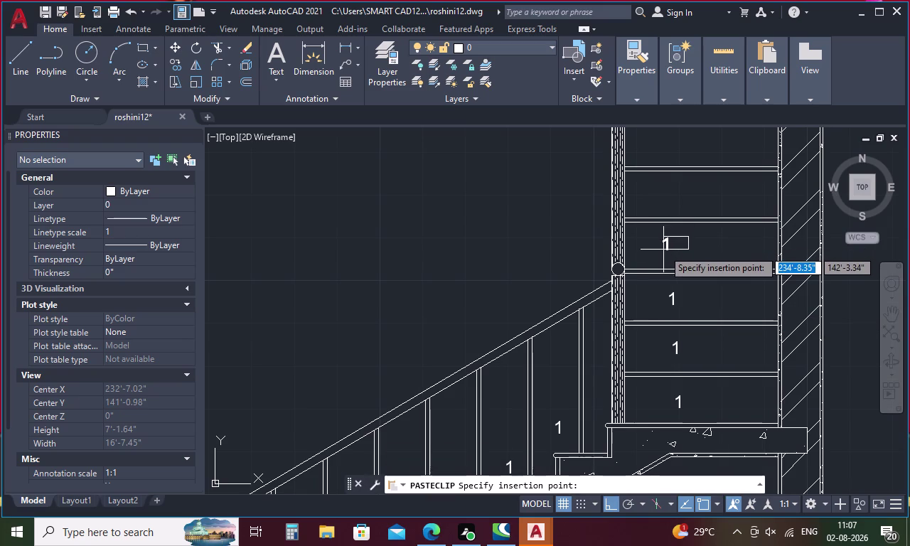
click(665, 249)
key(space)
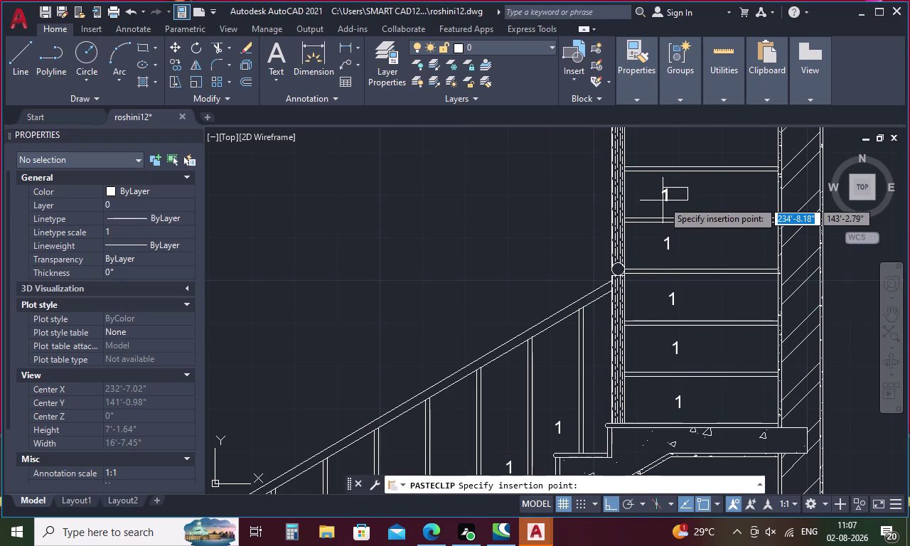
click(663, 200)
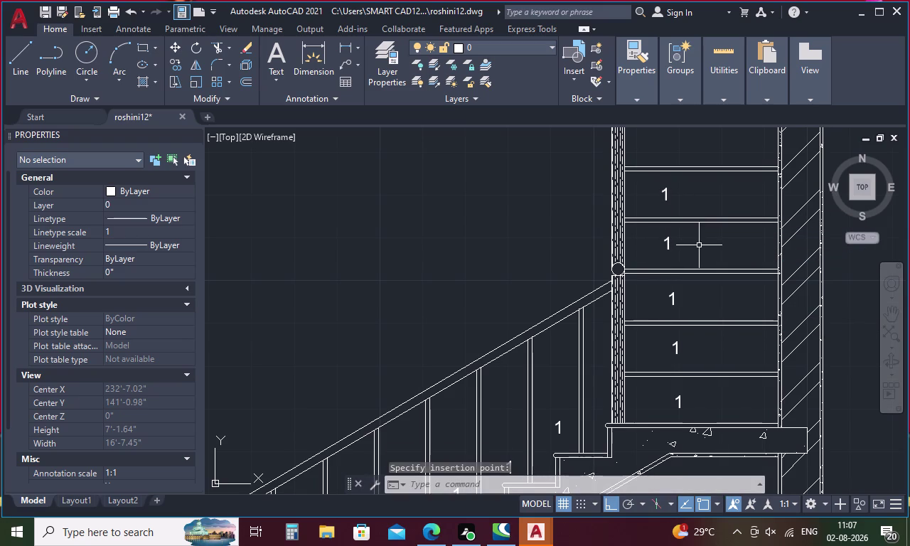
Select the five pasted 1 labels above the landing and erase them.
click(680, 402)
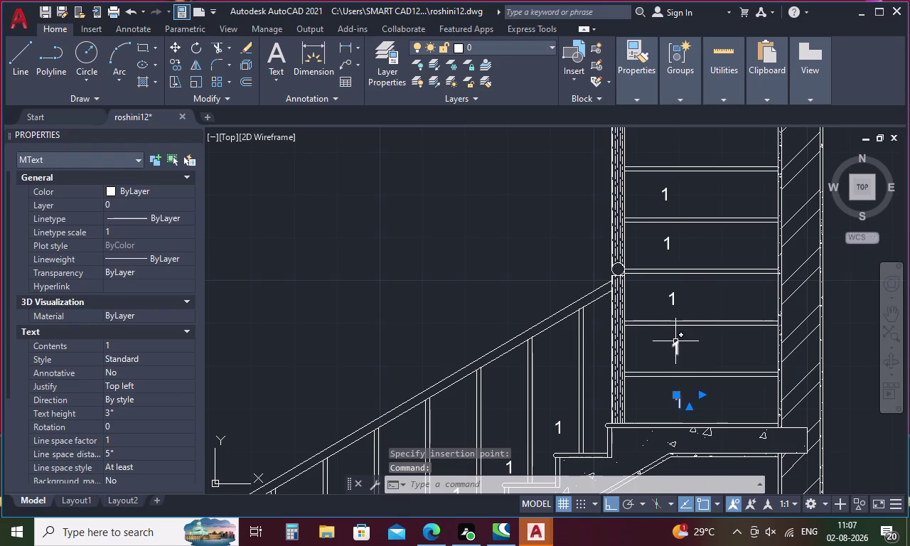
click(675, 341)
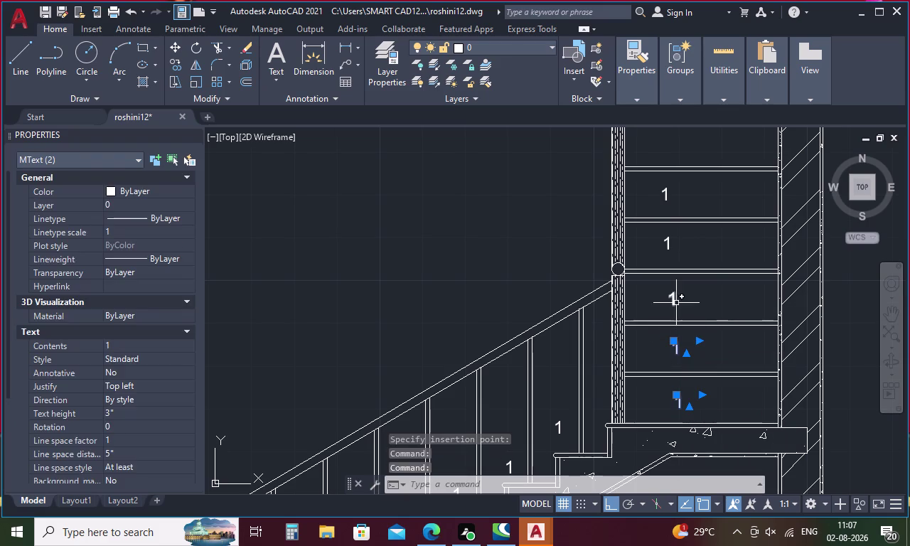
click(676, 303)
click(665, 251)
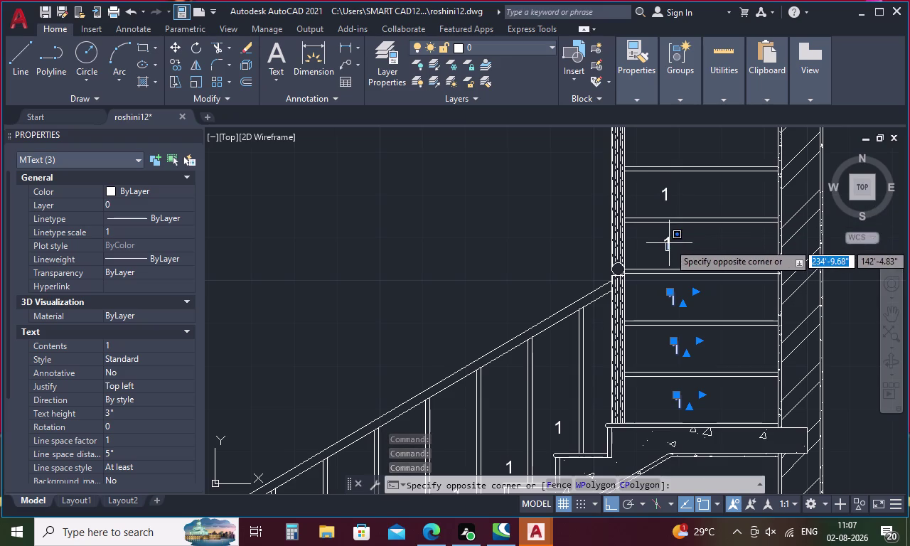
click(669, 243)
click(667, 197)
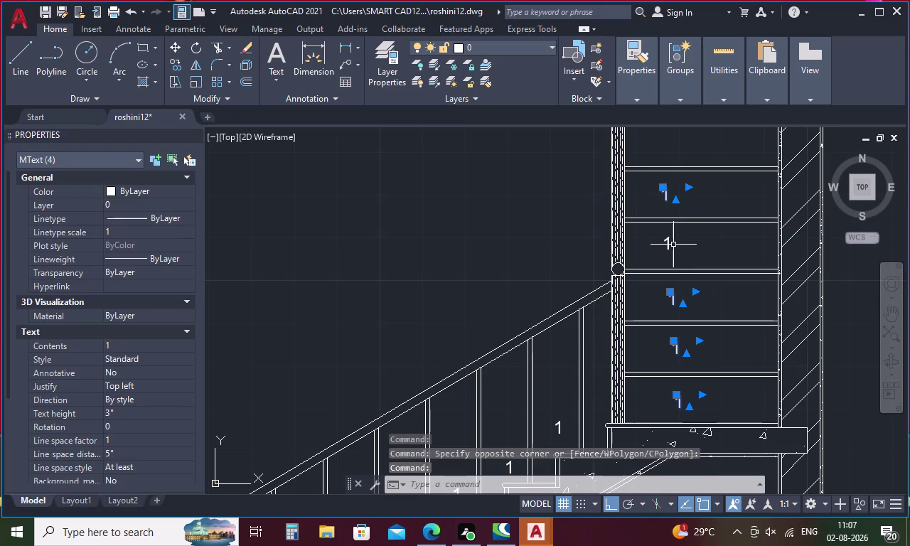
click(668, 248)
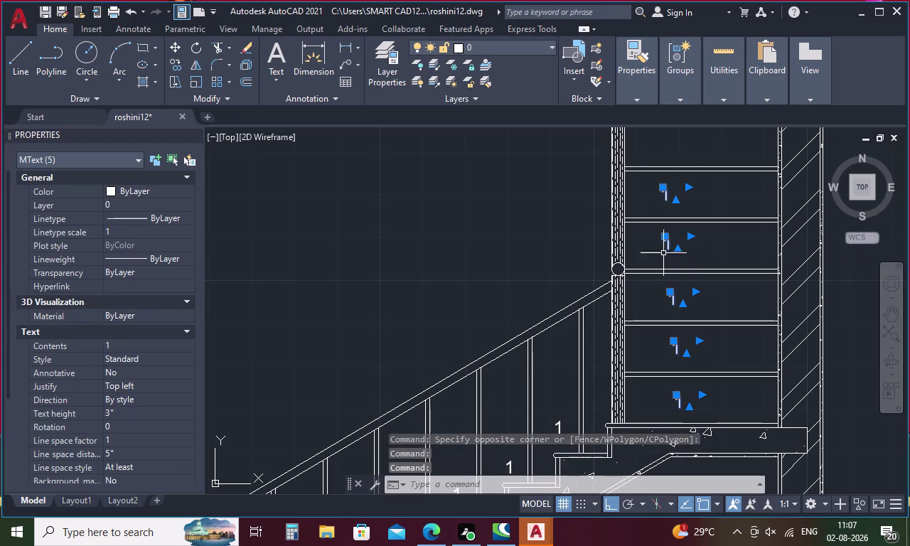
key(Delete)
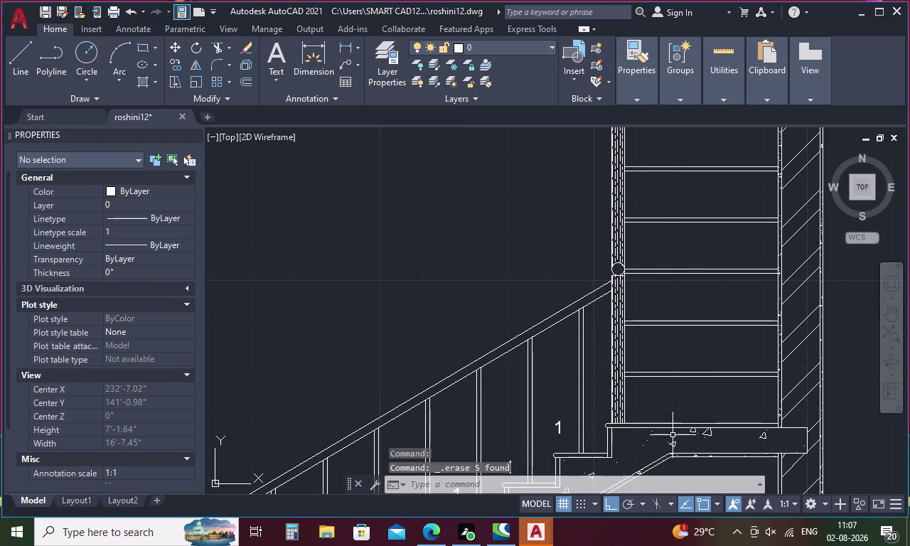
key(space)
key(Escape)
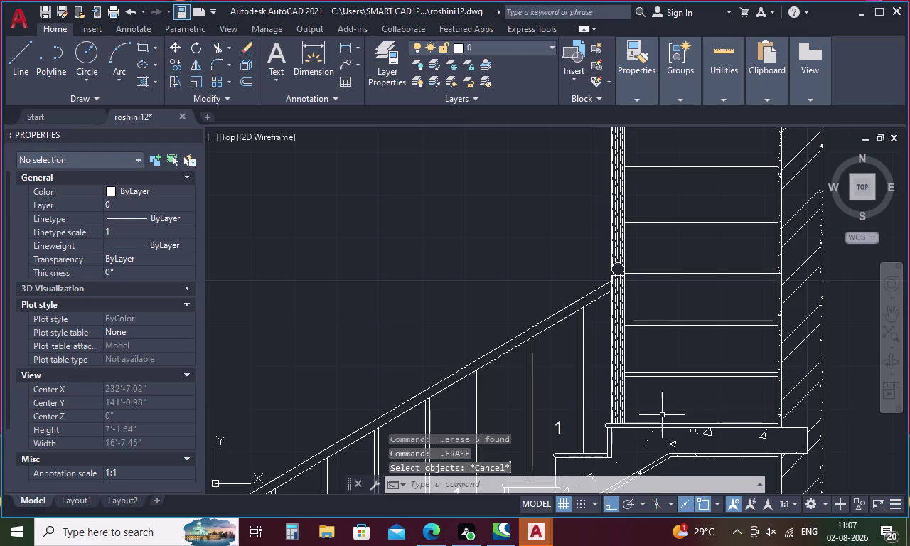
key(ctrl+v)
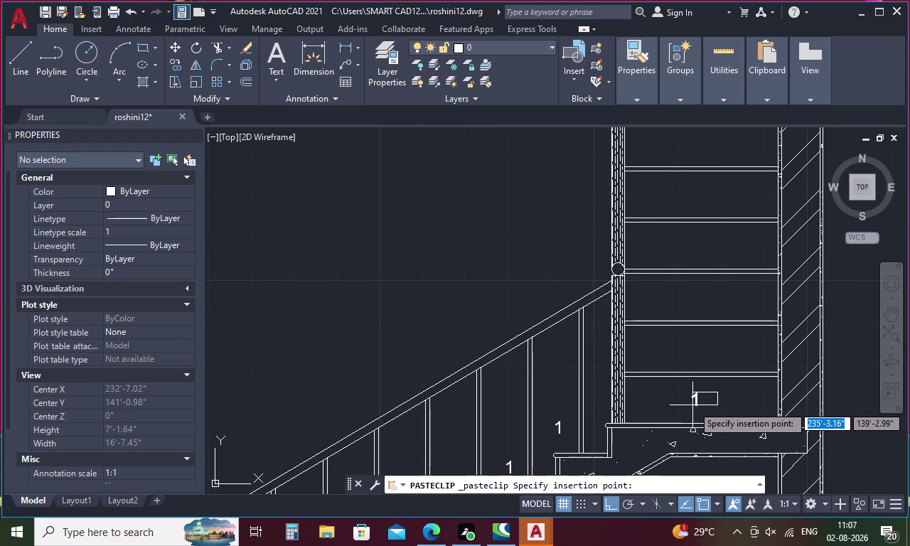
Paste a '1' label on the lowest upper tread and COPY-array it: 6 items, 1' spacing.
click(695, 405)
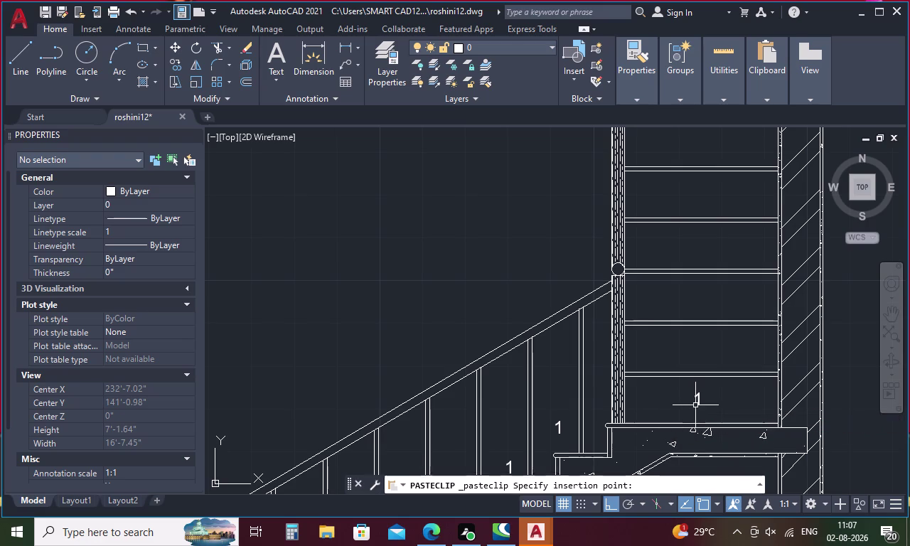
click(701, 399)
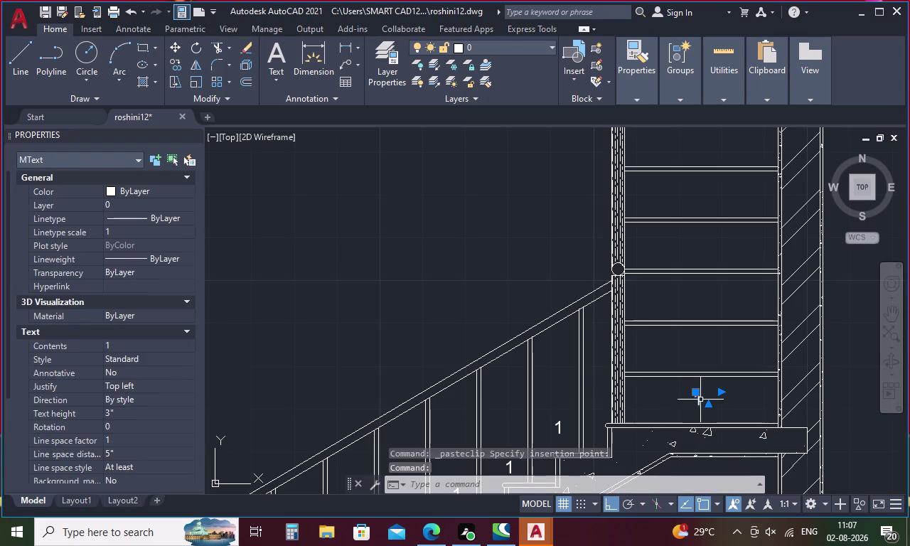
text(co)
key(Return)
click(702, 384)
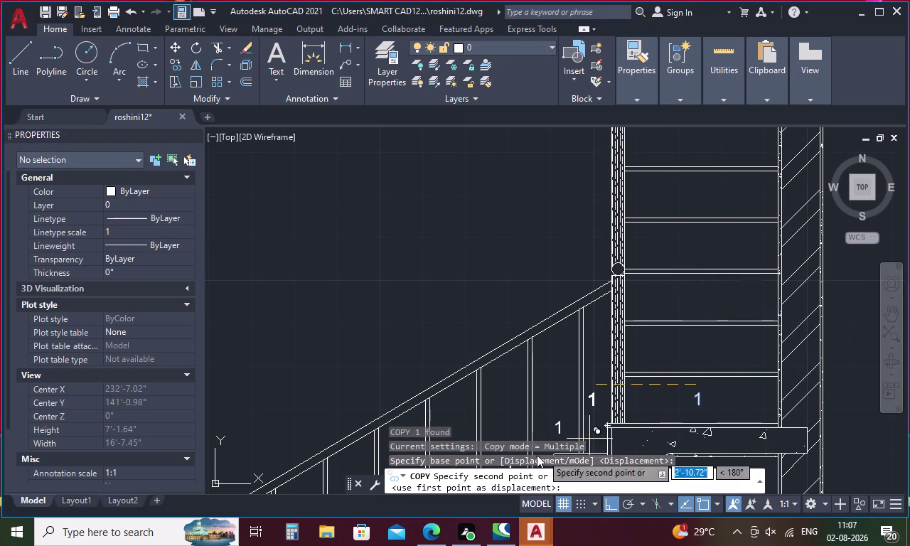
click(571, 472)
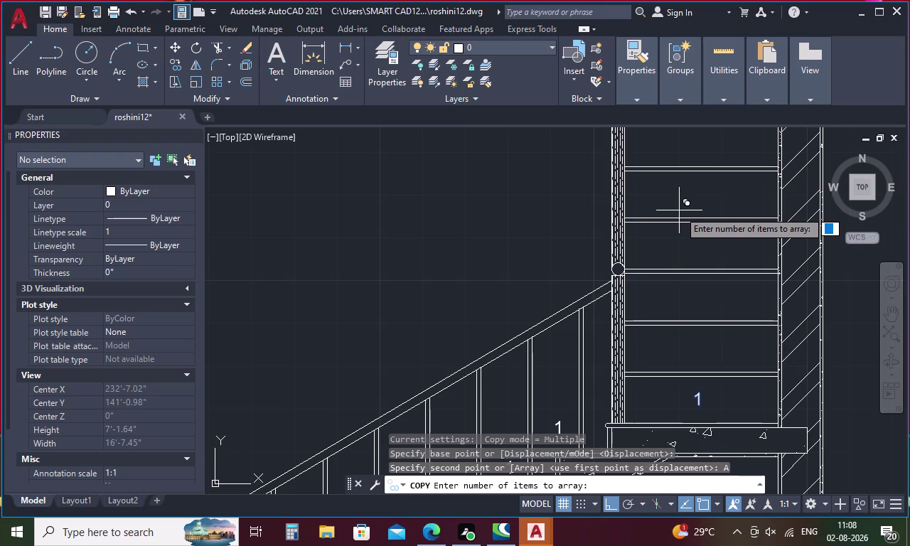
key(6)
key(Return)
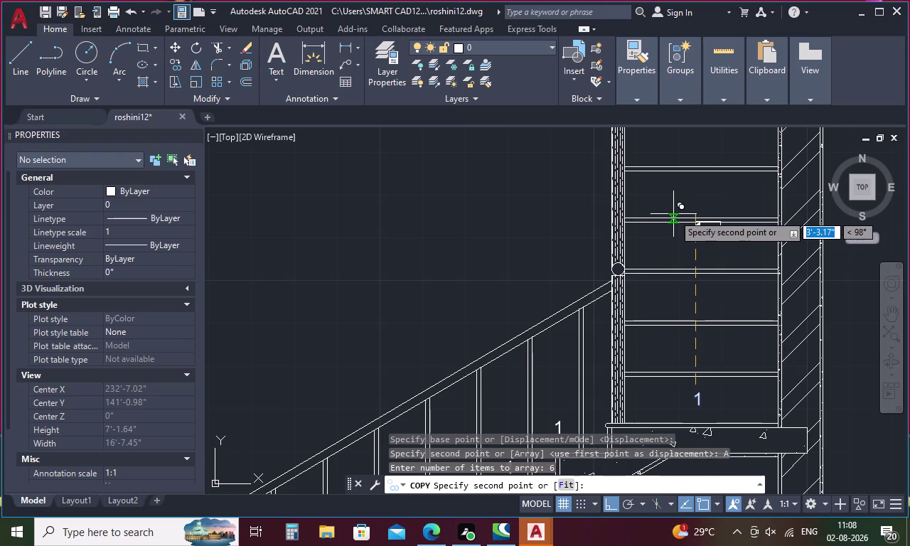
text(1')
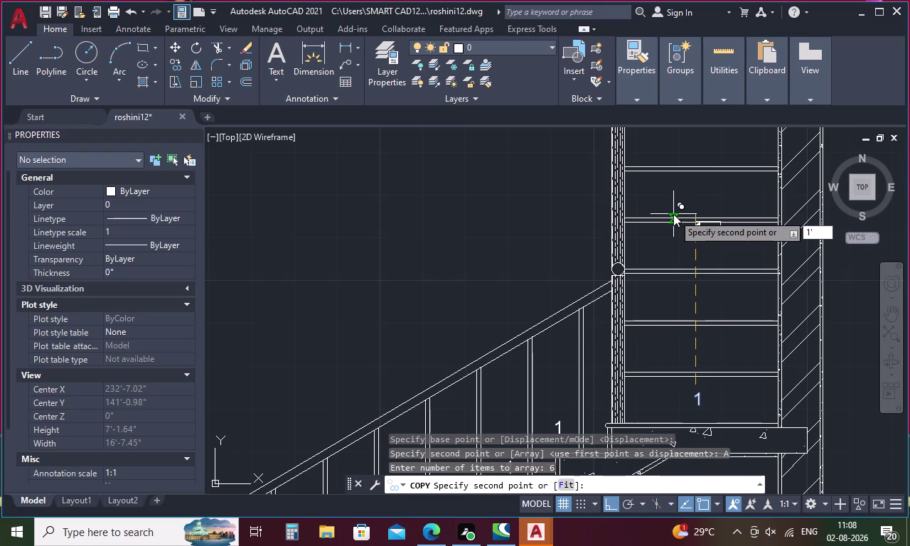
key(Return)
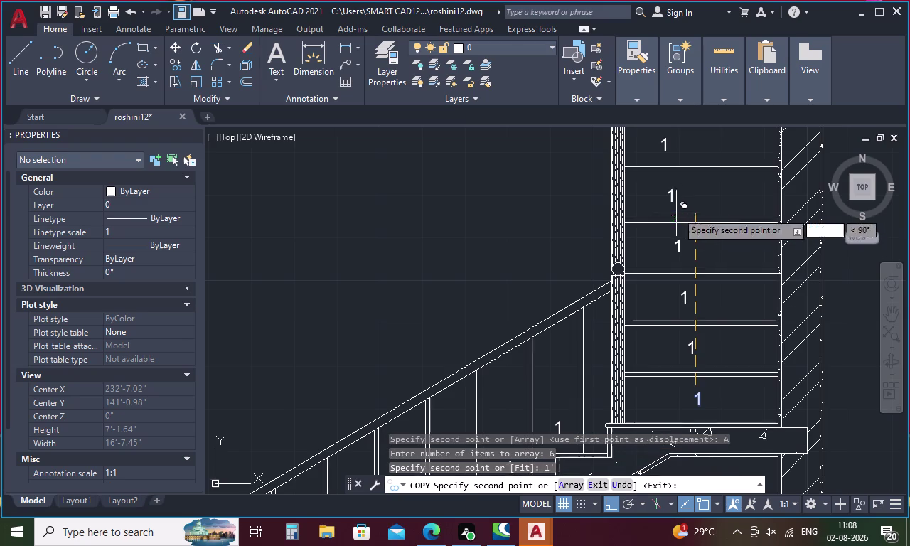
scroll(down, 3)
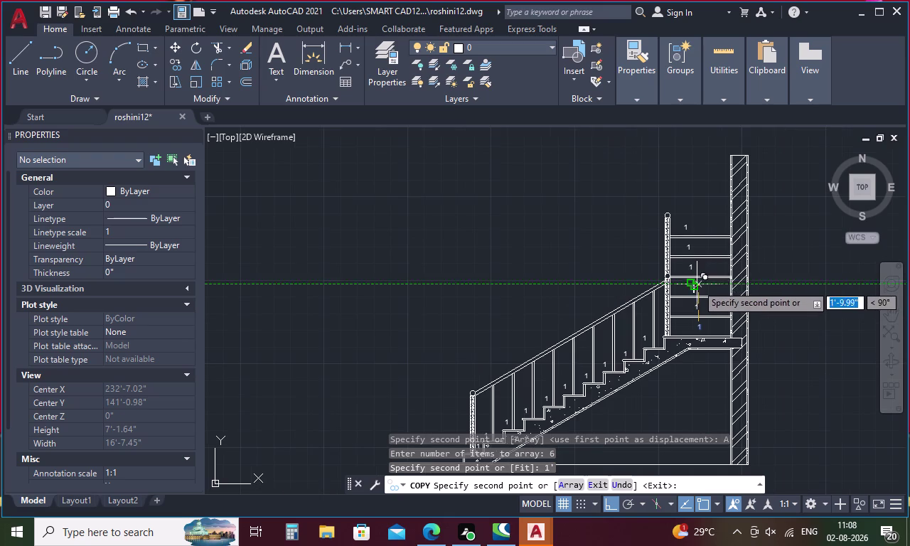
Undo the array, then redo it with 6 items at 1' spacing and pan down the stair.
key(ctrl+z)
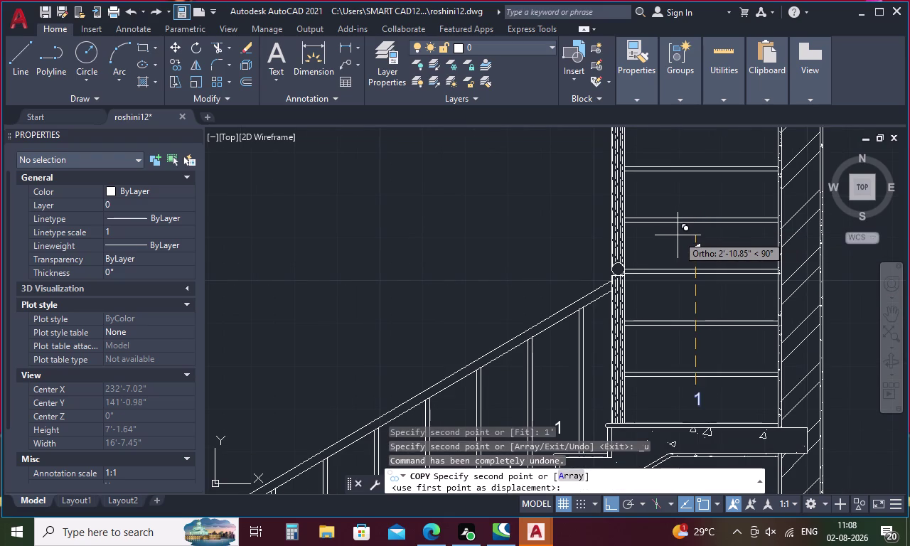
click(568, 474)
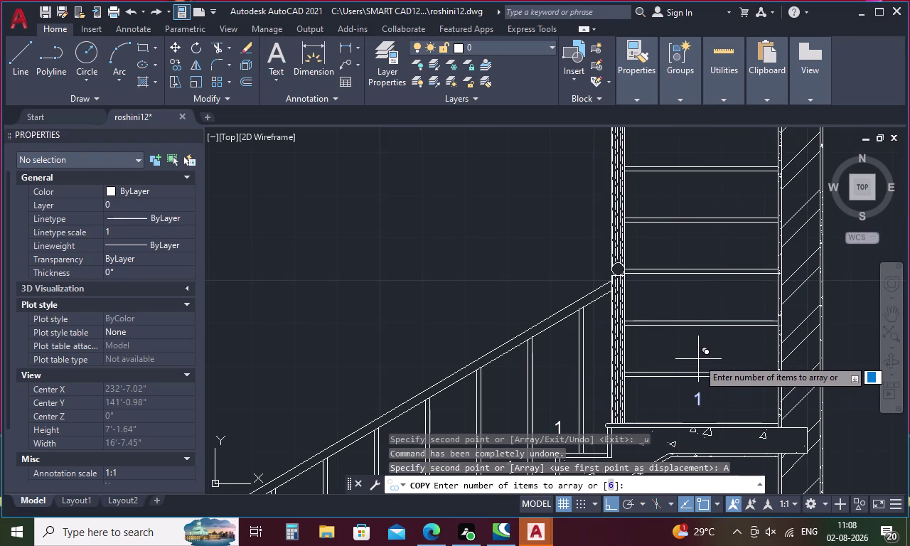
key(6)
key(Return)
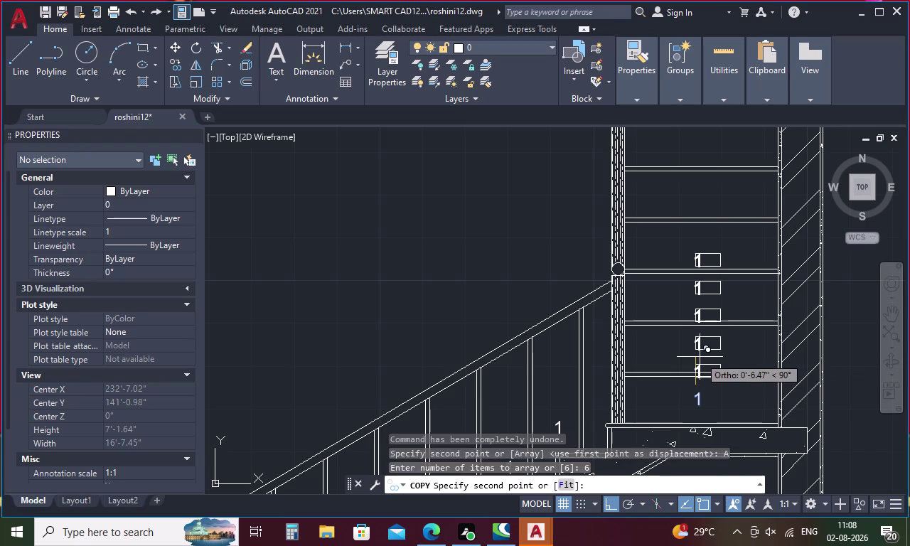
key(1)
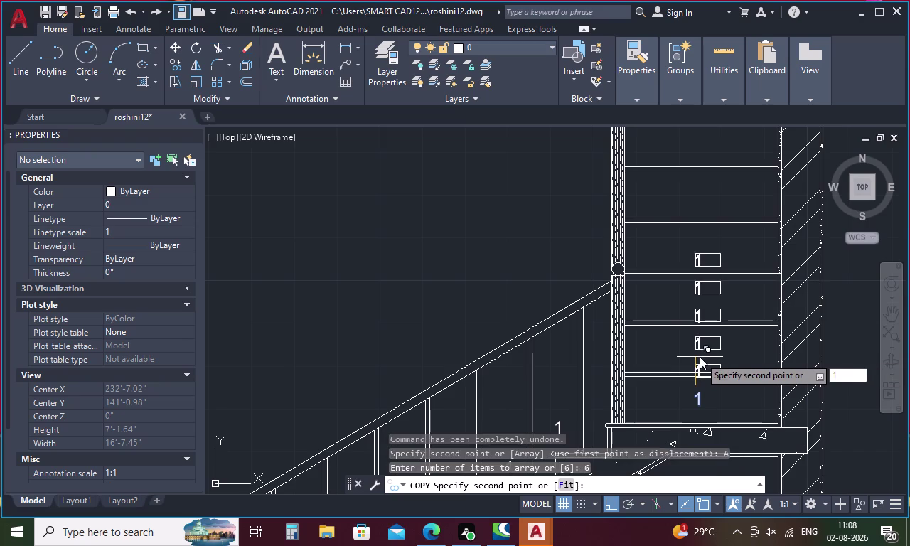
key(apostrophe)
key(Return)
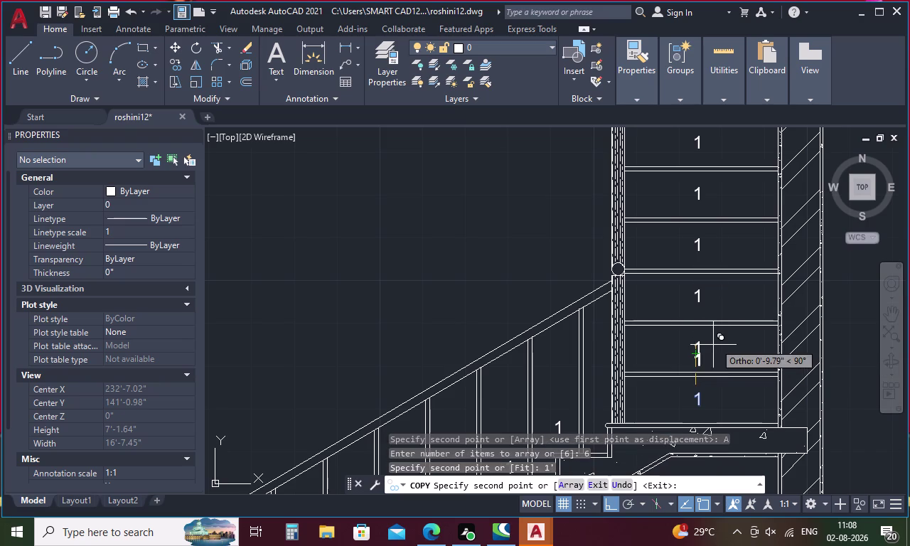
key(Escape)
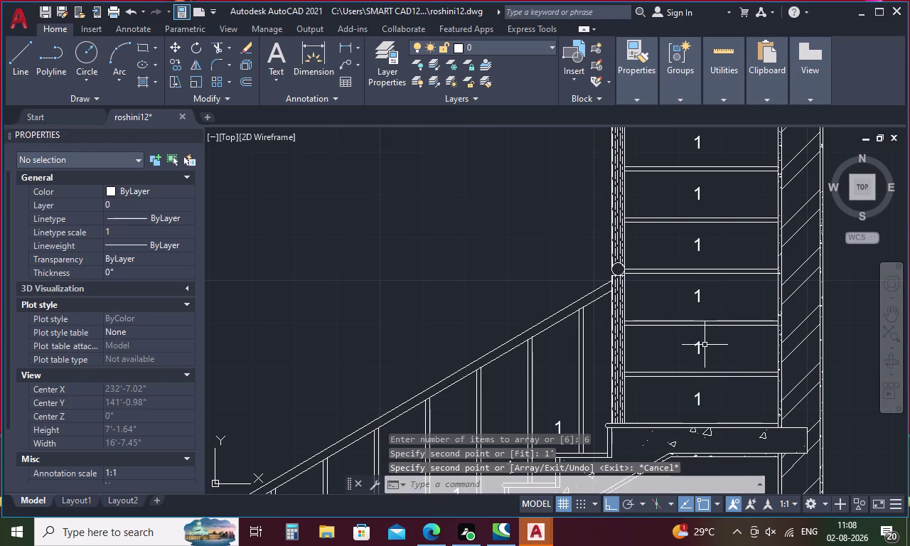
scroll(down, 3)
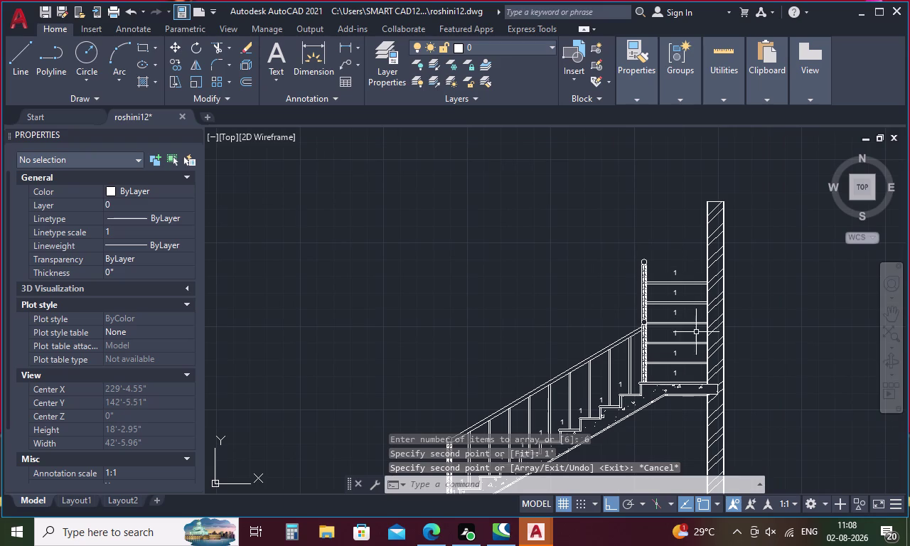
middle_drag(698, 357, 784, 306)
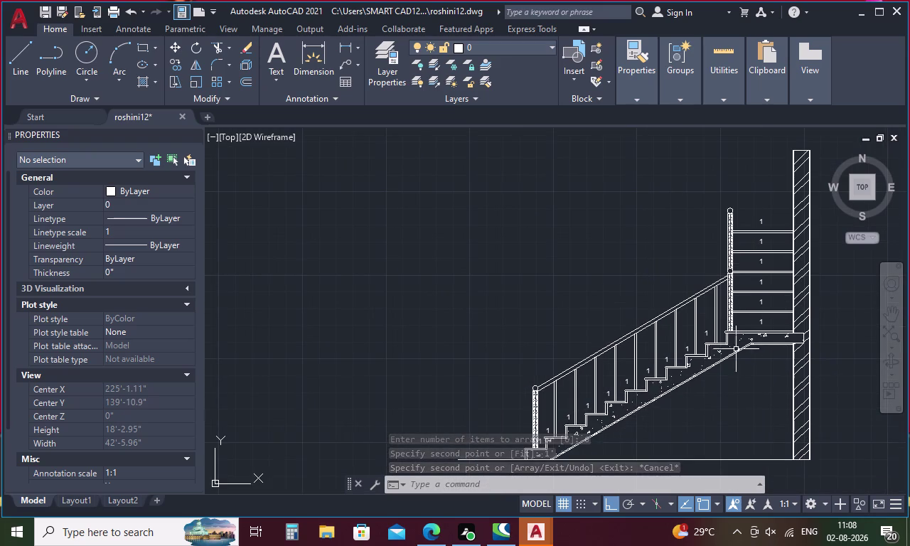
middle_drag(726, 391, 708, 308)
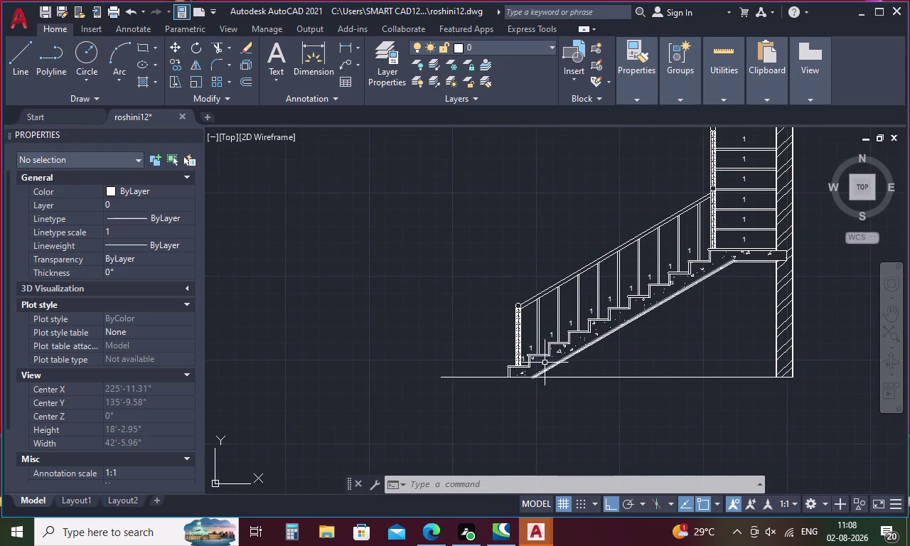
scroll(up, 3)
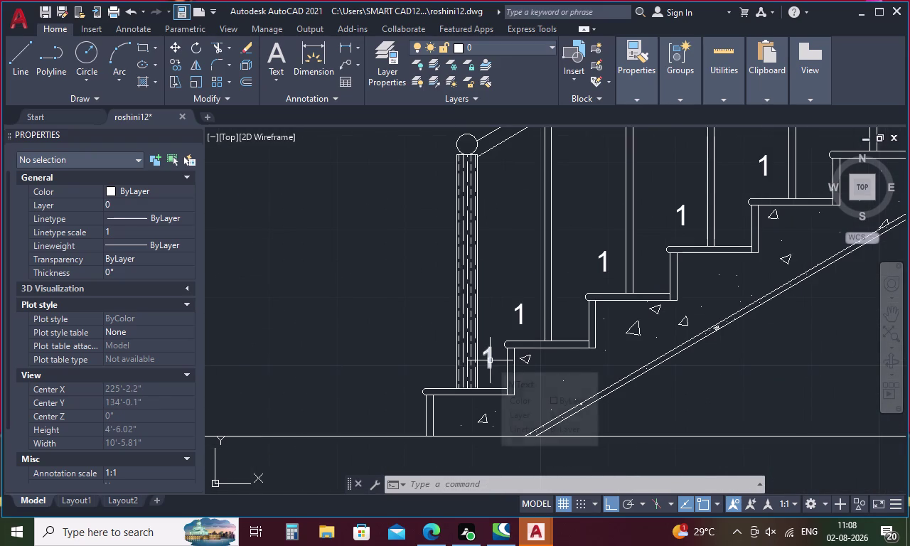
Cut and paste the '1' label onto the bottom tread beside the newel post.
click(490, 361)
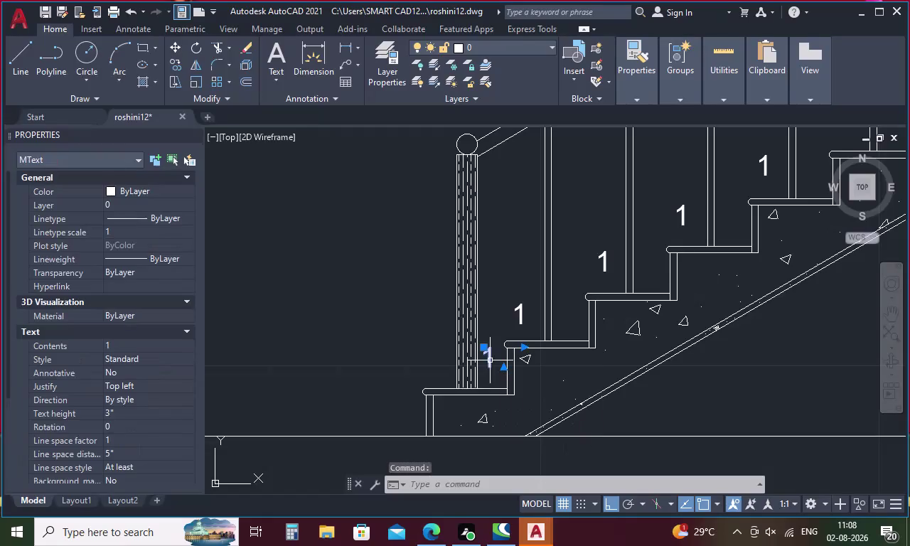
key(ctrl+x)
key(ctrl+v)
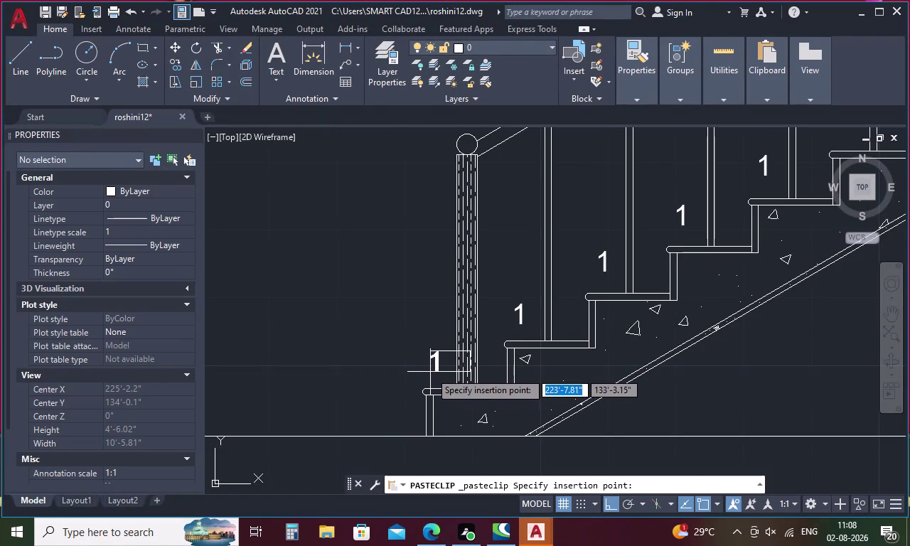
click(427, 372)
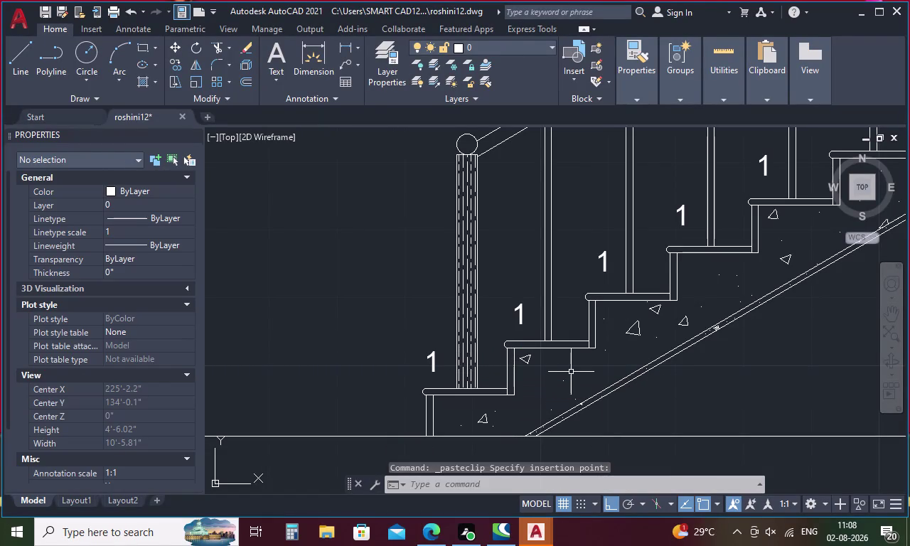
key(Escape)
Pan over to the staircase plan and pick its first tread label.
scroll(down, 3)
middle_drag(556, 270, 558, 269)
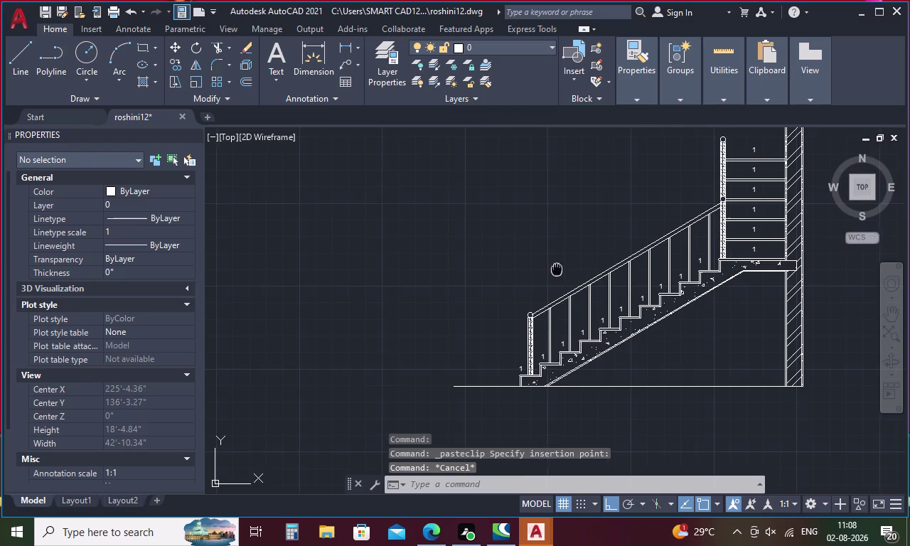
middle_drag(557, 269, 417, 420)
middle_drag(437, 312, 402, 432)
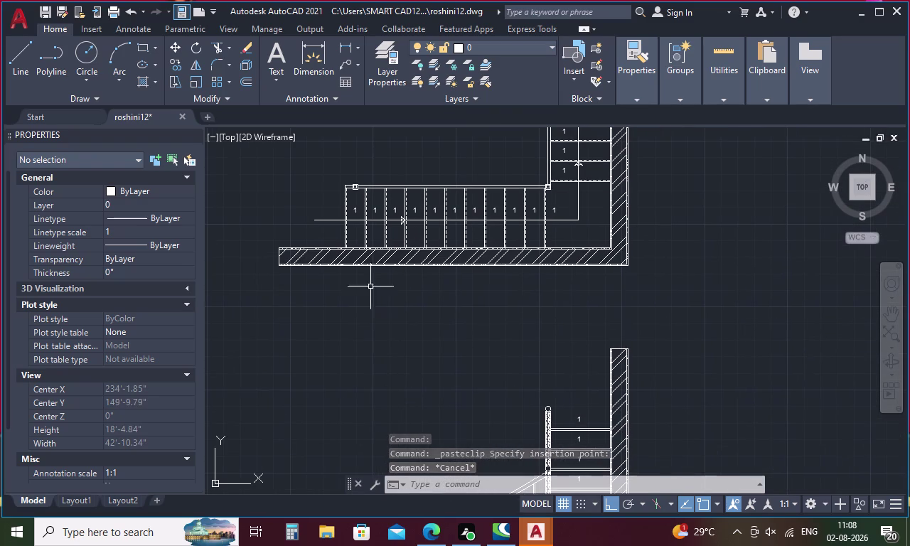
click(355, 211)
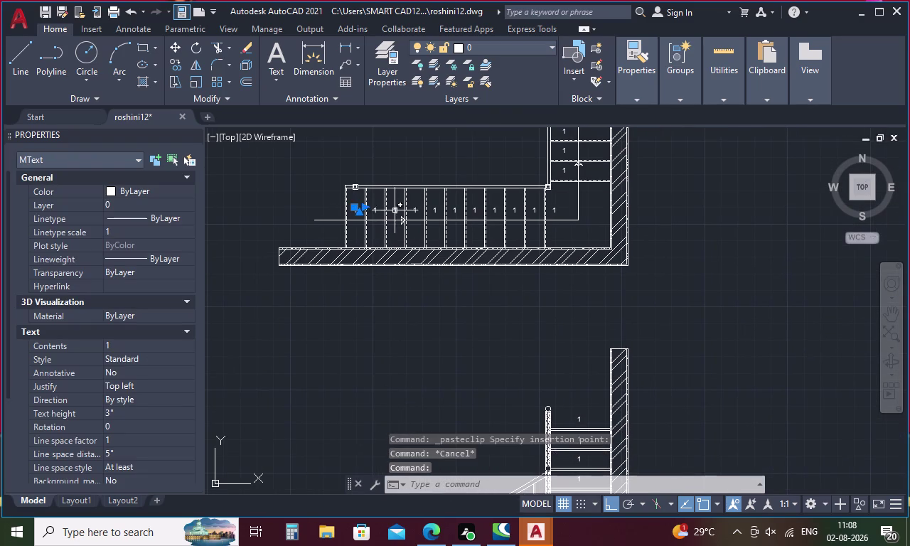
Pick the second through tenth tread labels of the lower flight in order.
scroll(up, 3)
click(360, 211)
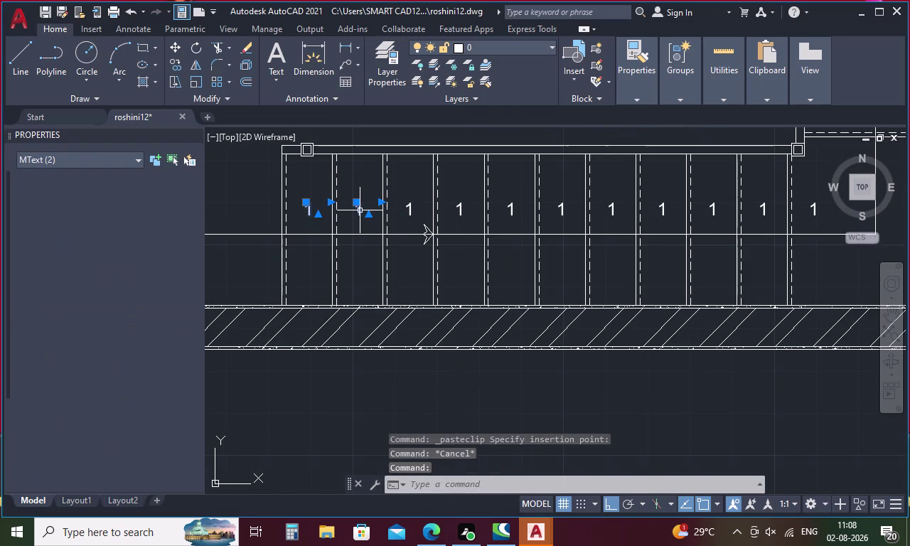
click(411, 214)
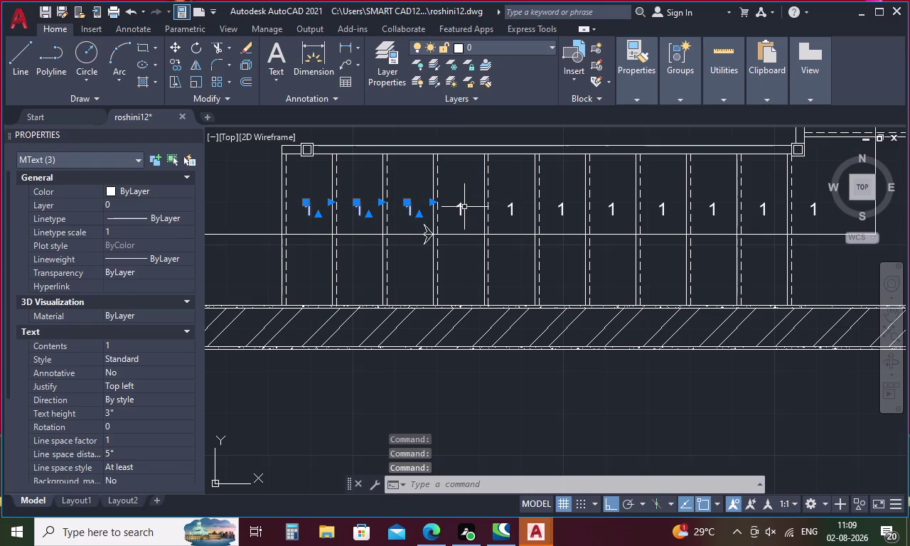
click(462, 207)
click(511, 211)
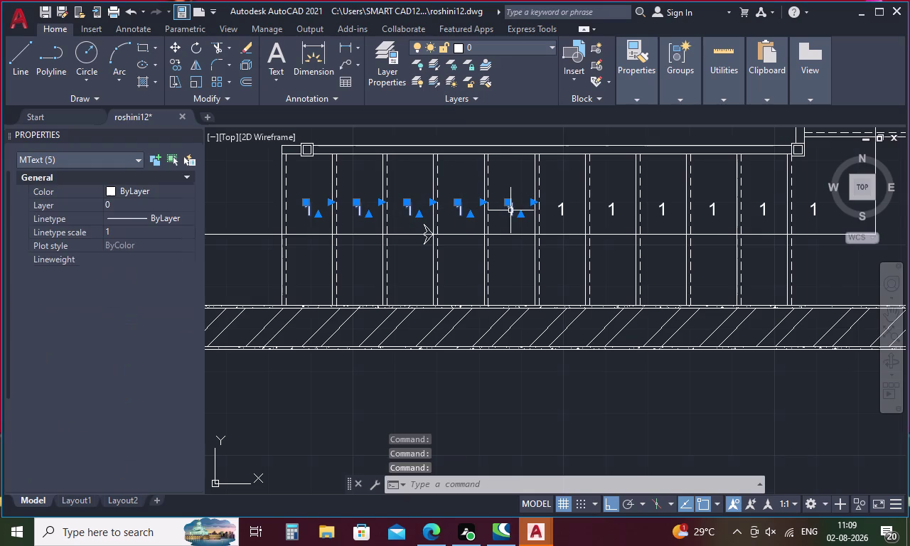
click(561, 210)
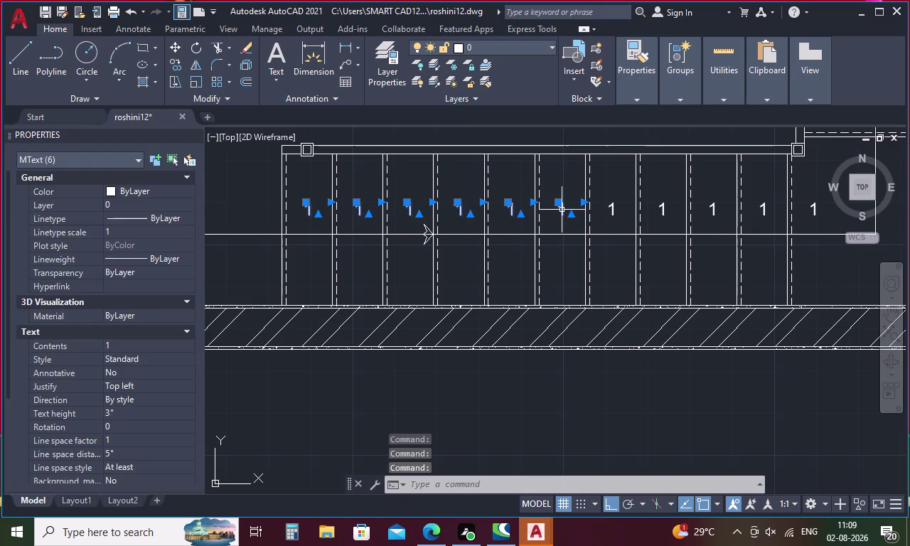
click(610, 205)
click(665, 209)
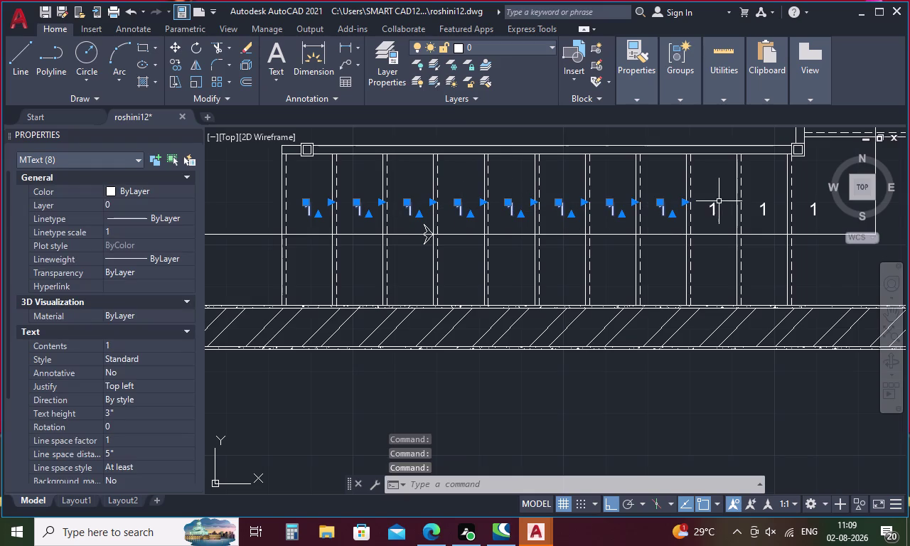
click(713, 204)
click(766, 205)
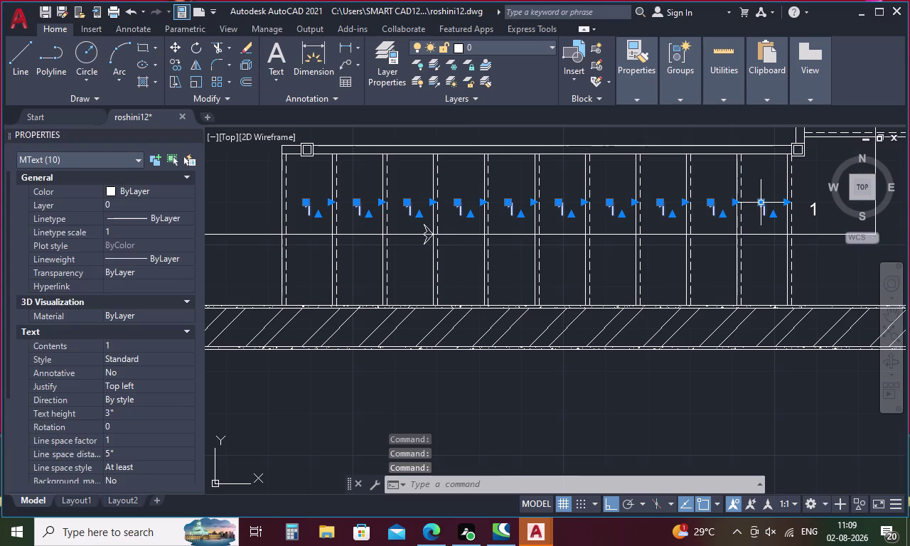
Pan up the upper flight and pick tread labels eleven through sixteen in order.
middle_drag(756, 200, 404, 294)
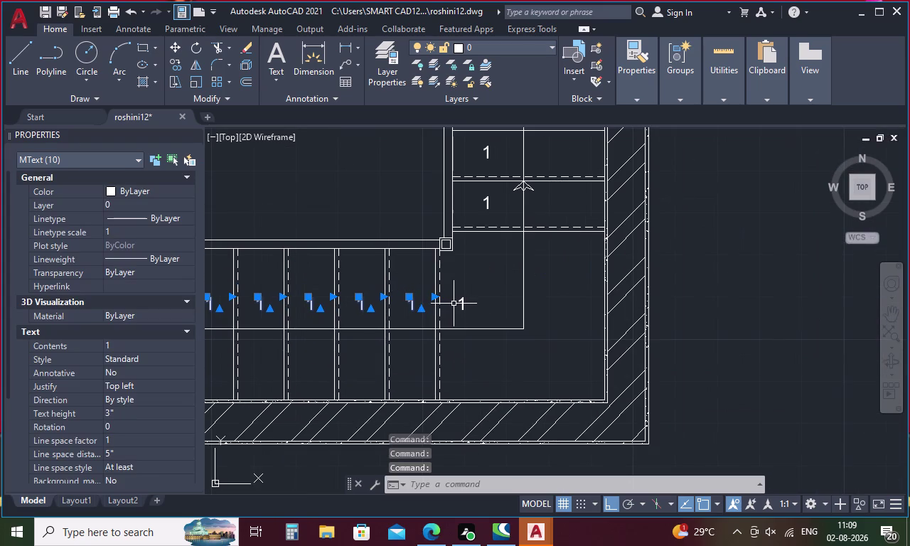
click(459, 301)
click(486, 200)
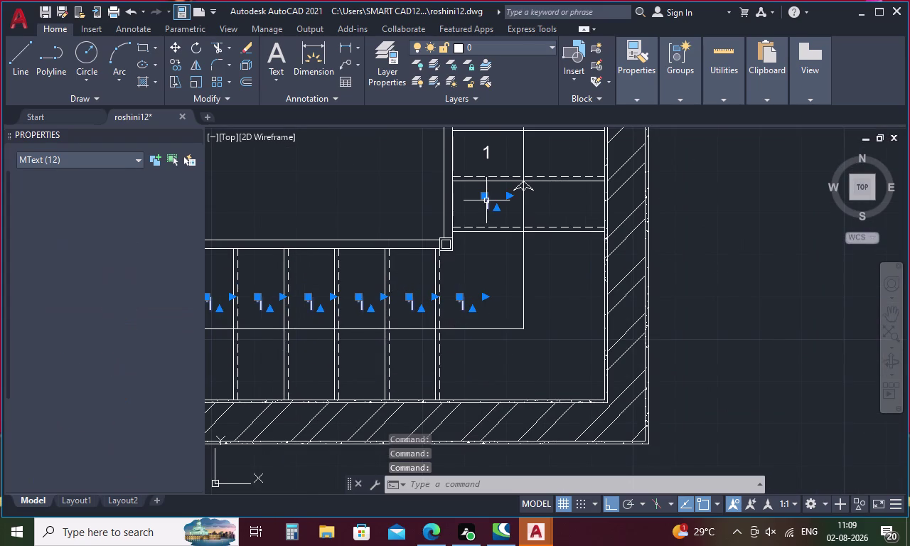
click(484, 149)
middle_drag(468, 193, 462, 278)
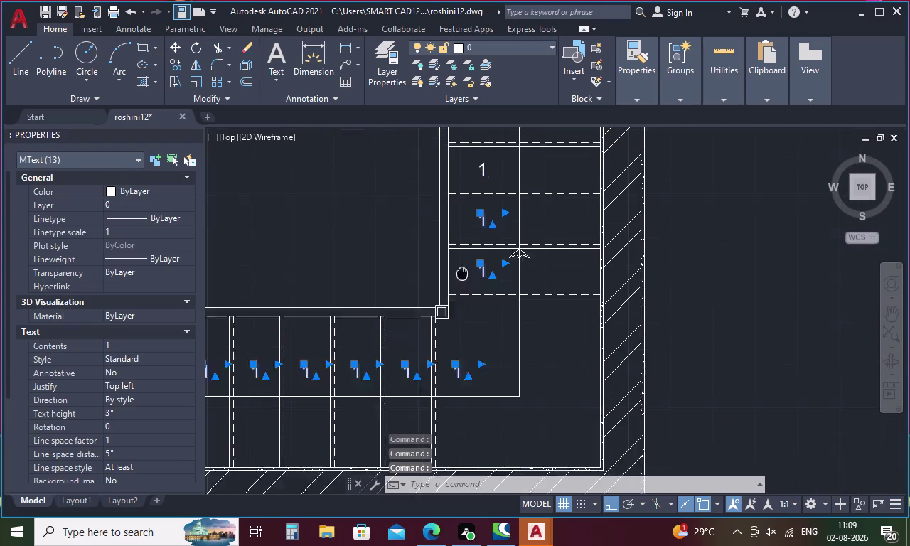
middle_drag(462, 278, 461, 400)
click(478, 308)
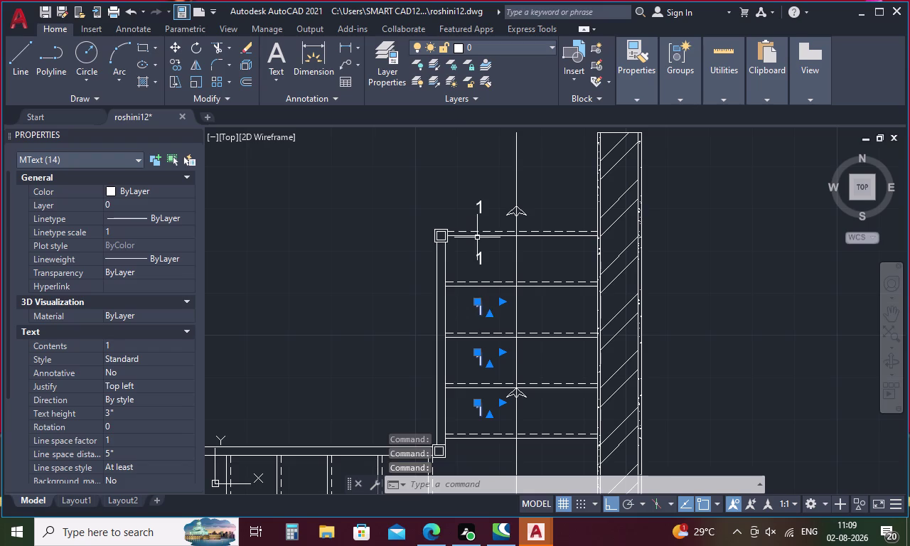
click(477, 255)
click(478, 205)
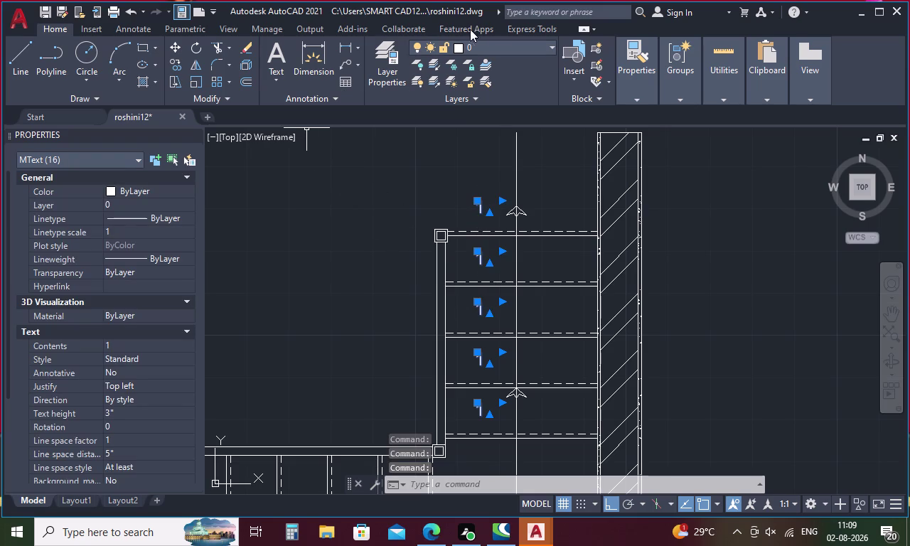
click(527, 24)
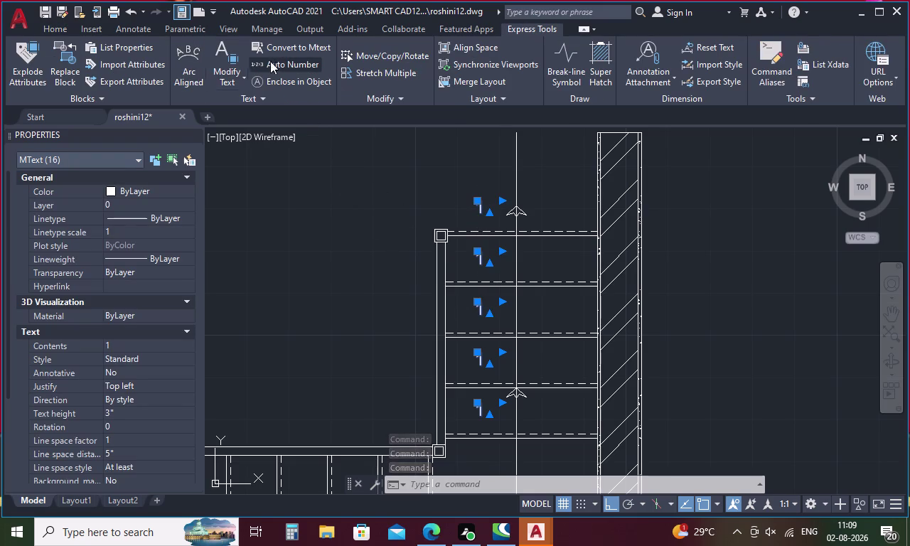
Auto Number the picked labels by select-order, starting 1 step 1, replacing the text '1'.
click(275, 62)
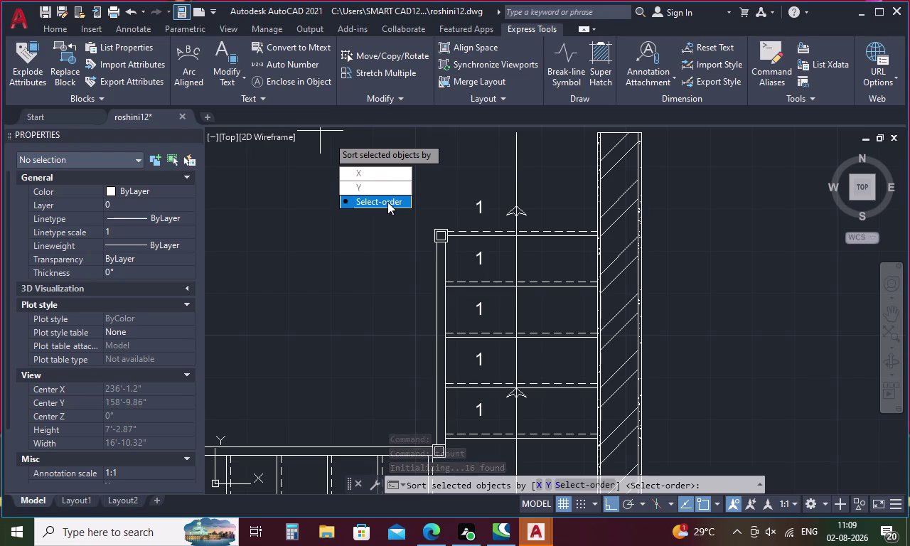
drag(387, 202, 328, 136)
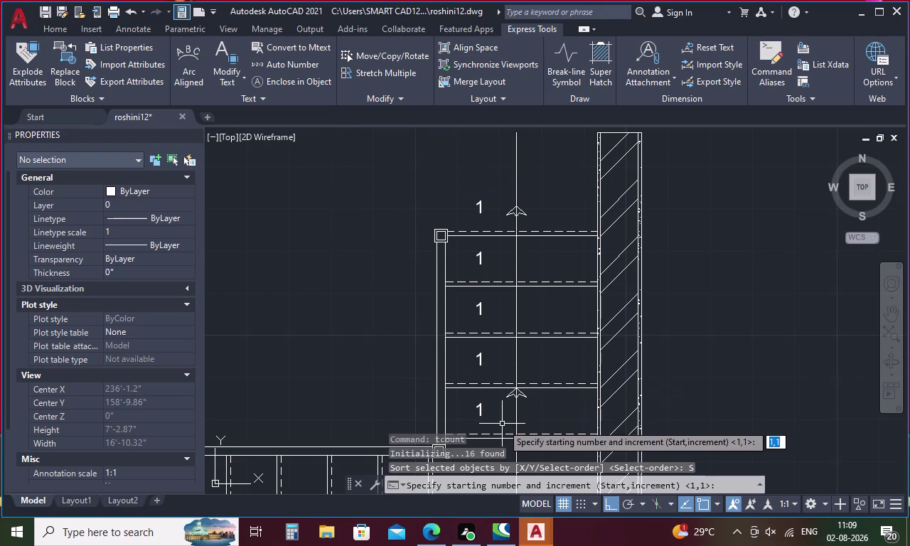
key(space)
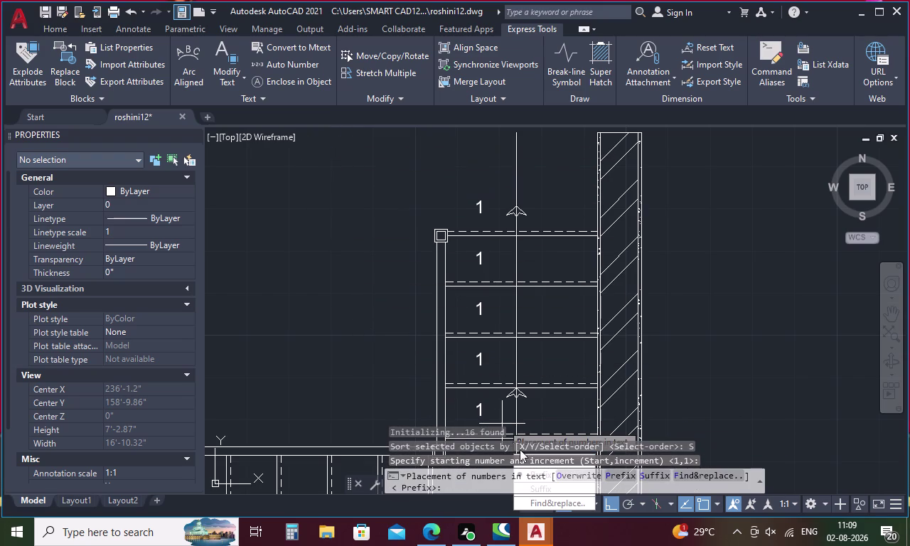
click(698, 474)
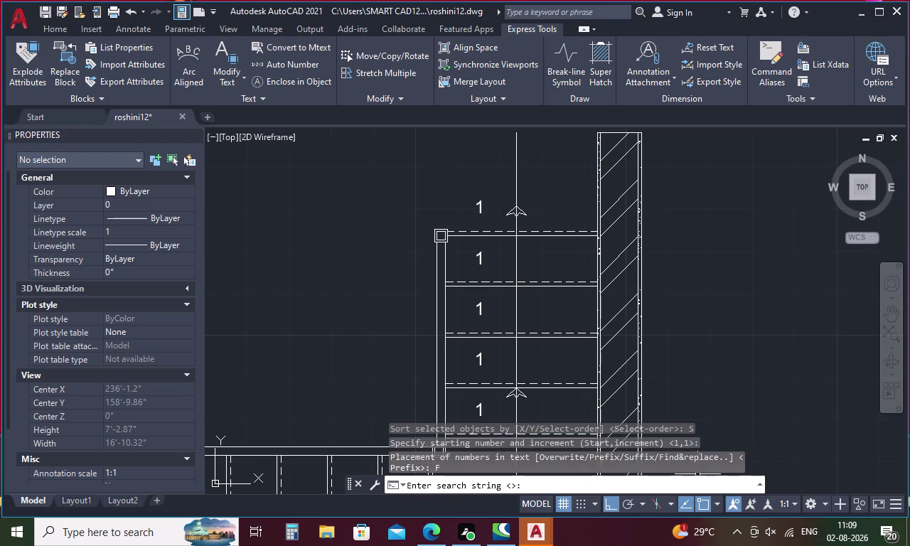
key(1)
key(Return)
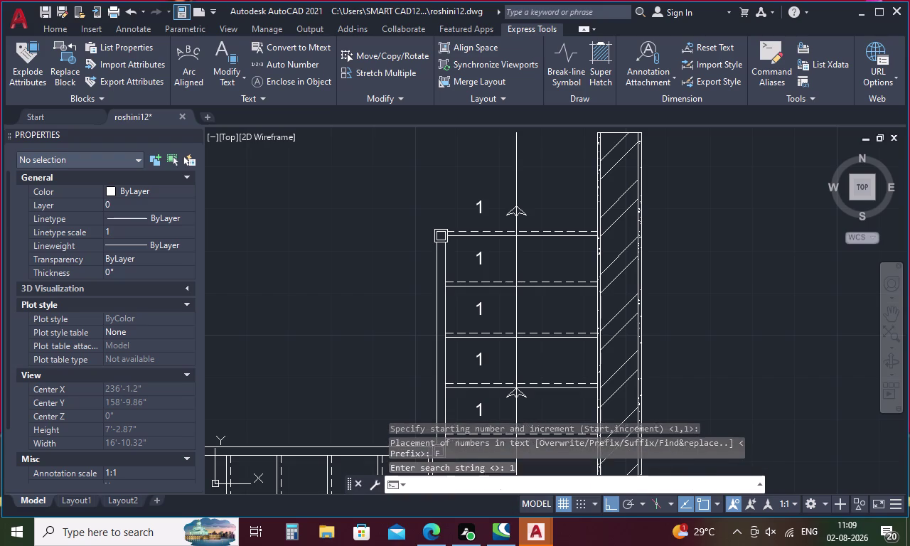
scroll(down, 3)
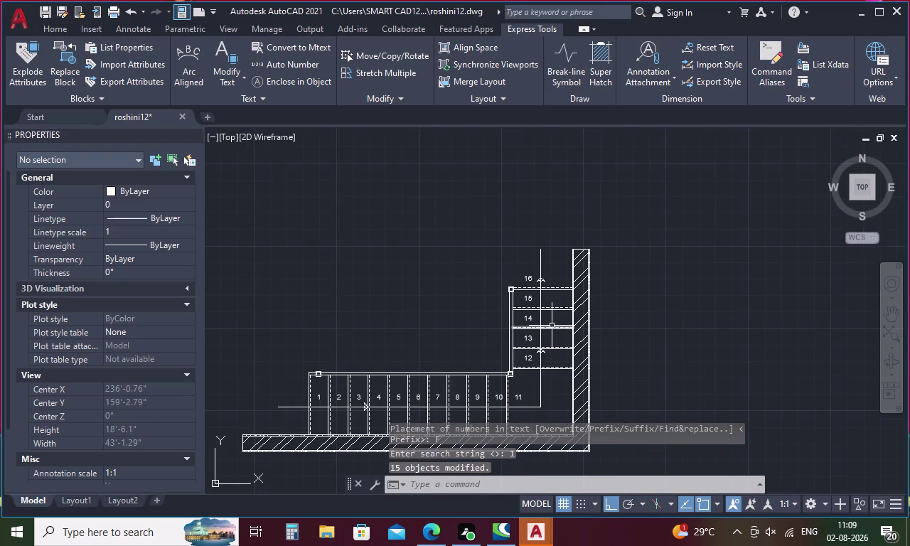
middle_drag(555, 398, 556, 254)
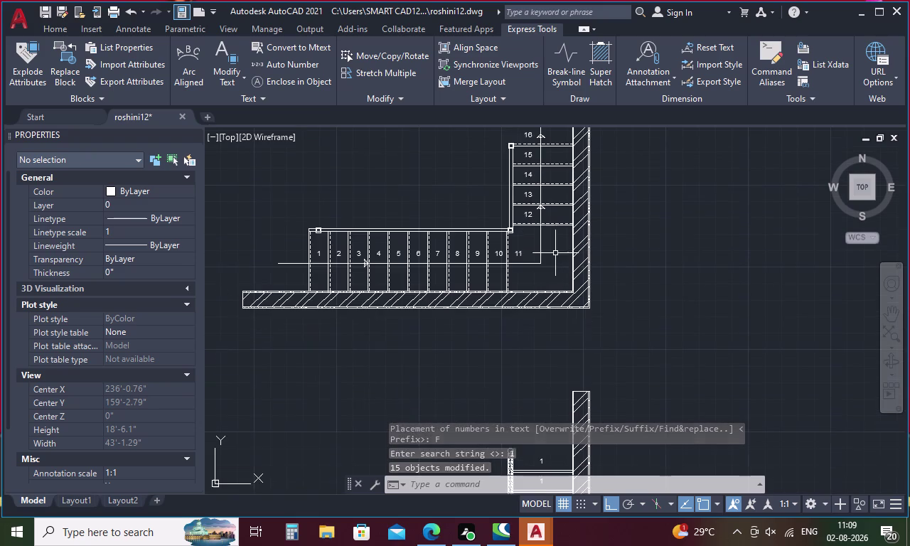
Pan to the stair section and pick the seven lowest tread '1' labels, bottom step first.
middle_drag(507, 417, 504, 269)
middle_drag(490, 346, 490, 269)
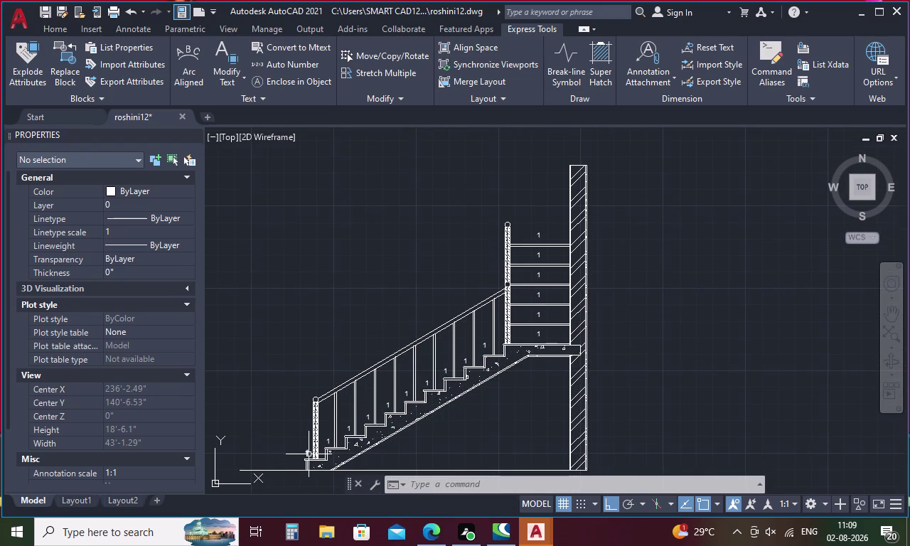
click(306, 455)
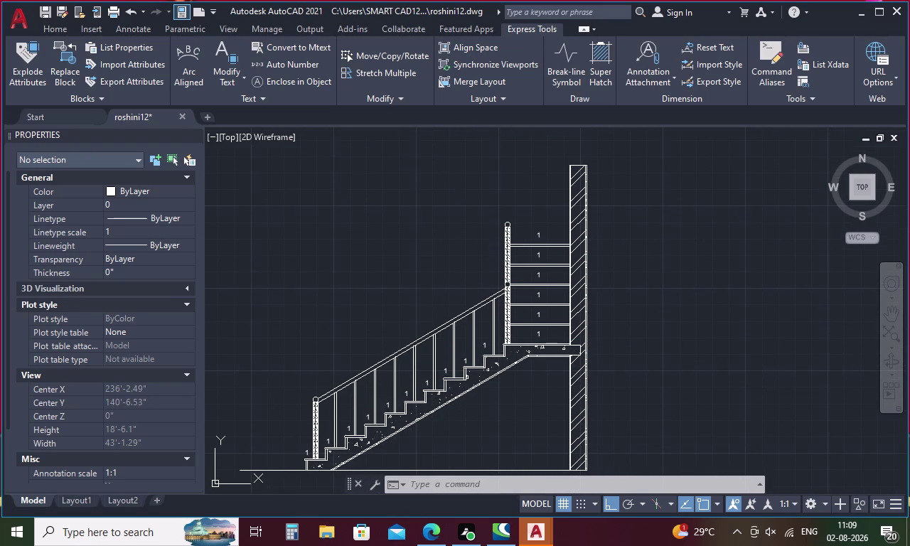
click(327, 443)
click(347, 428)
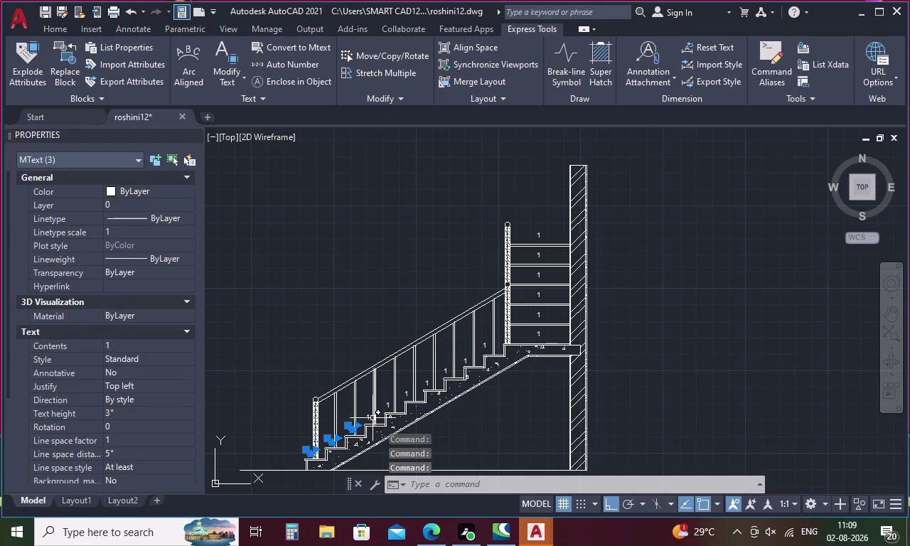
click(366, 417)
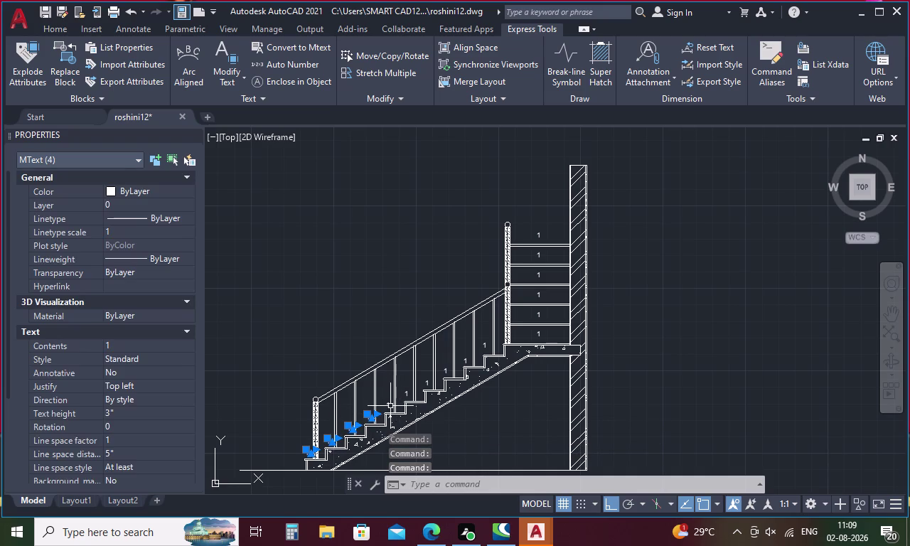
click(391, 406)
click(403, 394)
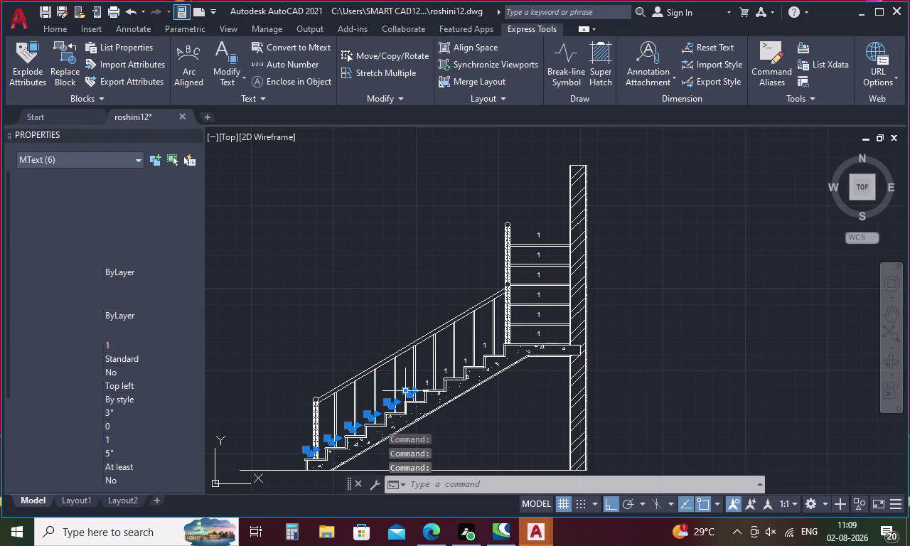
click(424, 381)
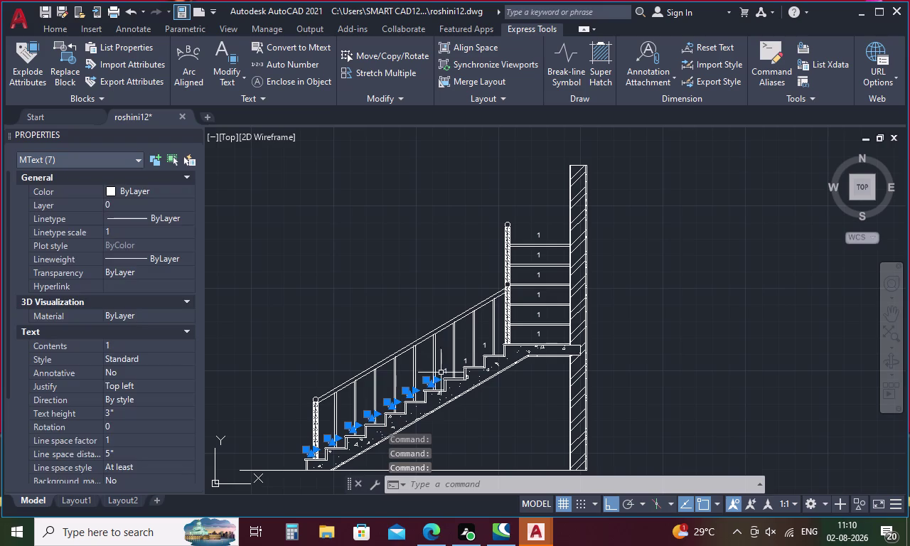